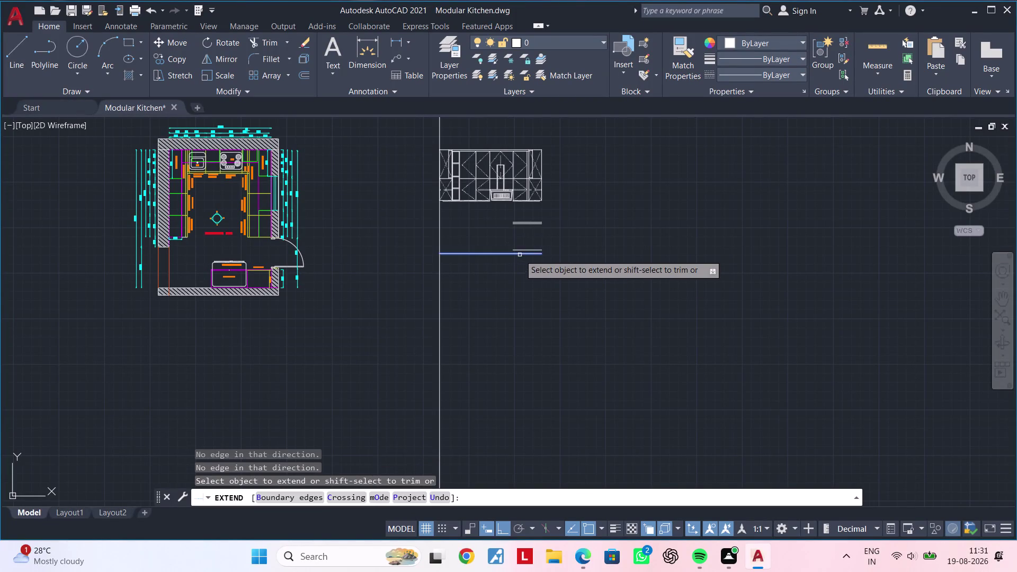
Abandon the fence extend across the cabinet lines.
click(519, 261)
click(516, 241)
click(521, 235)
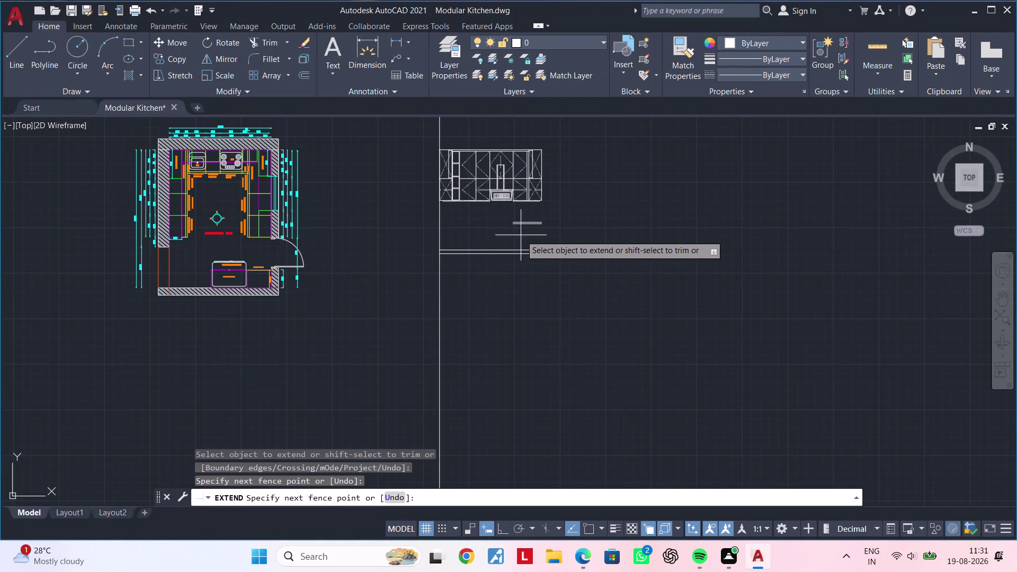
click(519, 216)
key(Escape)
key(Escape)
Pan and zoom toward the kitchen elevation, clearing any pending command.
middle_drag(540, 228, 547, 219)
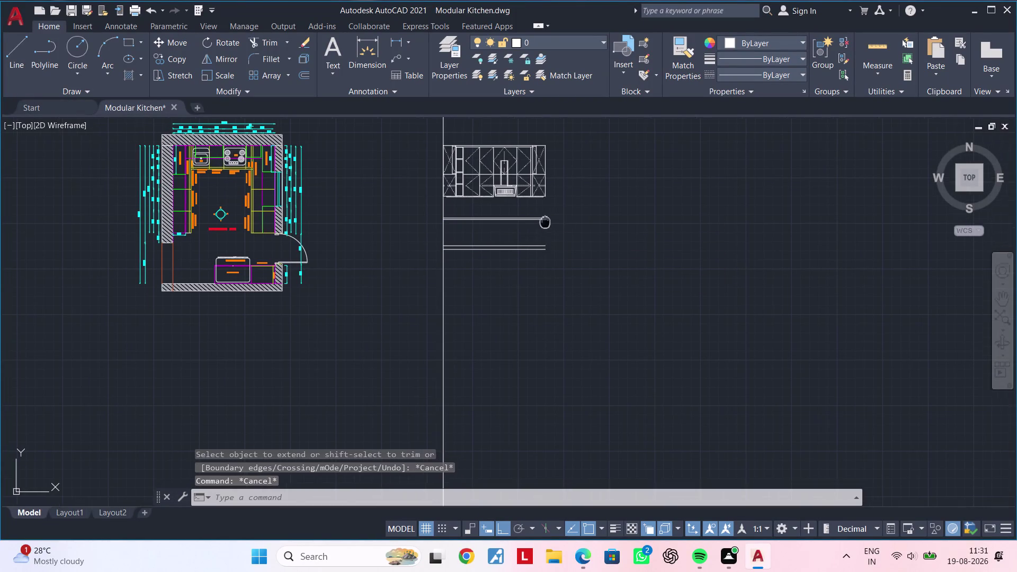
middle_drag(546, 218, 551, 209)
scroll(up, 3)
middle_drag(550, 222, 519, 227)
scroll(up, 3)
scroll(down, 3)
middle_drag(528, 221, 541, 213)
key(Escape)
key(Escape)
key(Escape)
key(Escape)
key(Escape)
key(Escape)
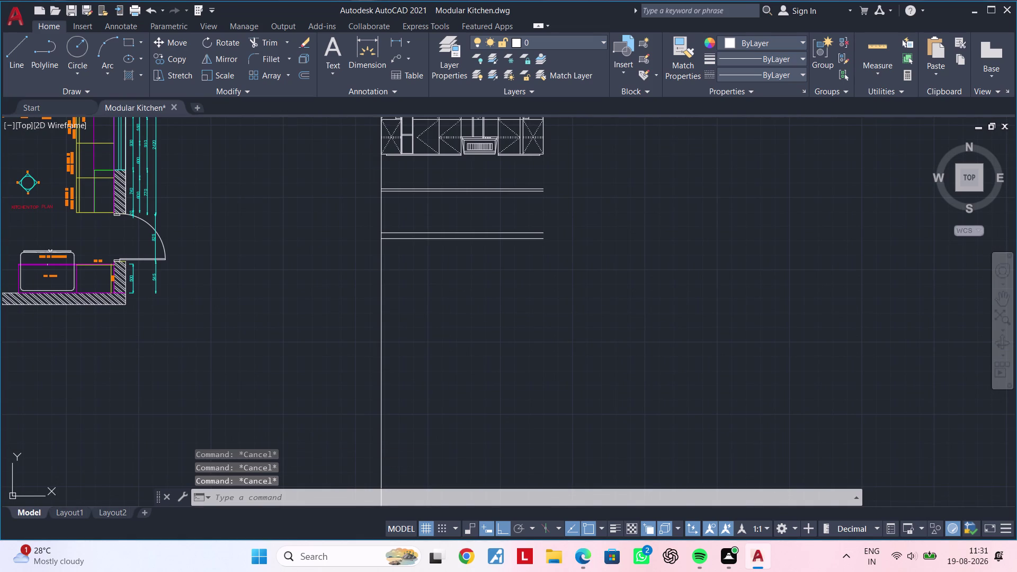
key(Escape)
key(Escape)
key(Escape)
Select the elevation's right edge line and grab its lower grip.
scroll(up, 3)
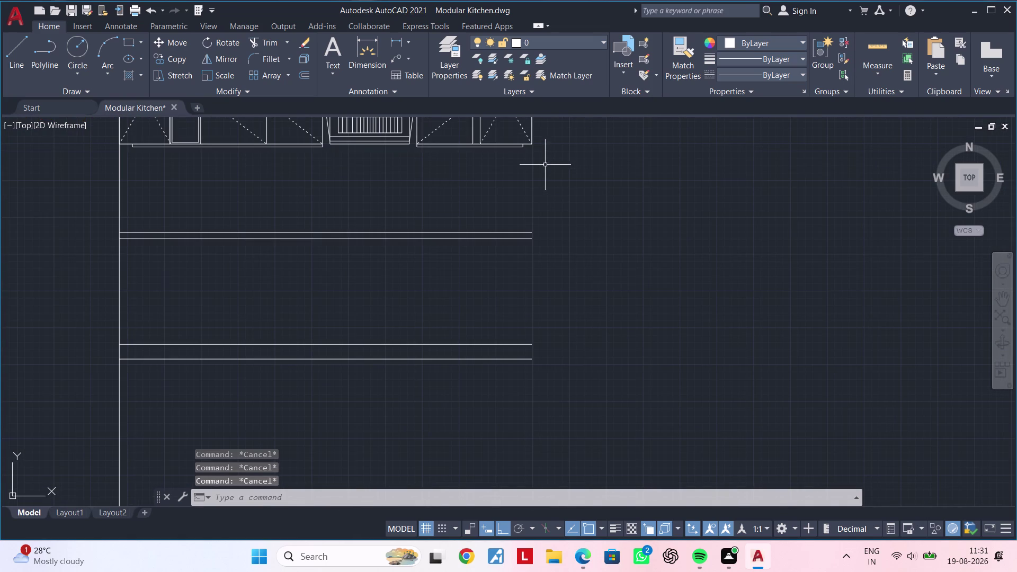
middle_drag(542, 167, 541, 186)
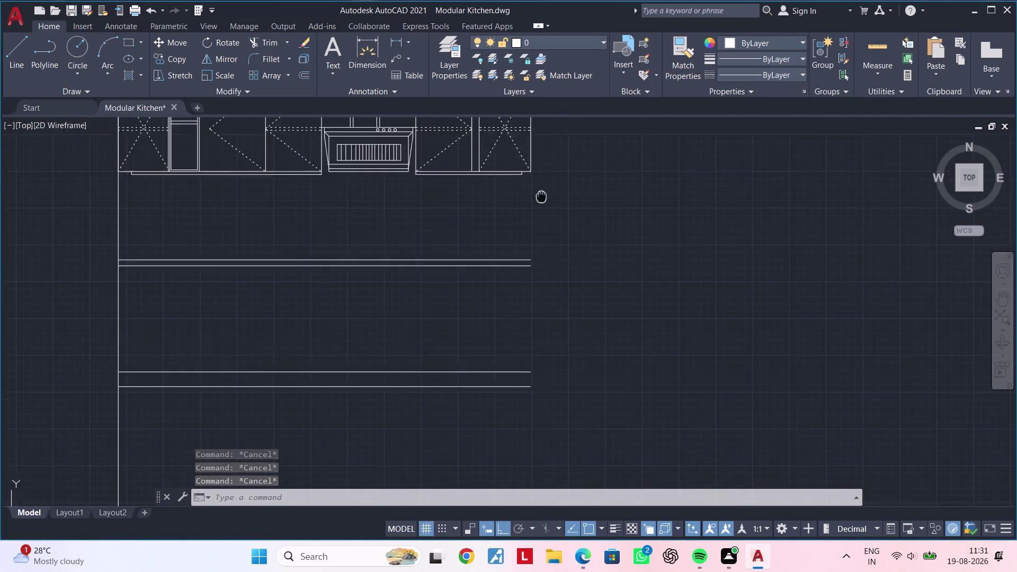
middle_drag(541, 186, 540, 240)
click(530, 208)
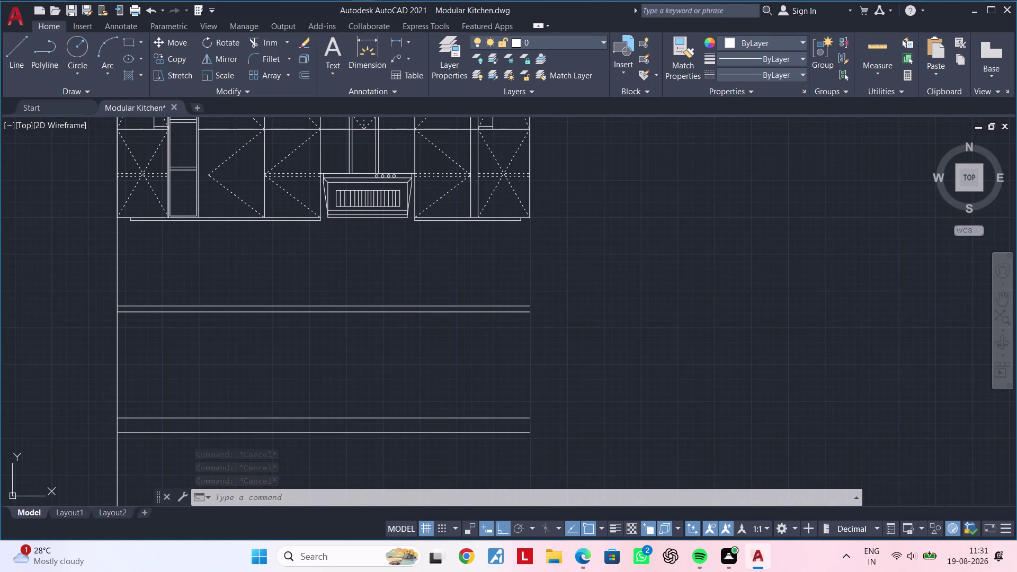
click(529, 219)
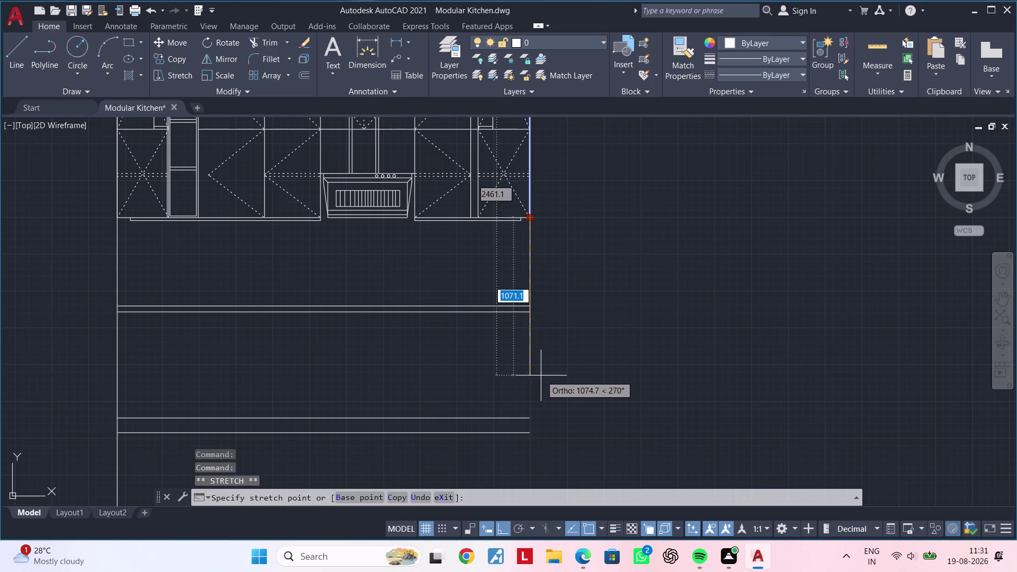
Stretch the right edge line's end down onto the bottom line.
middle_drag(541, 373, 547, 275)
click(536, 338)
key(Escape)
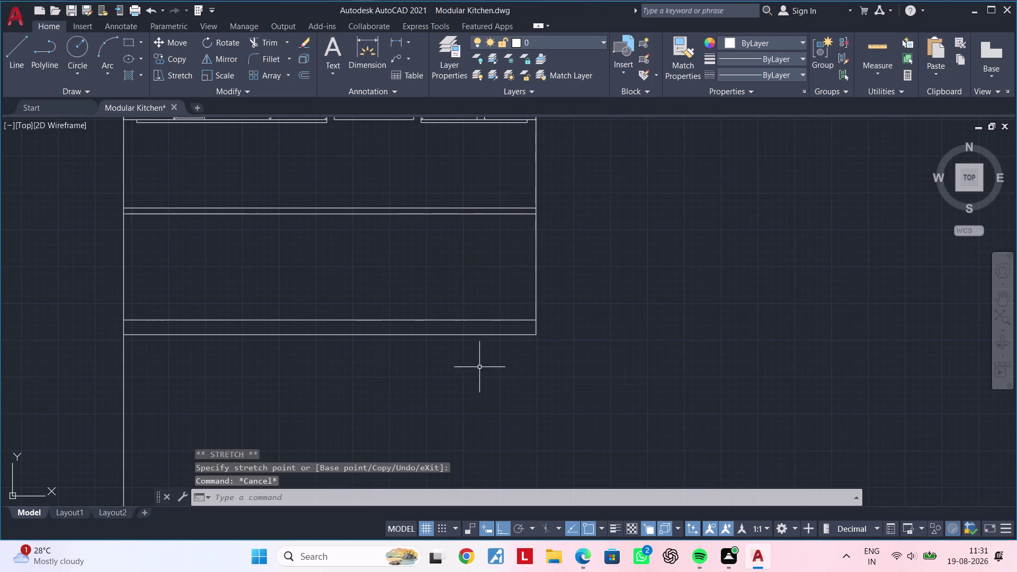
middle_drag(500, 365, 566, 362)
key(Escape)
key(Escape)
key(Escape)
key(Escape)
Trim the line ends hanging below the elevation's bottom with a fence.
key(t)
text(r)
key(space)
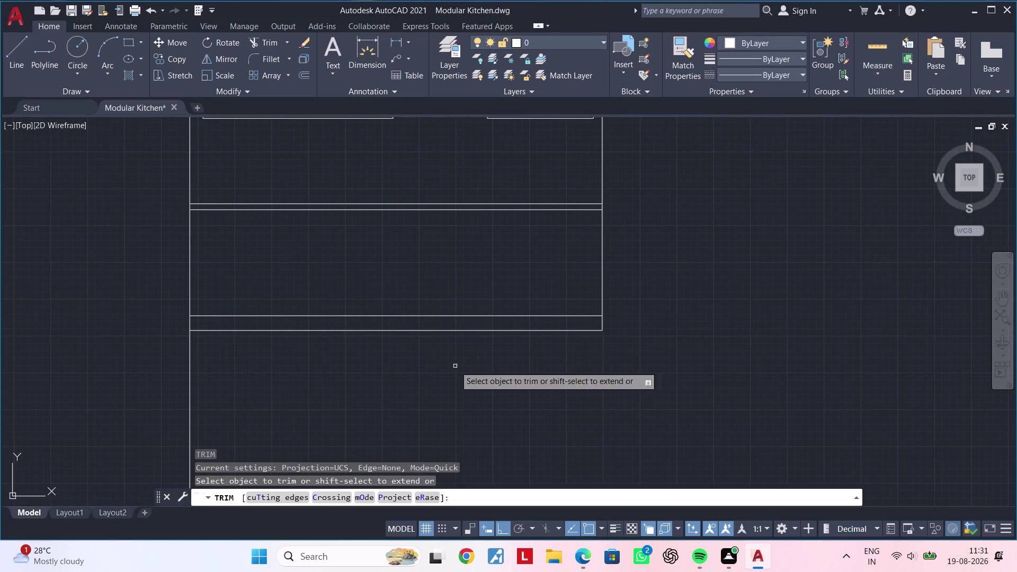
click(346, 375)
drag(308, 377, 153, 376)
drag(151, 374, 217, 376)
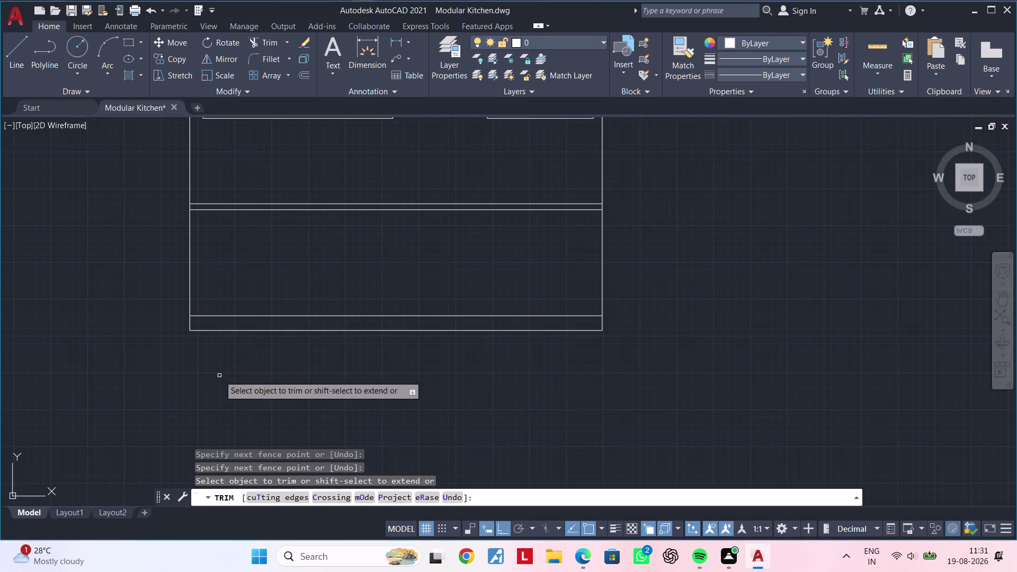
middle_drag(229, 366, 272, 478)
key(Escape)
key(Escape)
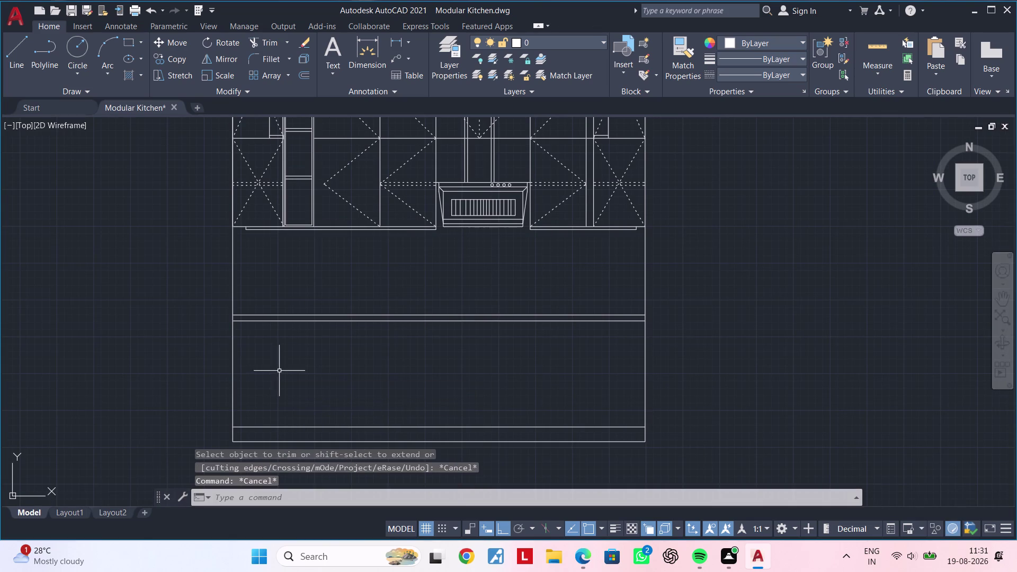
Erase the short stray segment on the elevation's left edge.
middle_drag(280, 370, 429, 366)
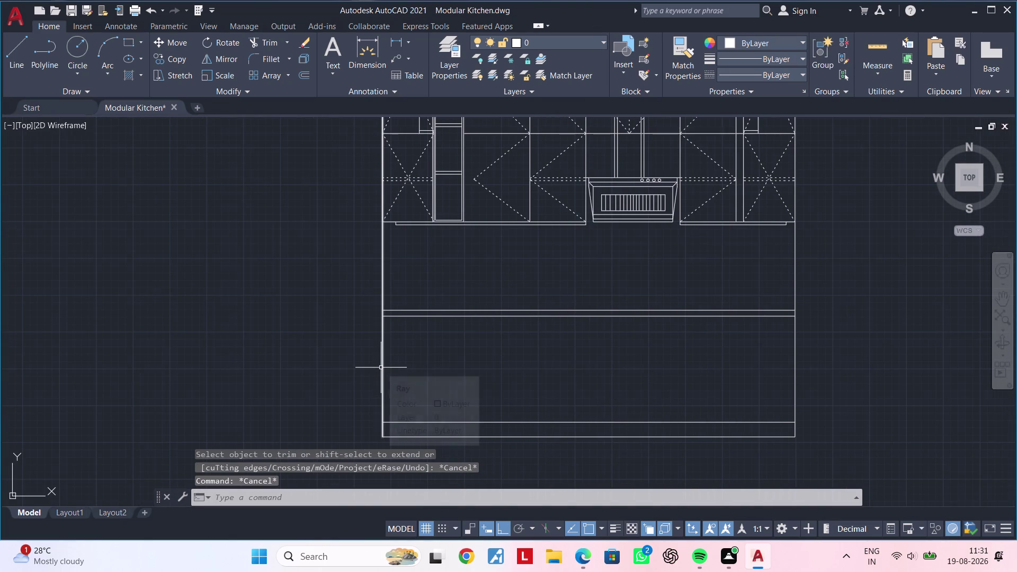
click(381, 368)
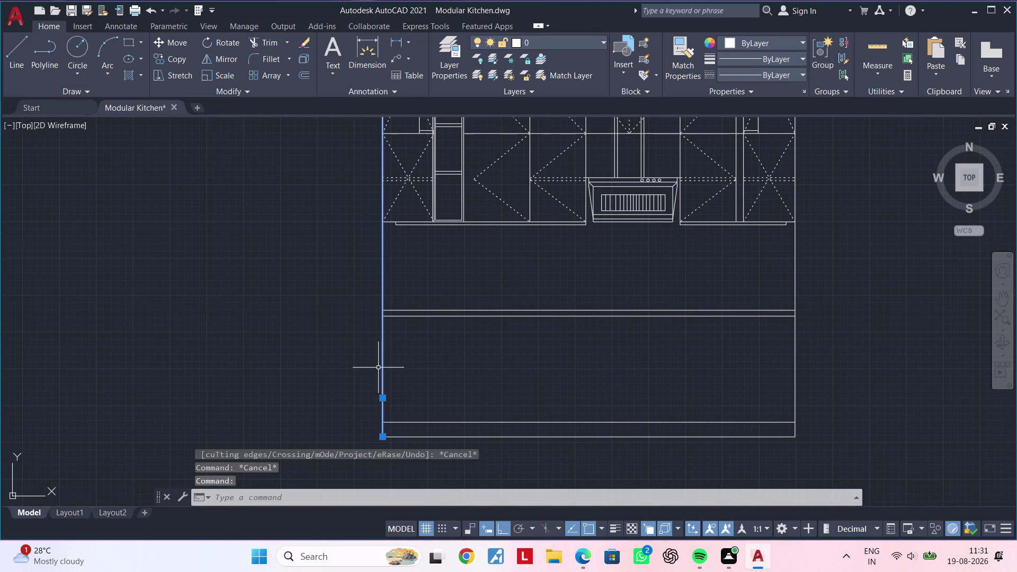
key(Delete)
middle_drag(384, 368, 400, 391)
key(Escape)
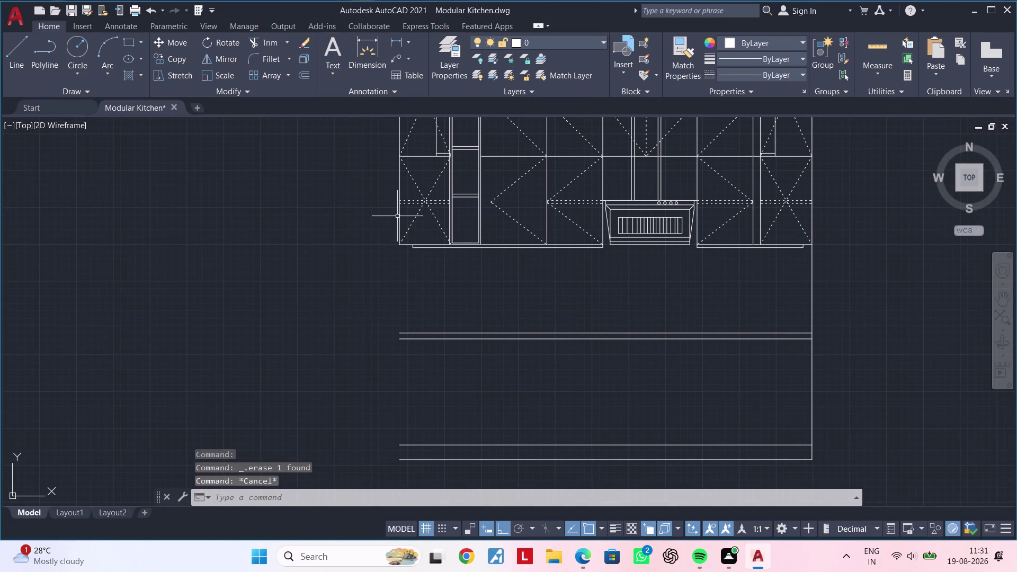
Stretch the left edge line down to the bottom line.
click(400, 216)
click(399, 244)
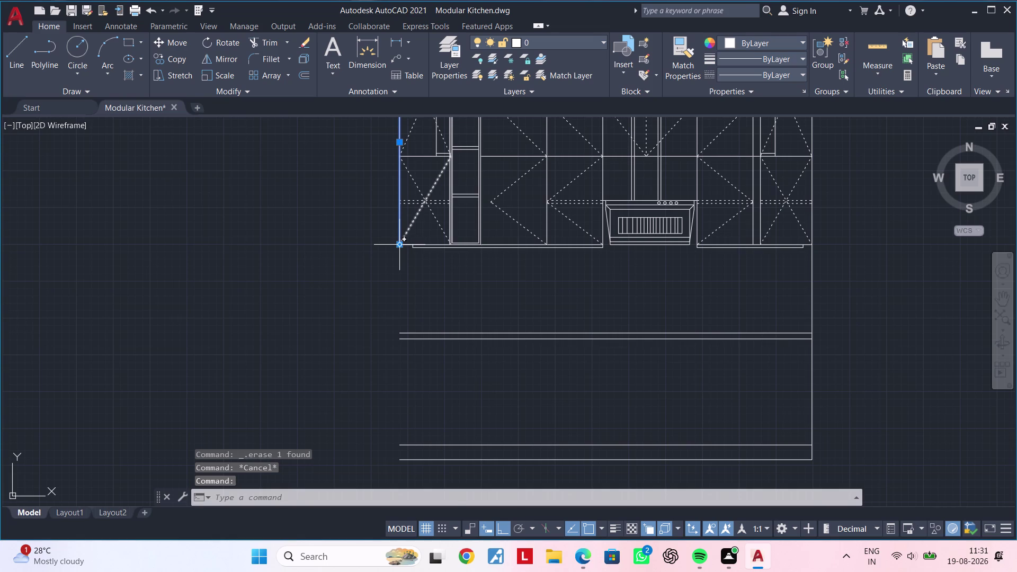
middle_drag(400, 369, 403, 306)
double_click(400, 401)
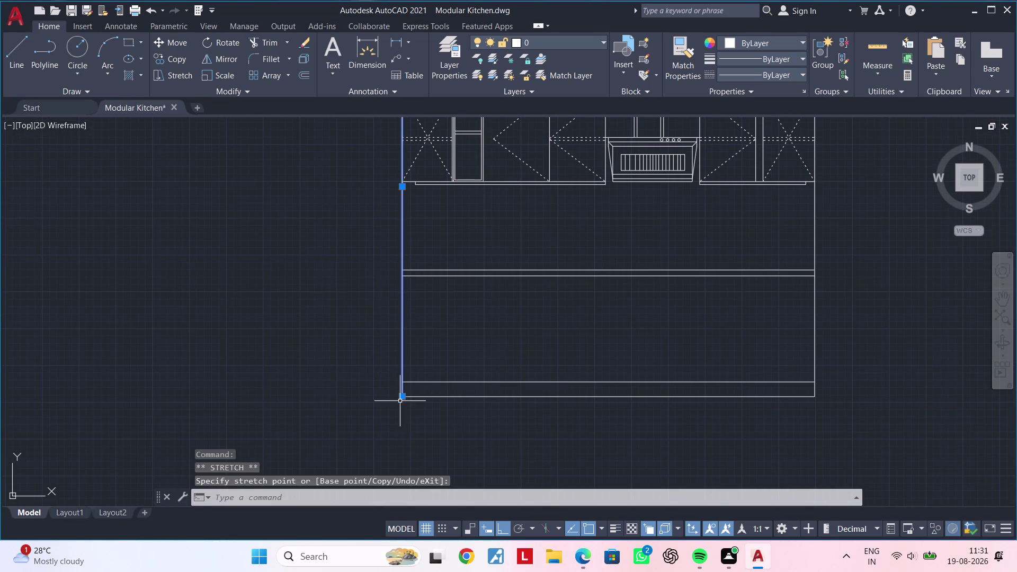
key(Escape)
key(Escape)
middle_drag(657, 364, 439, 367)
key(Escape)
key(Escape)
middle_drag(489, 361, 558, 363)
key(Escape)
key(Escape)
key(Escape)
key(Escape)
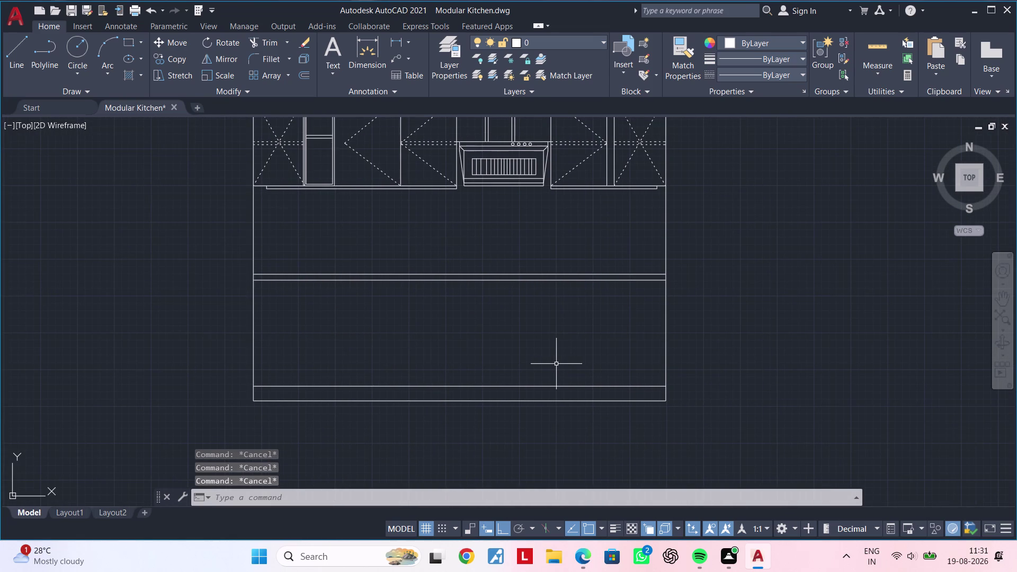
key(Escape)
key(Escape)
key(Escape)
key(Escape)
key(Escape)
key(Escape)
key(Escape)
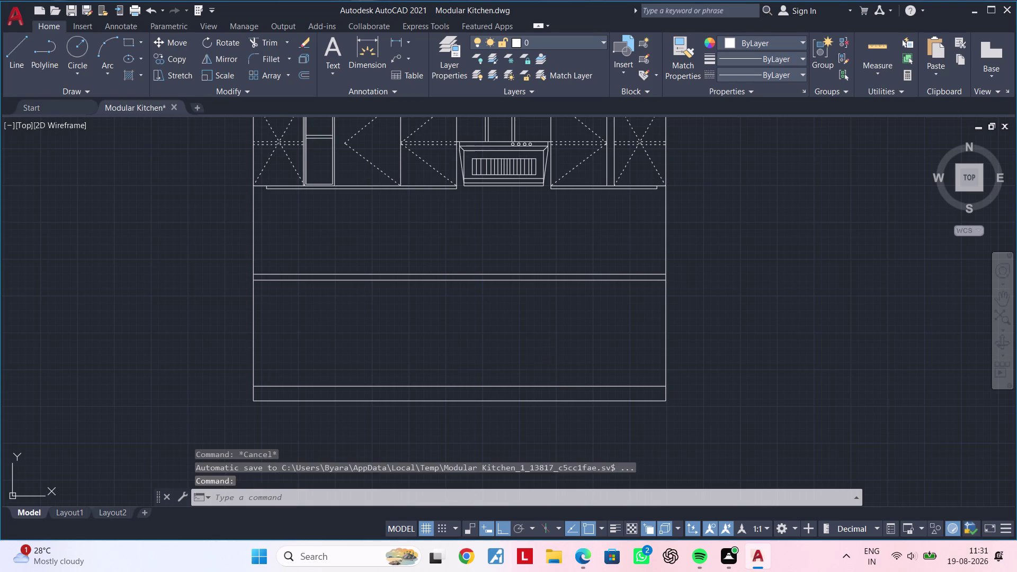
Offset the elevation's right edge line 600 inward.
key(Escape)
key(Escape)
key(Escape)
key(Escape)
key(Escape)
key(Escape)
key(Escape)
key(Escape)
key(Escape)
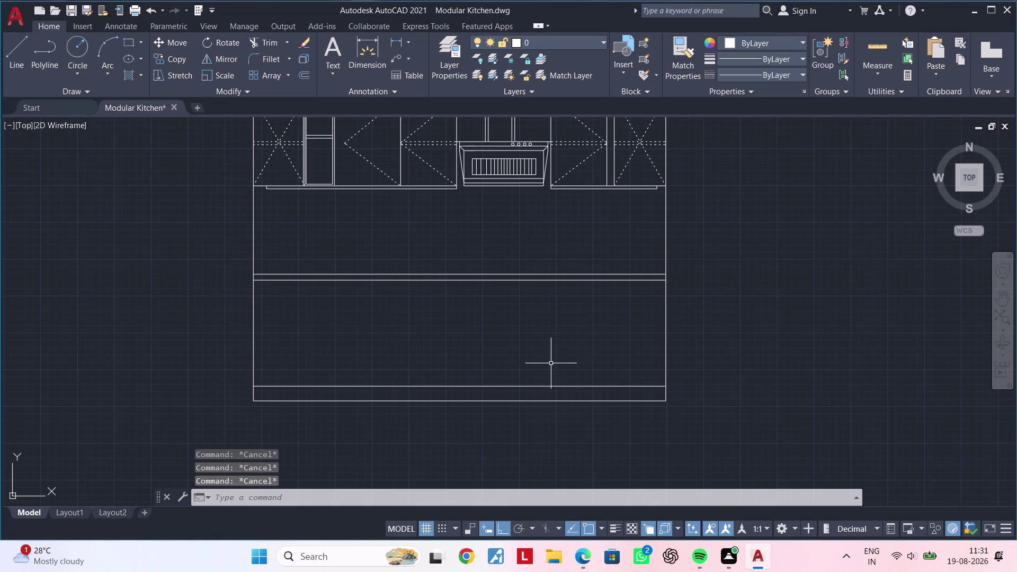
key(Escape)
text(of)
key(space)
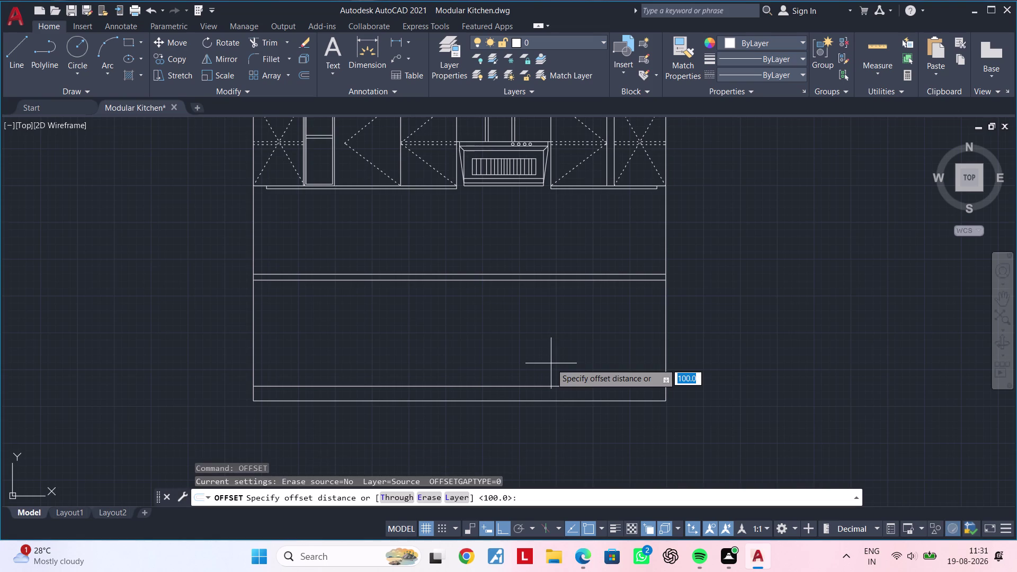
key(6)
text(00)
key(Return)
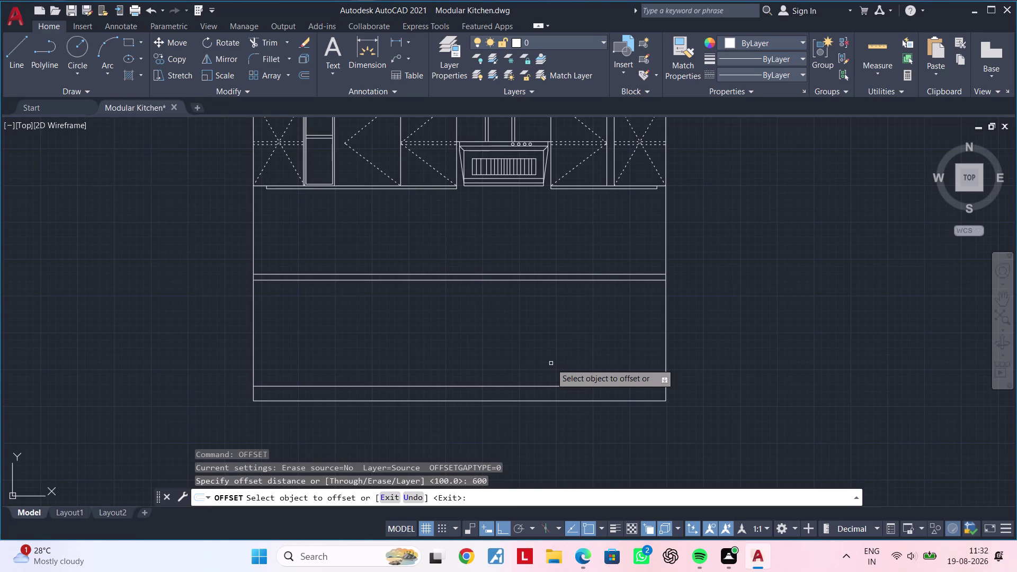
click(666, 346)
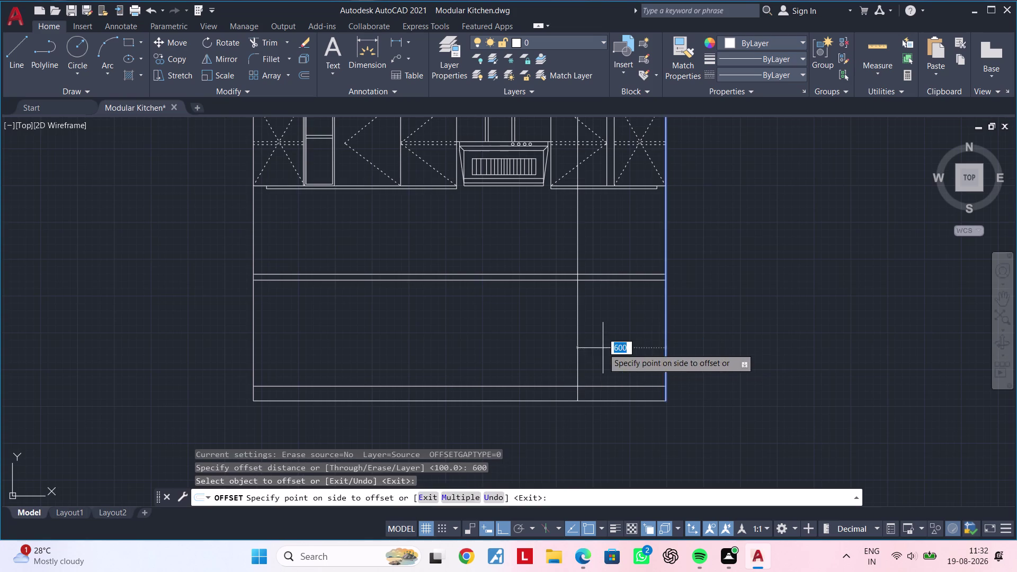
click(602, 348)
key(Escape)
Trim the new line above the countertop and delete the leftover upper piece.
key(Escape)
text(tr)
key(space)
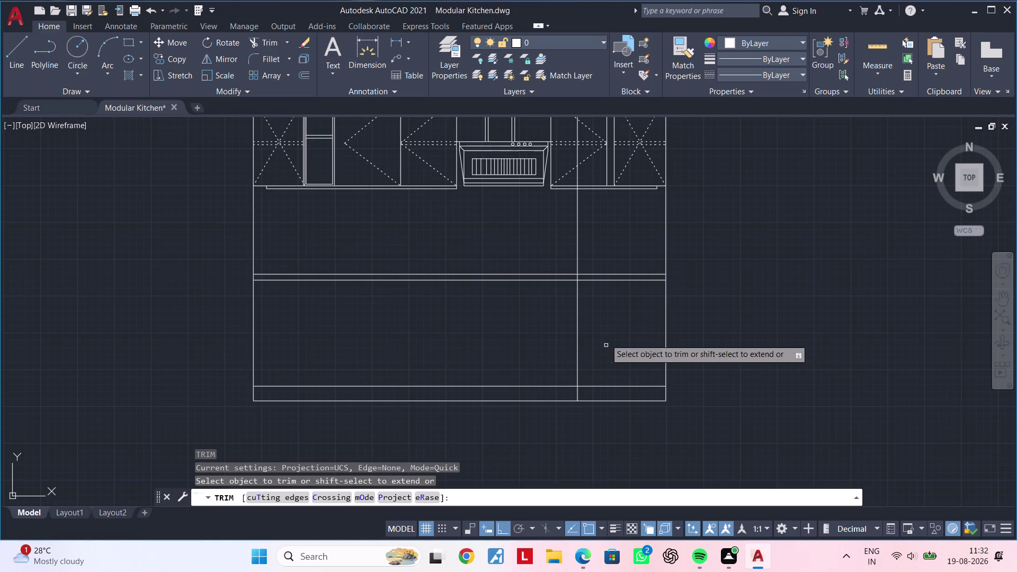
click(578, 249)
key(Escape)
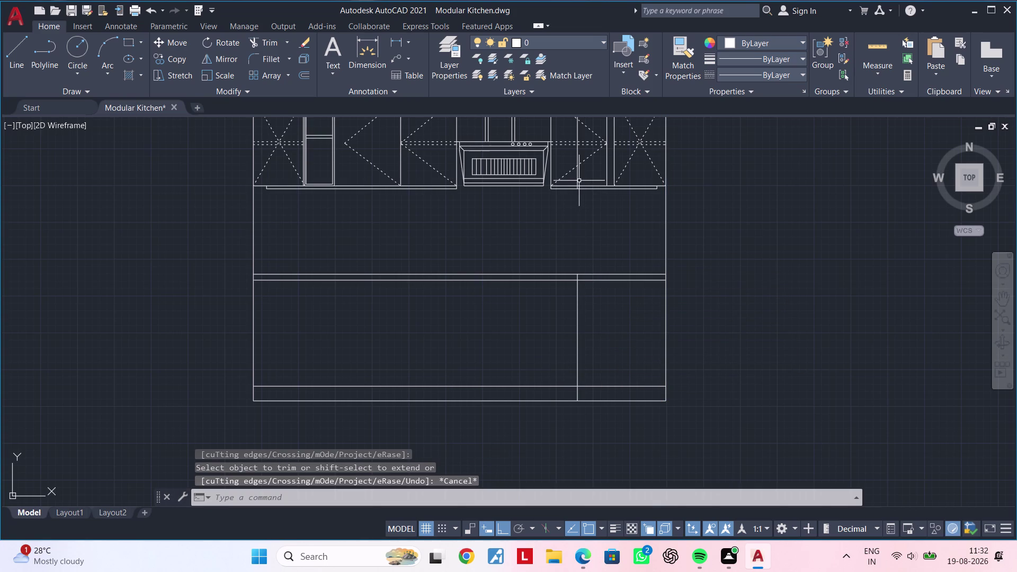
click(577, 180)
key(Delete)
Pan to the base cabinet area and start another offset.
middle_click(640, 307)
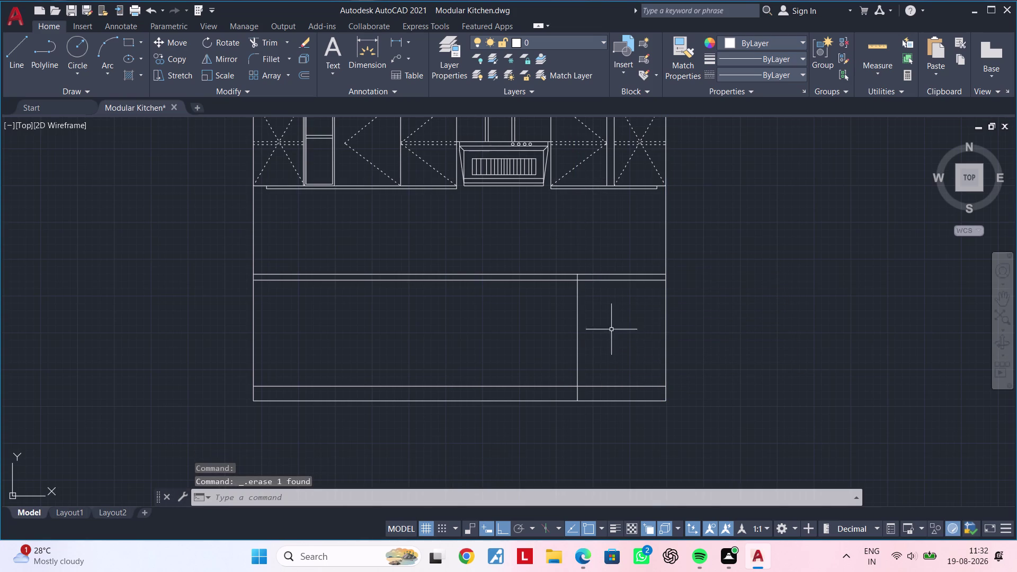
middle_drag(611, 329, 639, 283)
key(Escape)
key(Escape)
middle_drag(624, 318, 636, 311)
key(Escape)
key(Escape)
key(Escape)
key(Escape)
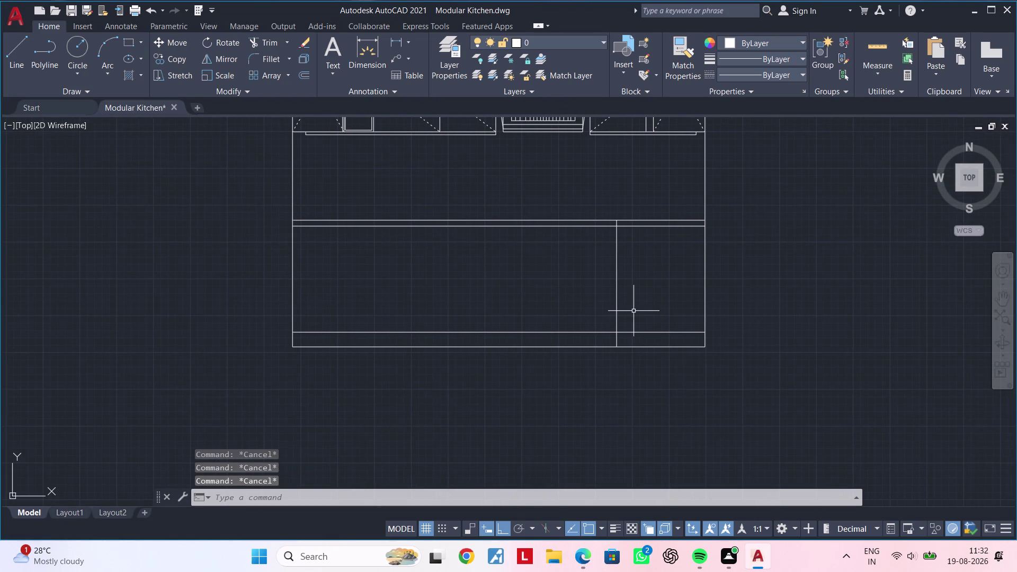
key(Escape)
key(Escape)
key(Escape)
key(Escape)
text(of)
key(space)
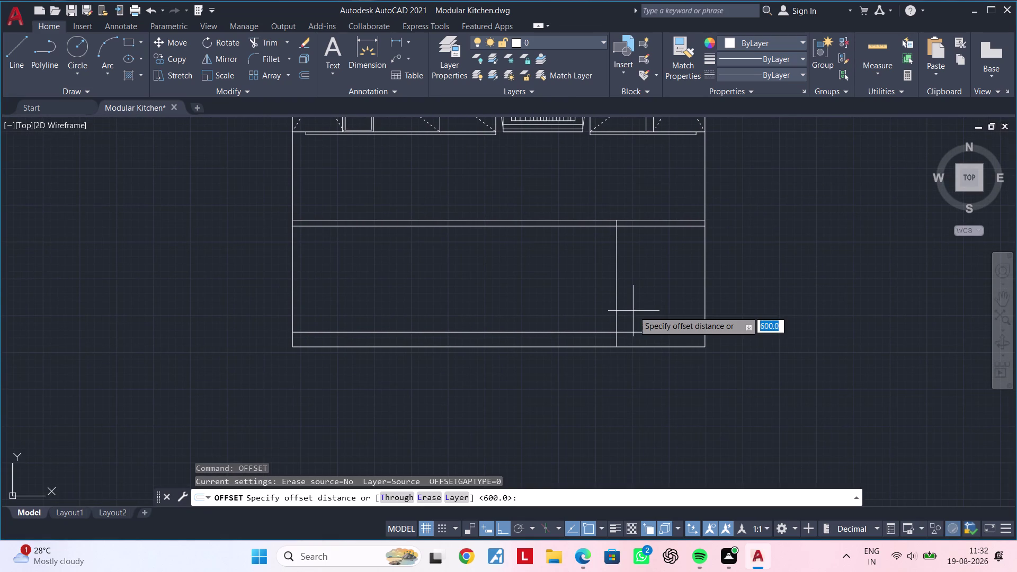
Add vertical dividers offset 50 left of the new divider and 150 from a cabinet line.
text(50)
key(Return)
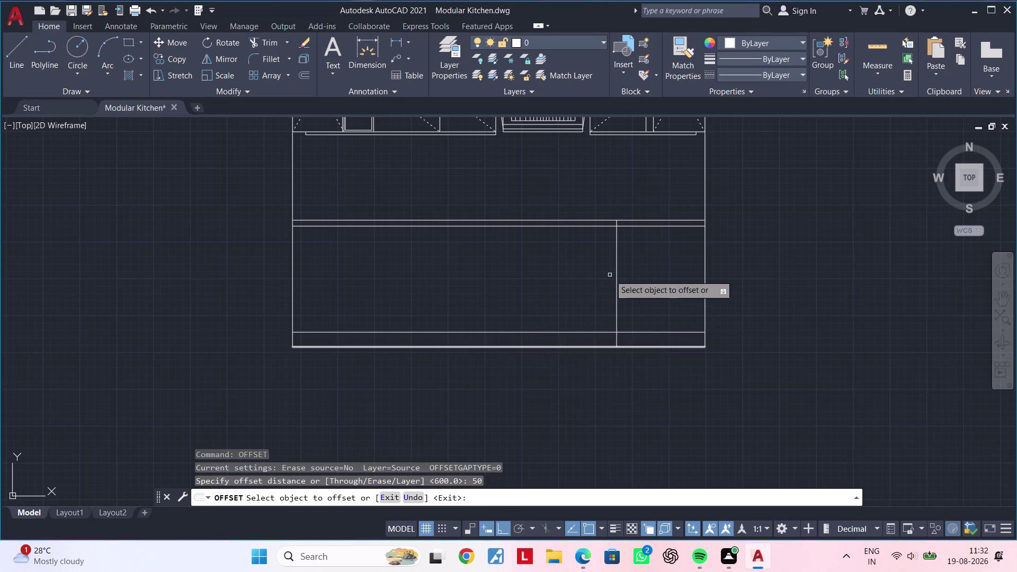
click(615, 271)
click(588, 275)
middle_drag(598, 286, 747, 287)
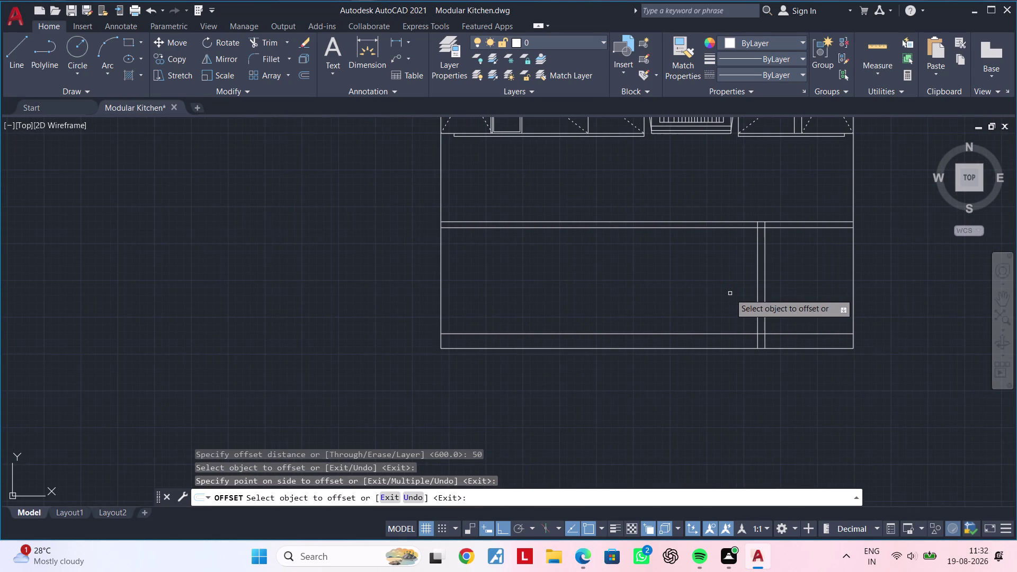
key(space)
key(space)
text(150)
key(Return)
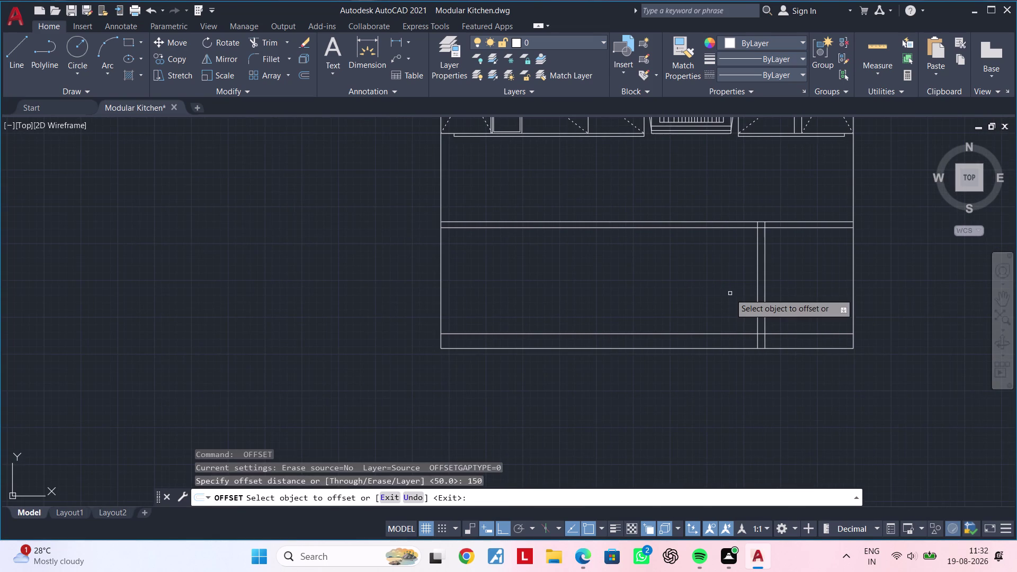
click(759, 265)
click(697, 280)
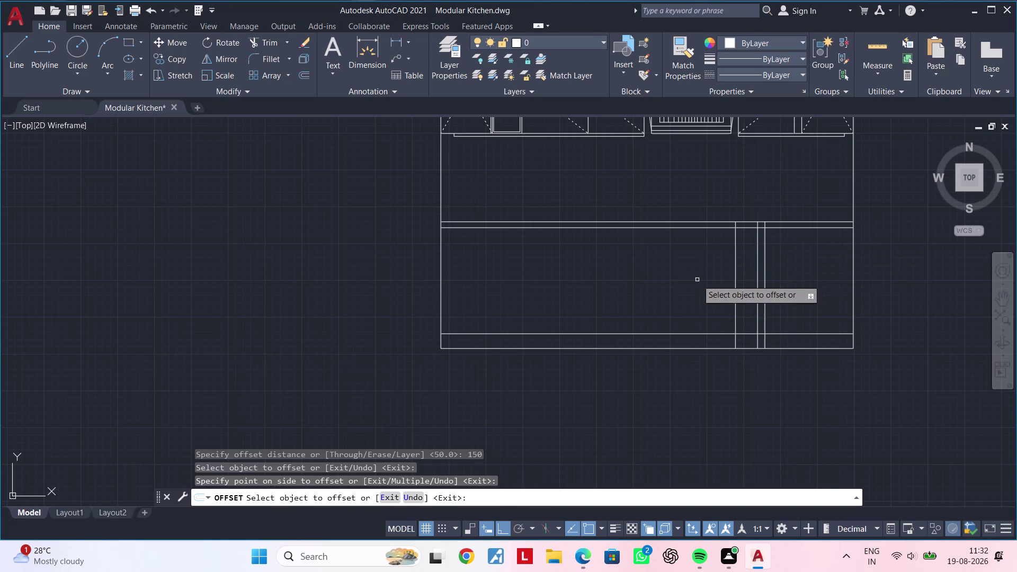
middle_drag(697, 279, 719, 271)
key(space)
key(space)
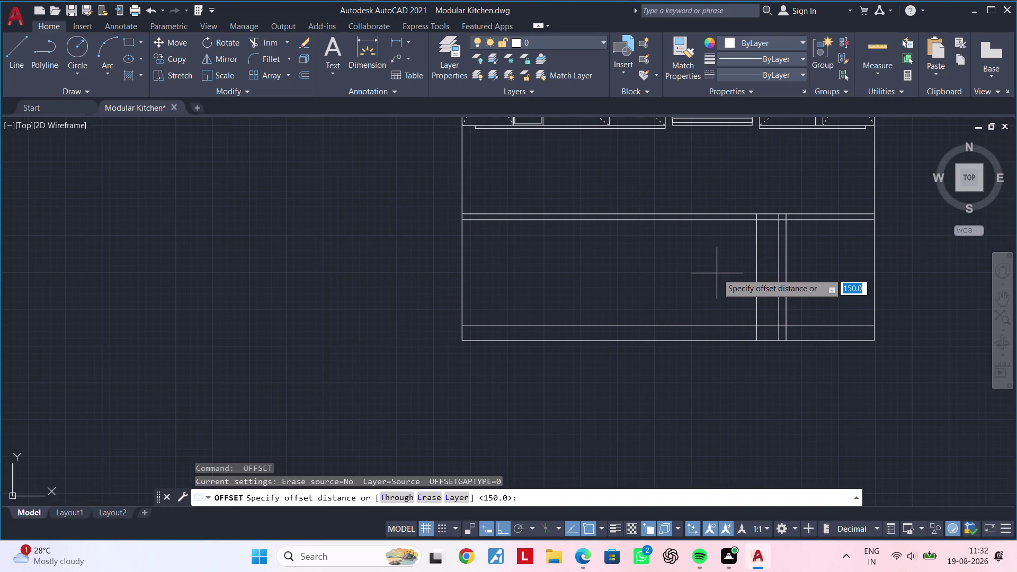
Offset vertical cabinet lines by 600, then by 400 to the left.
text(600)
key(Return)
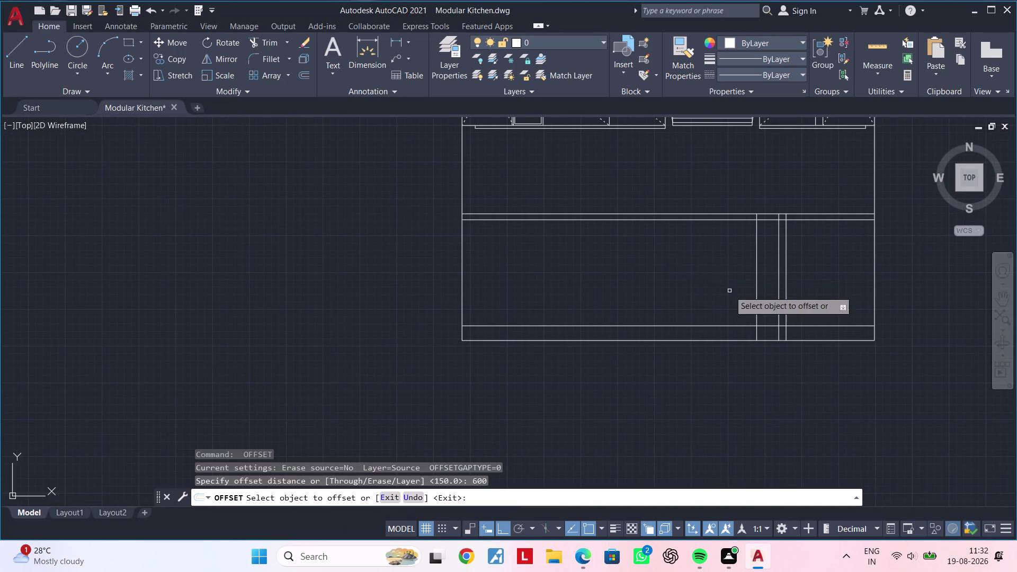
click(755, 275)
click(702, 279)
middle_drag(684, 286, 714, 291)
key(space)
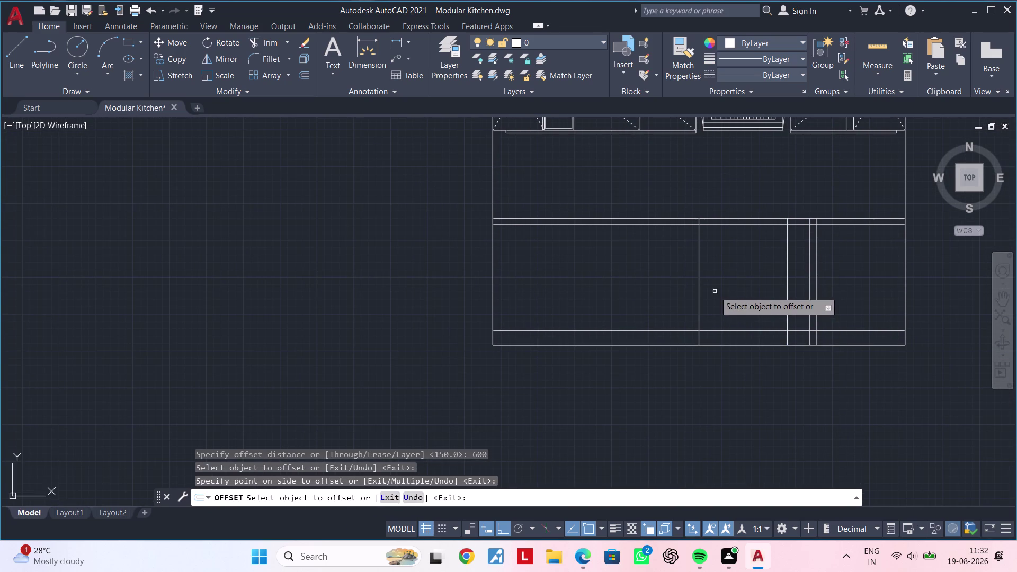
key(space)
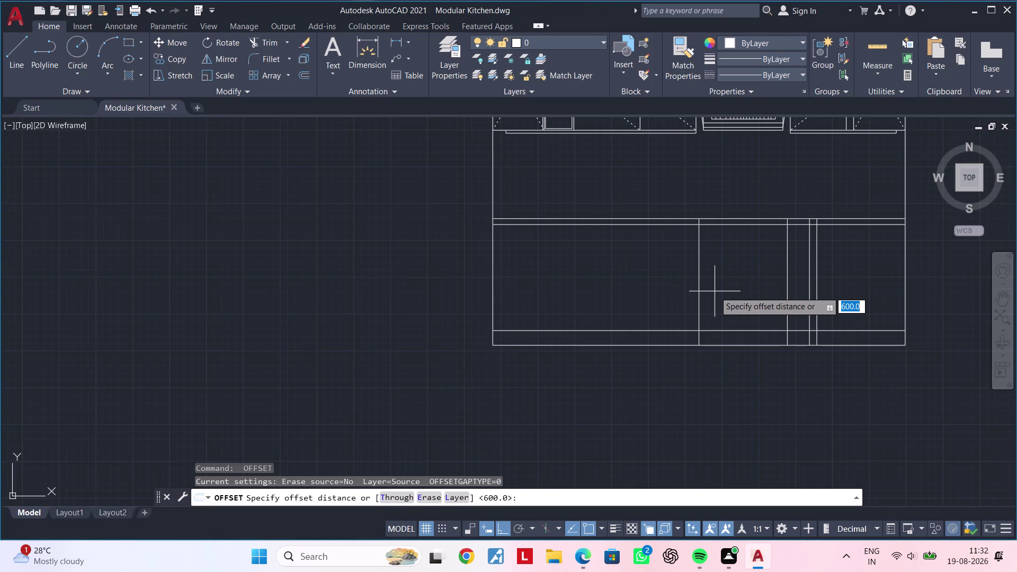
text(400)
key(Return)
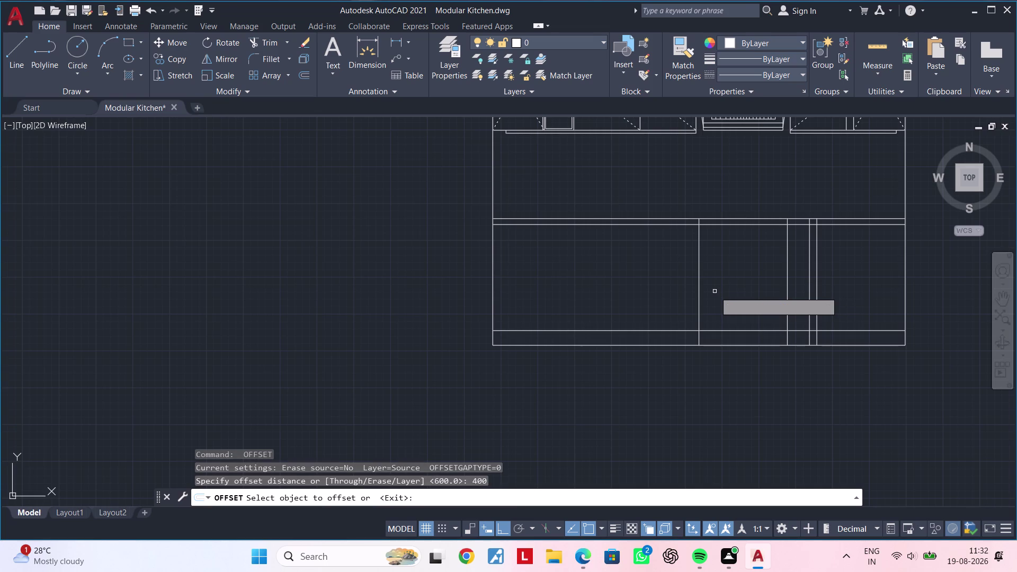
click(700, 282)
click(633, 284)
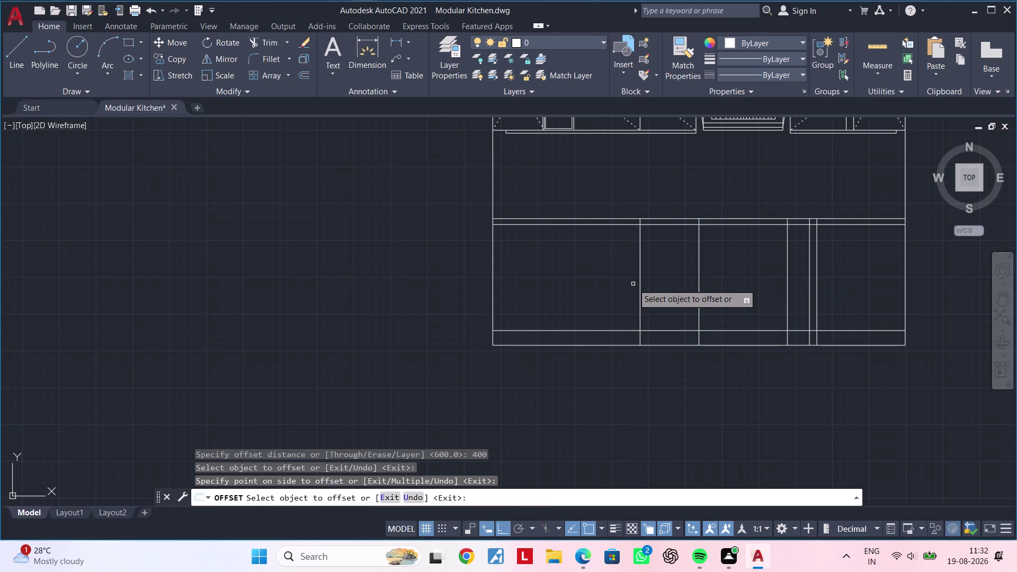
key(space)
key(space)
Offset dividers 500 to the left, then 50 beside it for a narrow pair.
text(5)
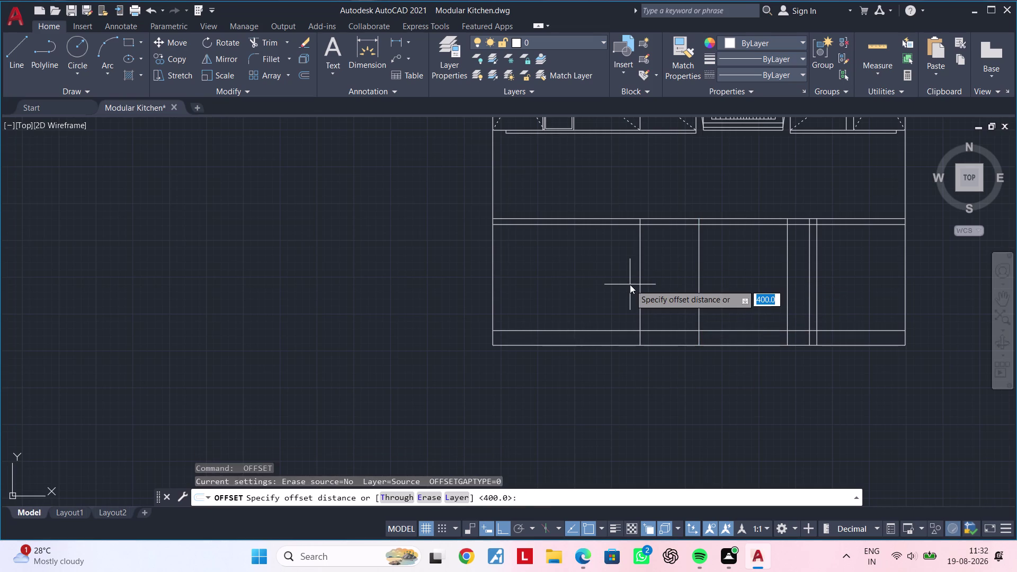
text(00)
key(Return)
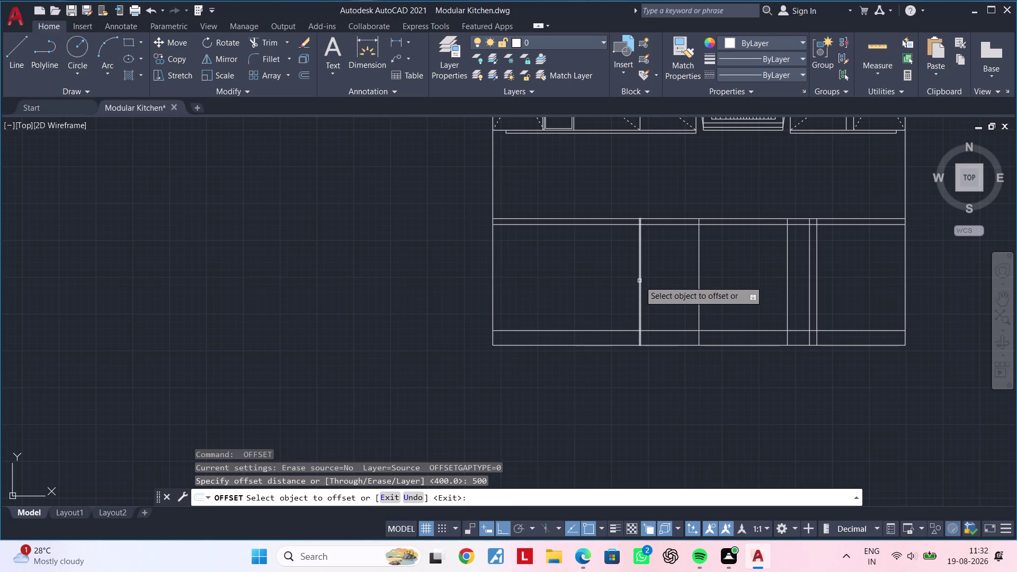
click(639, 281)
click(541, 289)
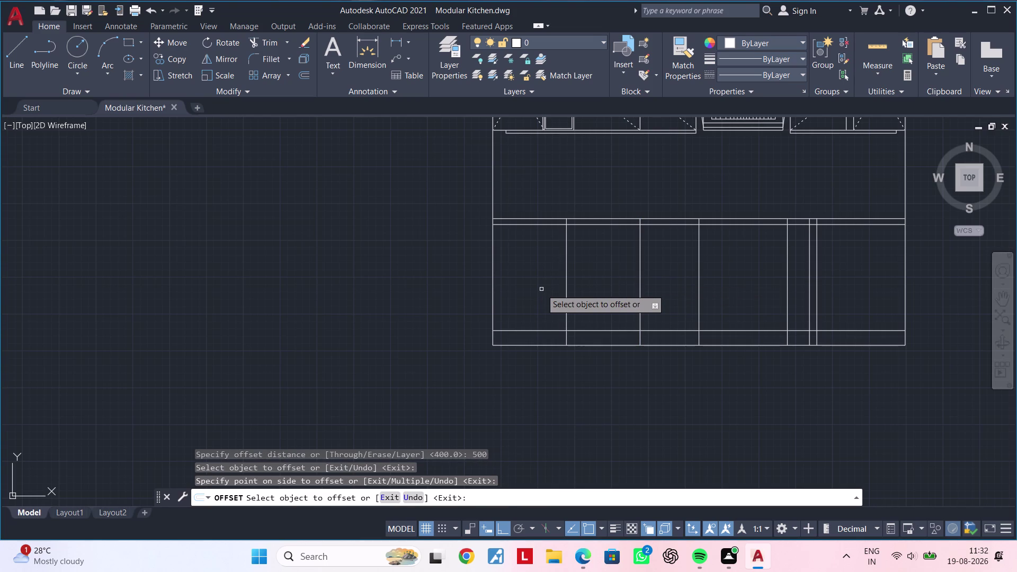
key(space)
key(space)
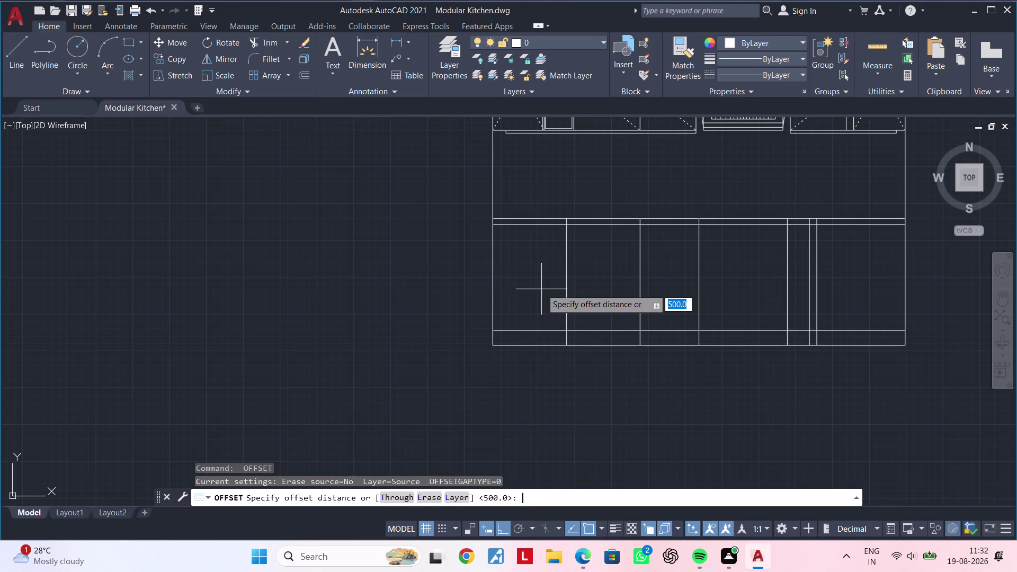
text(50)
key(Return)
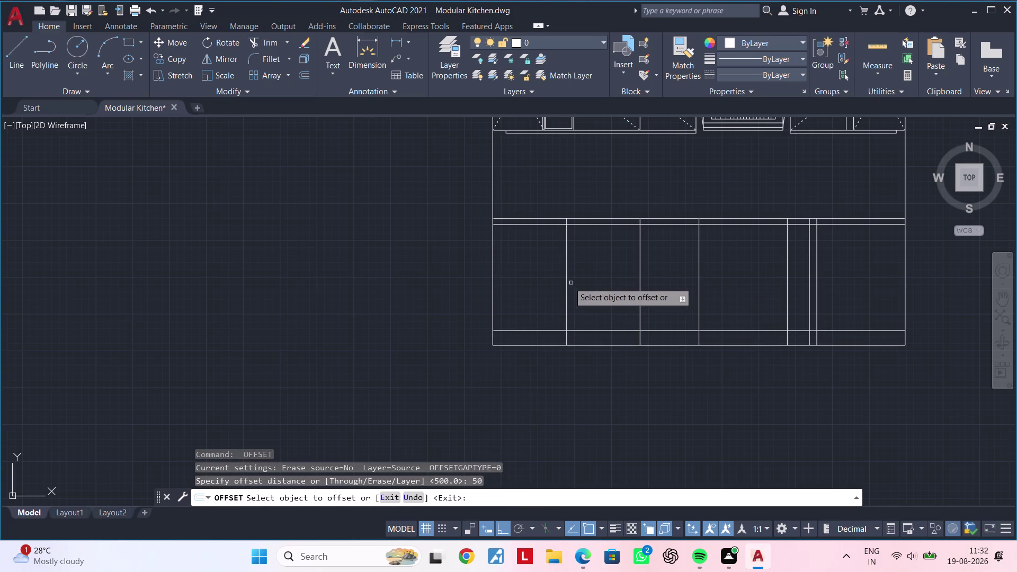
click(567, 281)
click(541, 282)
middle_drag(542, 284, 569, 284)
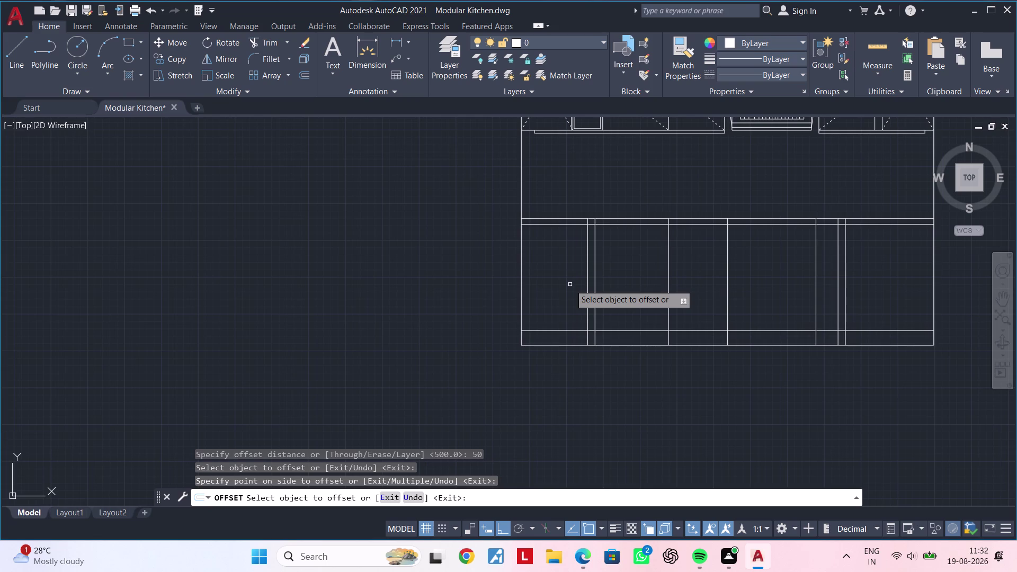
key(space)
key(space)
Set a 450 offset distance and pick a cabinet line, then cancel.
text(450)
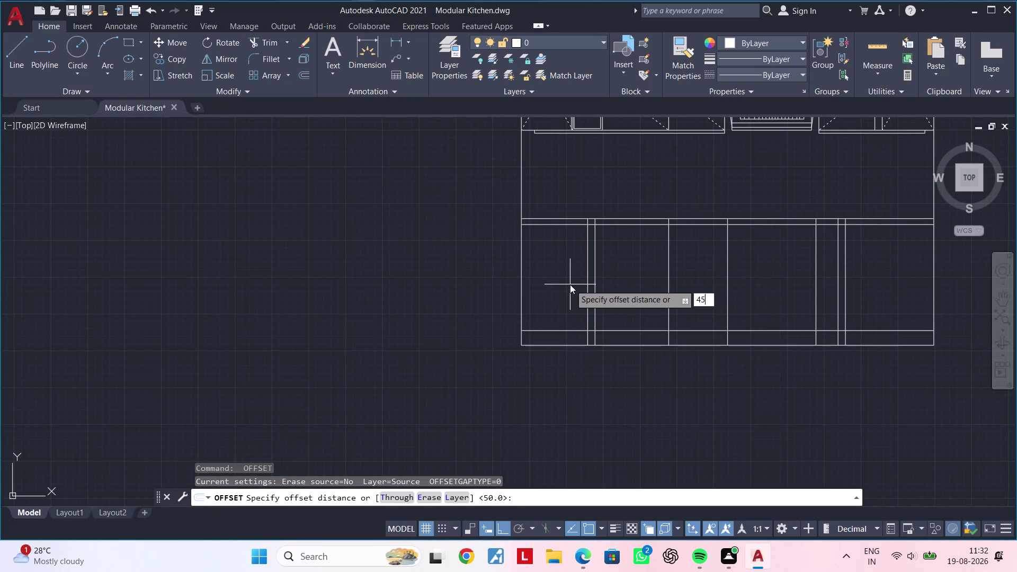
key(Return)
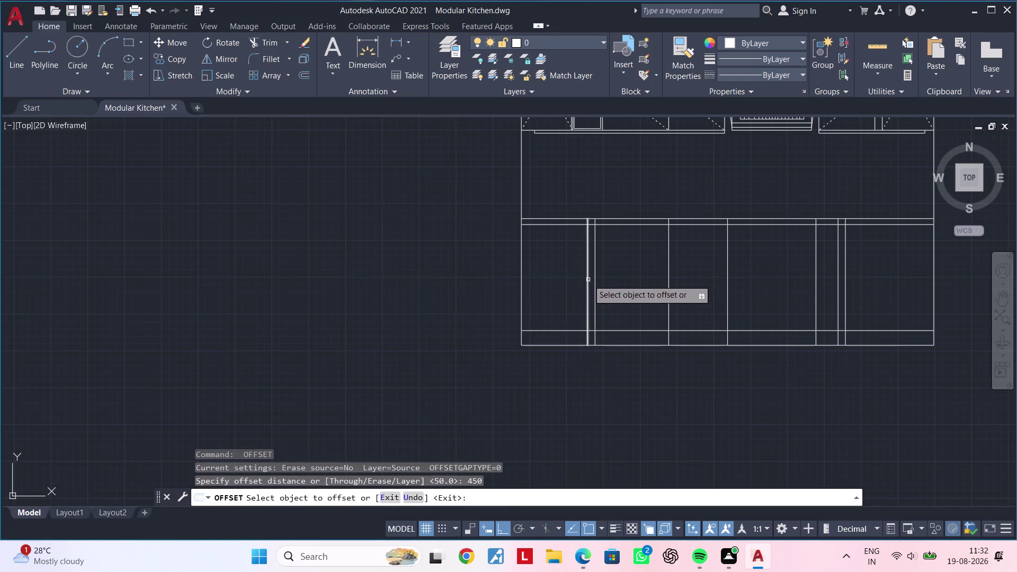
click(588, 279)
key(Escape)
middle_drag(541, 288, 419, 290)
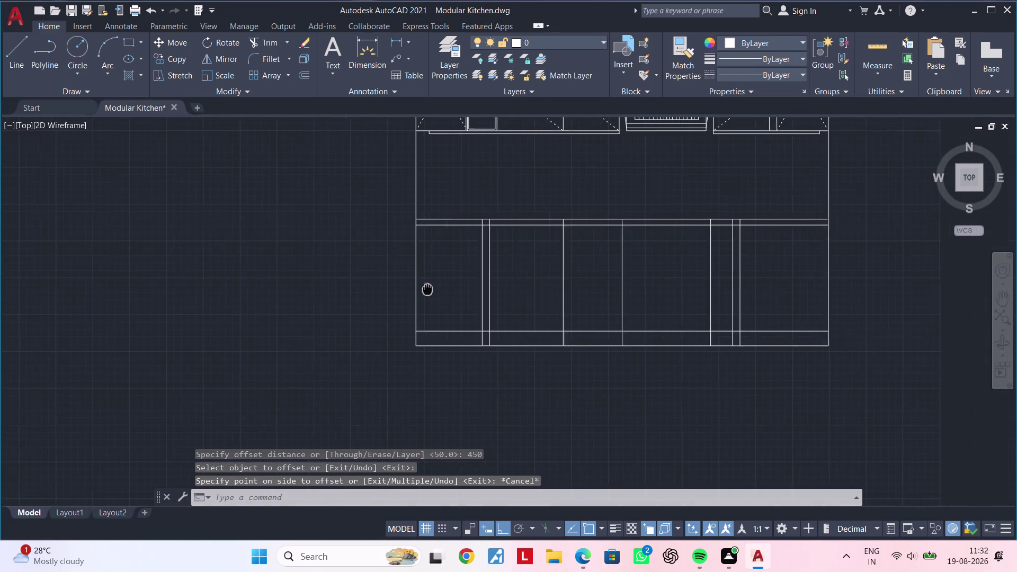
middle_drag(419, 289, 410, 290)
key(Escape)
middle_drag(537, 316, 500, 312)
middle_click(479, 307)
key(Escape)
key(Escape)
key(Escape)
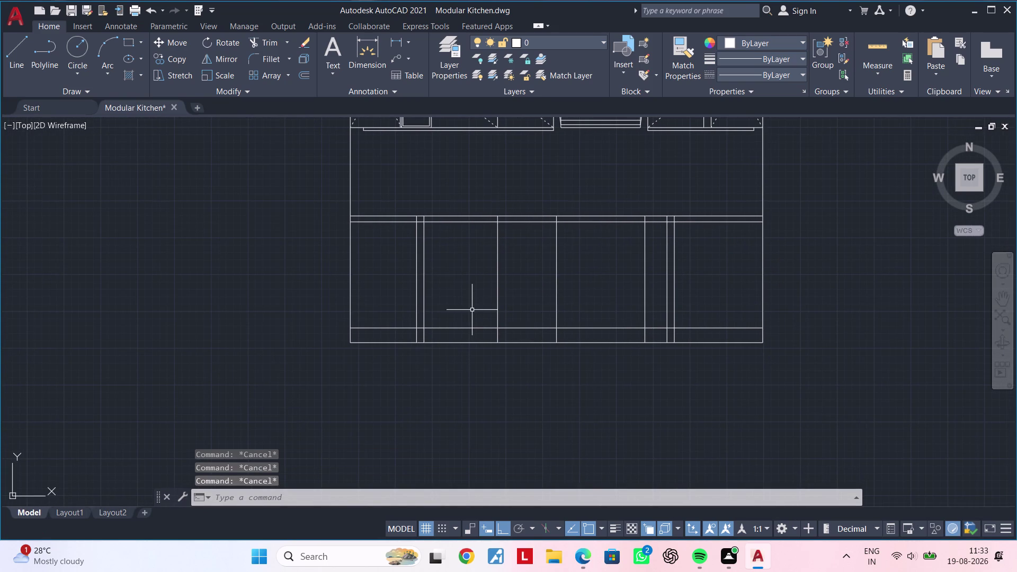
key(Escape)
key(Escape)
scroll(up, 3)
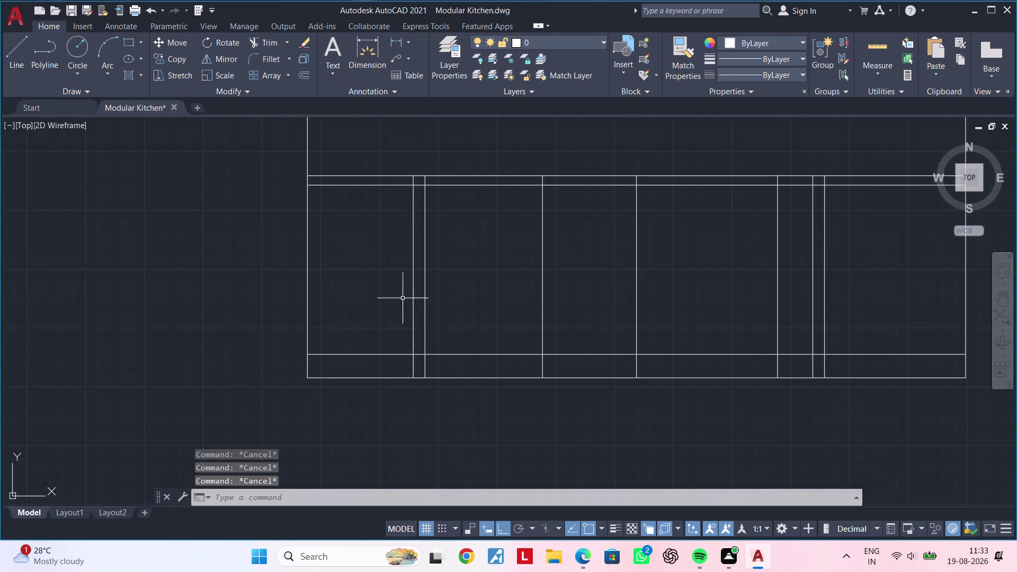
middle_drag(401, 298, 506, 283)
scroll(down, 3)
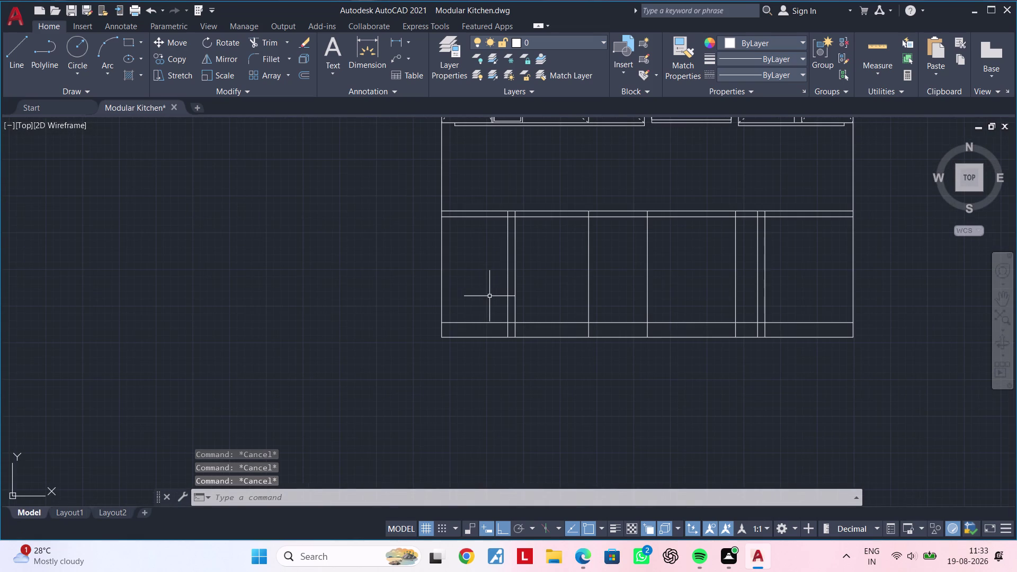
key(Escape)
key(Escape)
key(Escape)
key(Escape)
key(Escape)
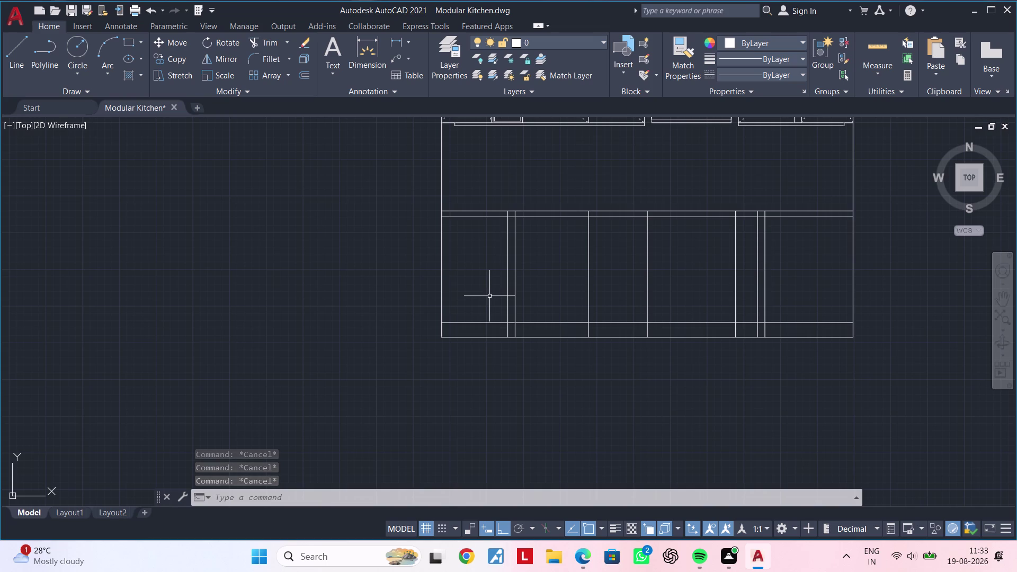
key(Escape)
key(Escape)
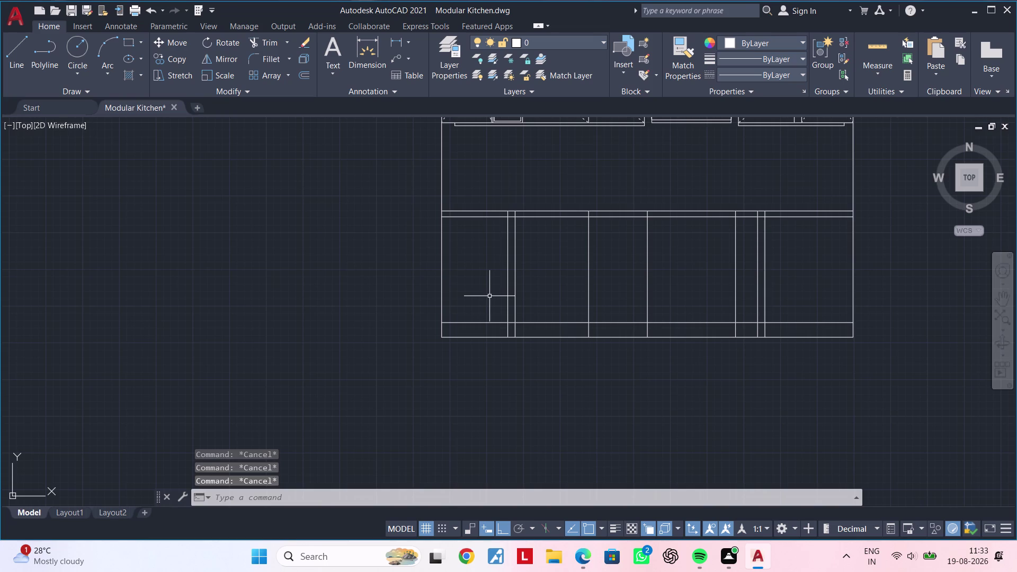
key(Escape)
key(Escape)
key(Escape)
key(Escape)
key(Escape)
key(Escape)
key(Escape)
key(Escape)
key(Escape)
key(Escape)
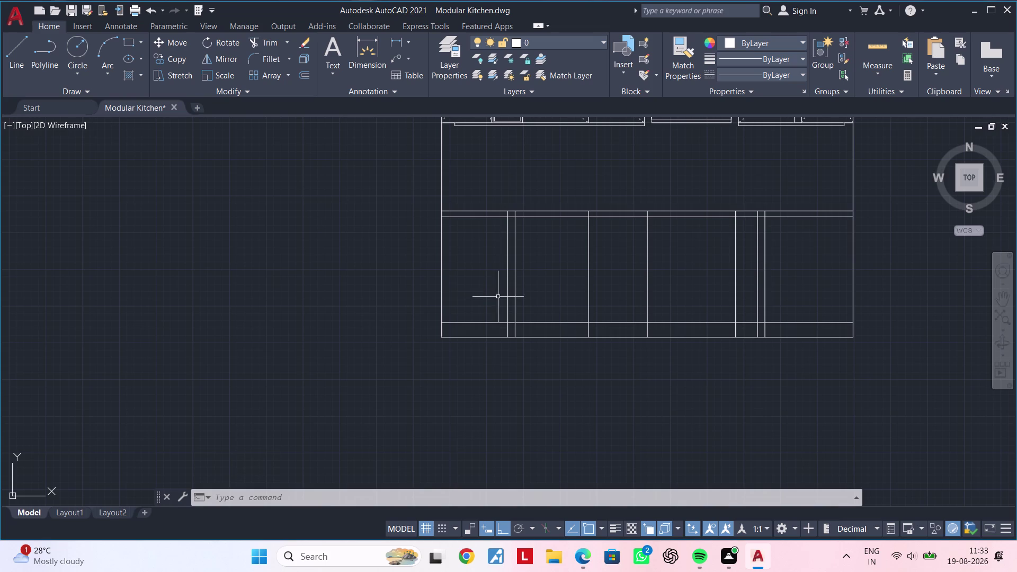
key(Escape)
key(Escape)
key(Escape)
text(l)
key(space)
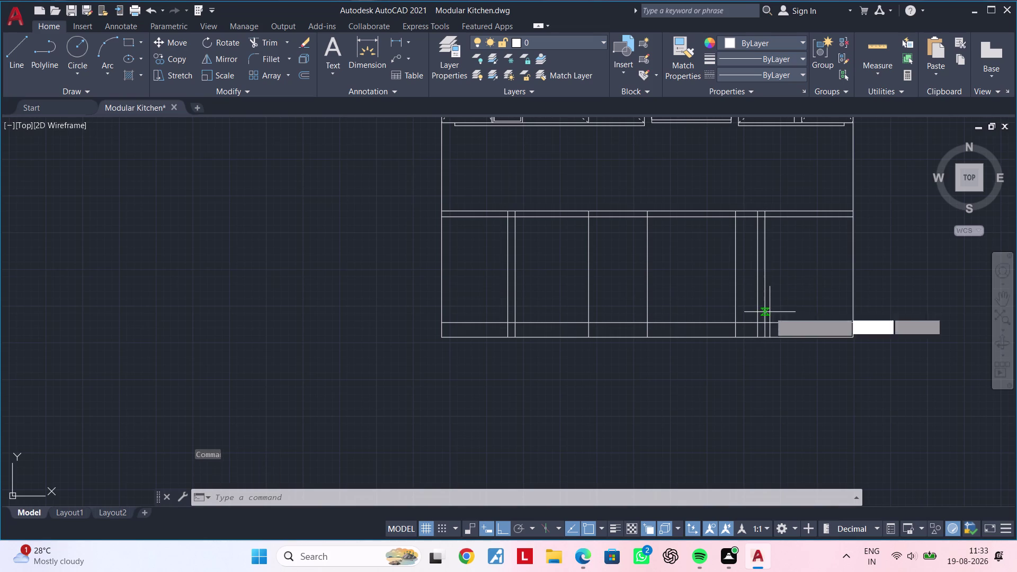
scroll(up, 3)
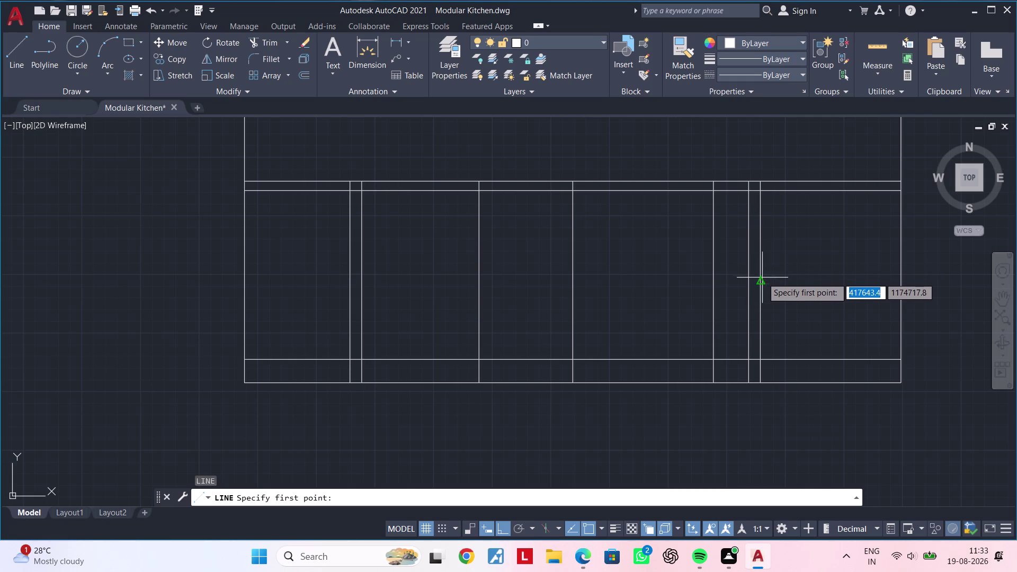
key(Escape)
key(Escape)
key(Escape)
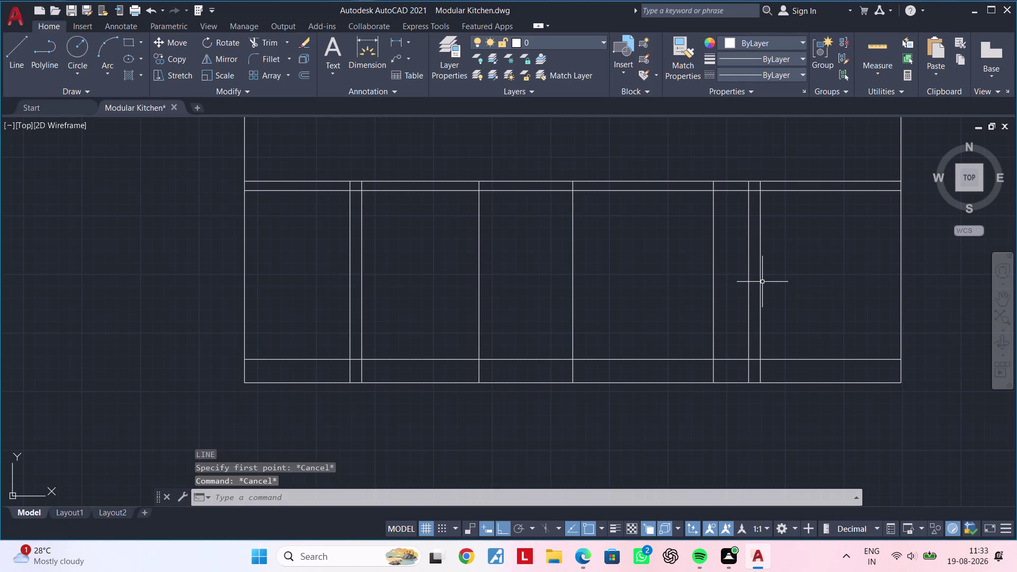
key(Escape)
key(Escape)
key(Escape)
key(Escape)
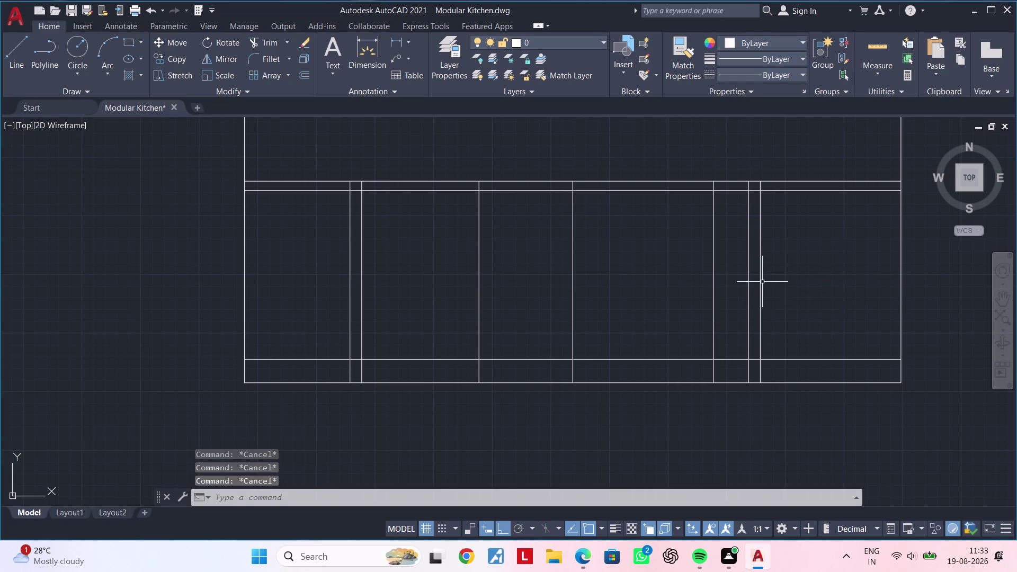
key(Escape)
key(Escape)
key(Escape)
key(Escape)
key(Escape)
key(Escape)
key(Escape)
key(Escape)
key(Escape)
key(Escape)
key(Escape)
key(Escape)
key(x)
text(l)
key(space)
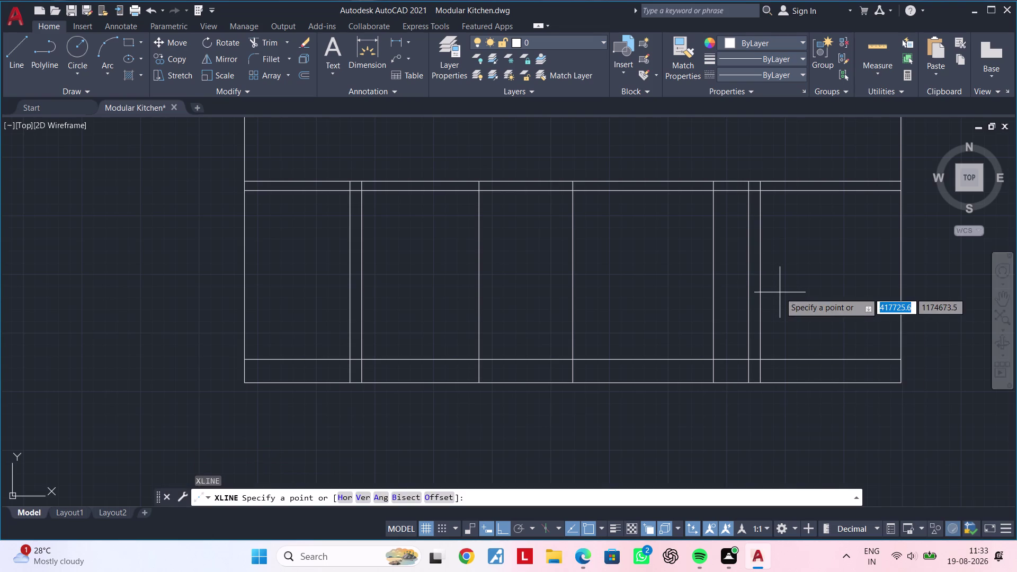
Place a horizontal construction line (XL) across the lower cabinets.
key(Escape)
key(Escape)
text(xl)
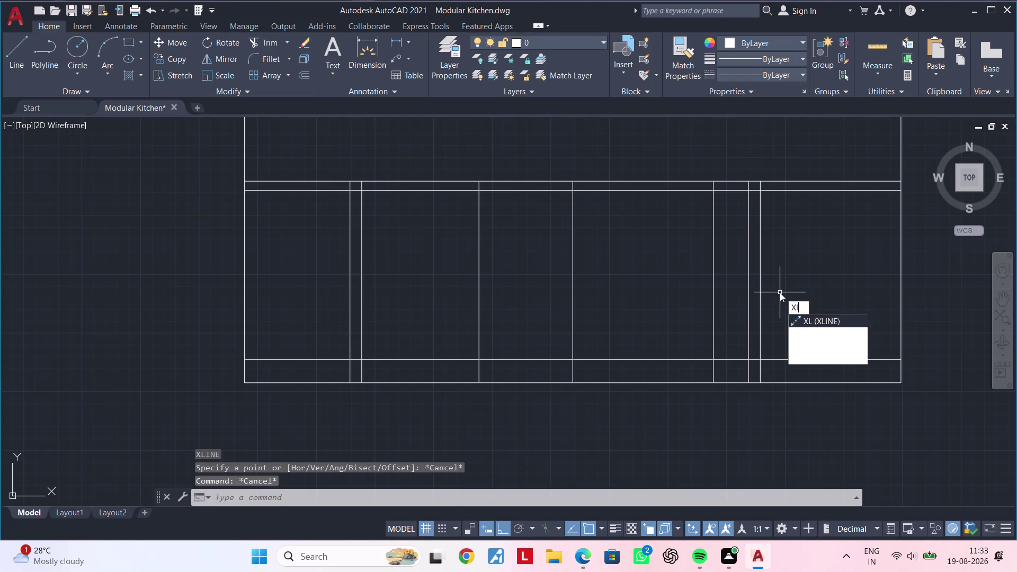
key(space)
text(h)
key(space)
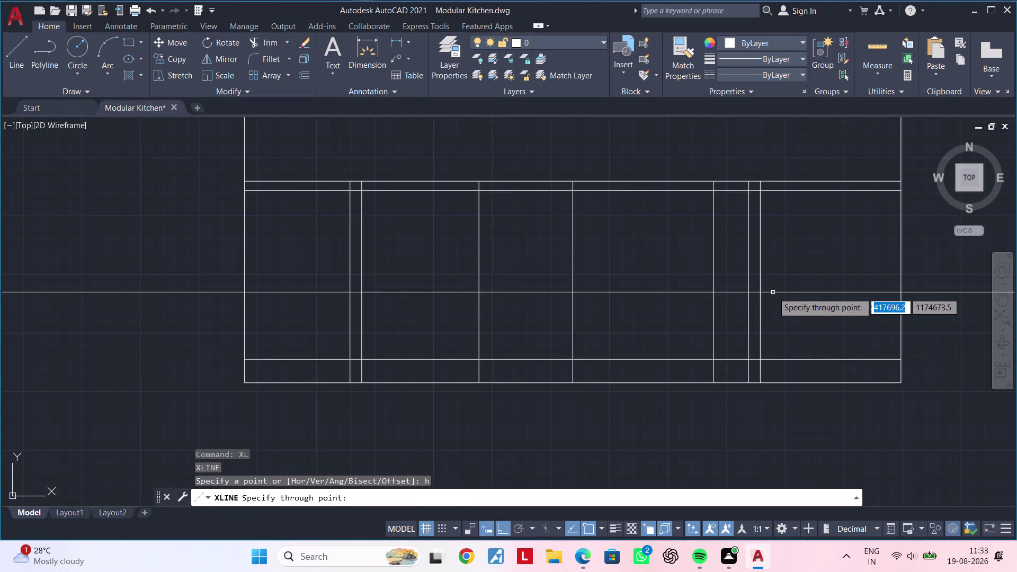
click(759, 283)
key(Escape)
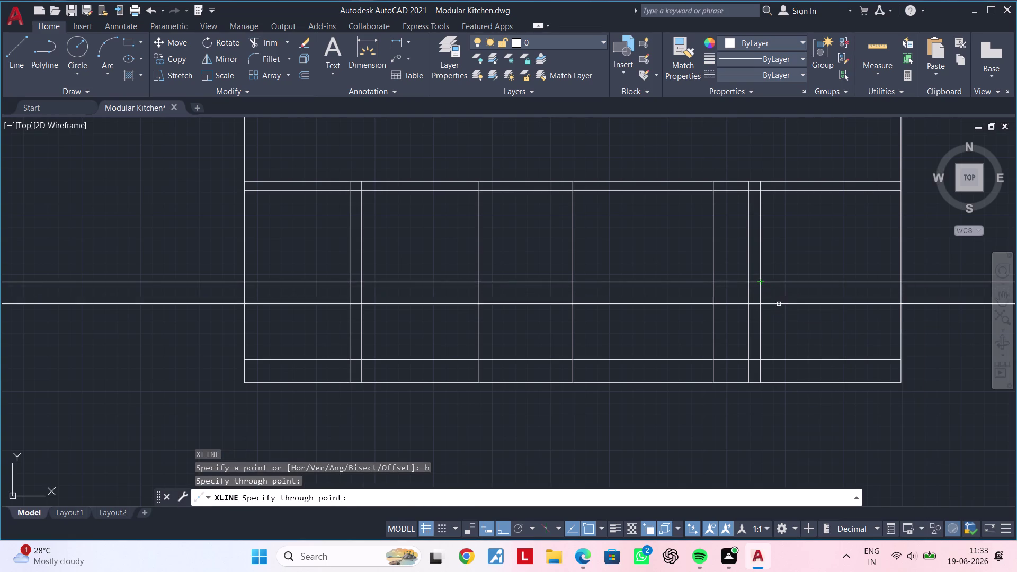
key(Escape)
key(Escape)
key(Escape)
key(Escape)
key(Escape)
Offset the horizontal line by 10 to form a double line.
text(o)
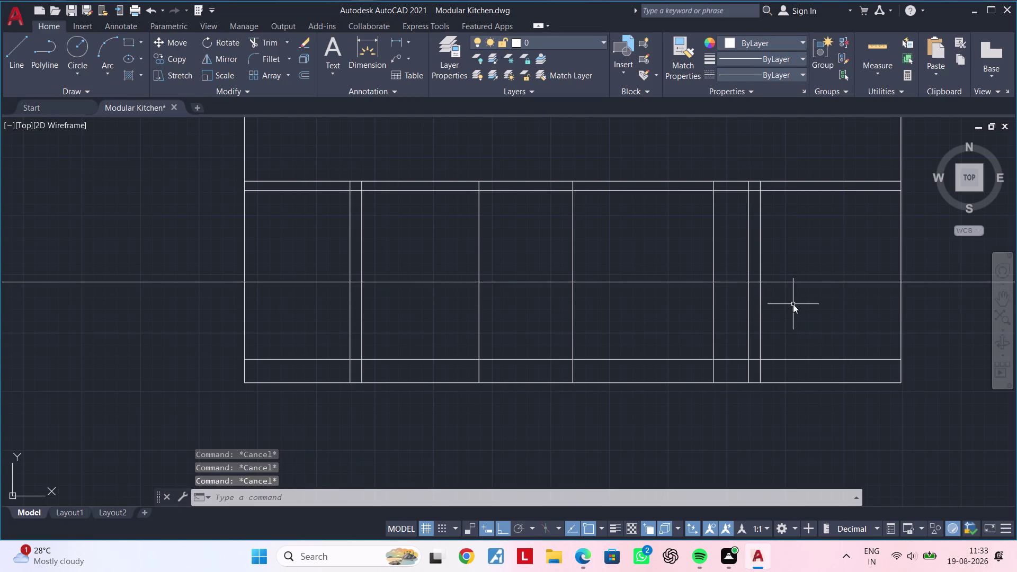
text(f)
key(space)
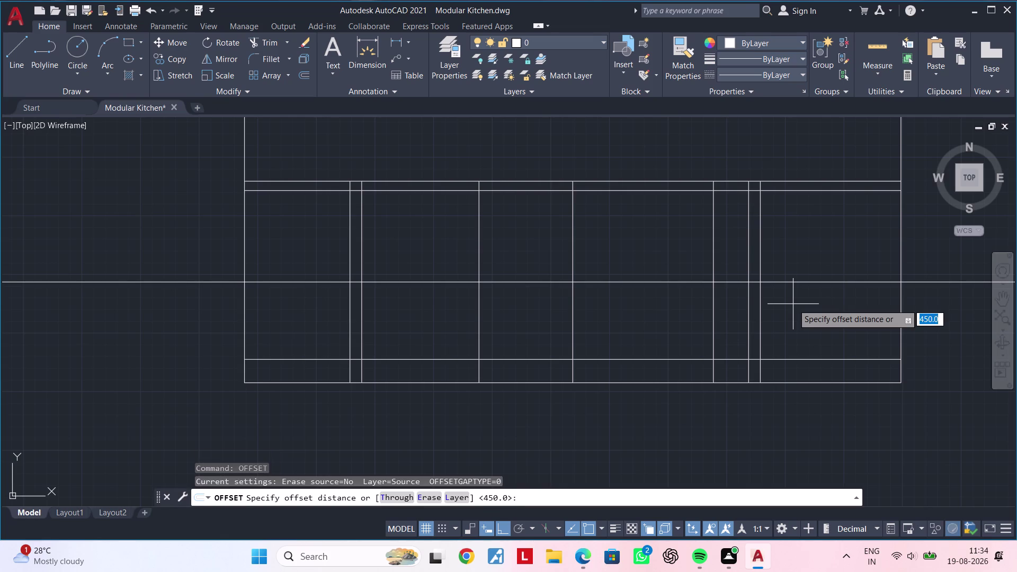
text(10)
key(Return)
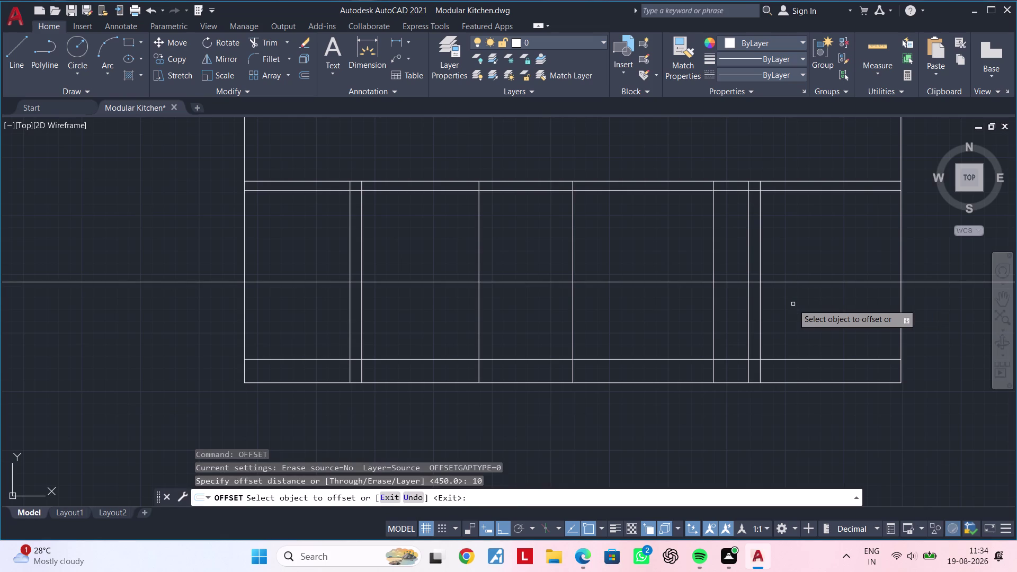
click(787, 281)
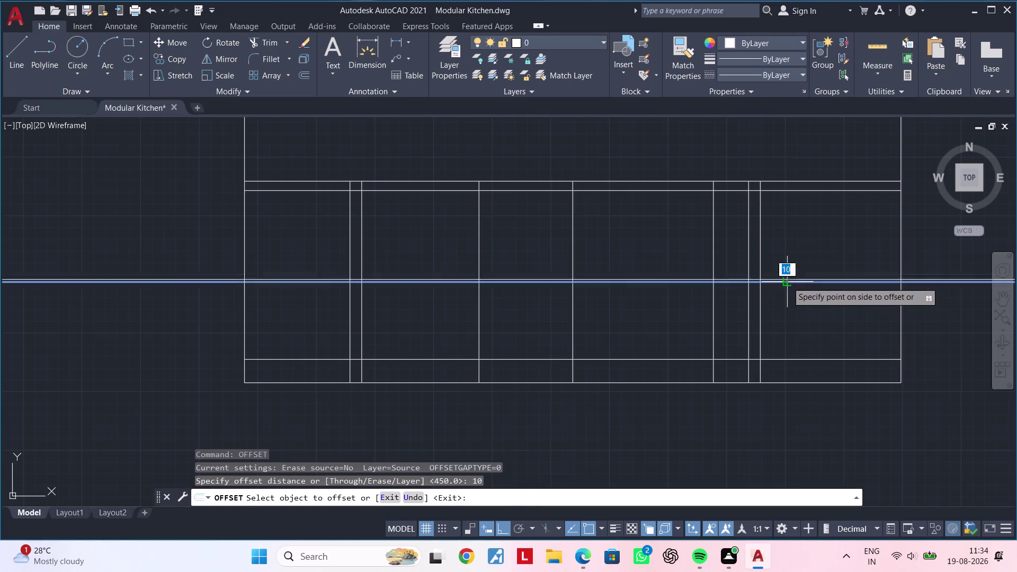
click(789, 265)
click(791, 281)
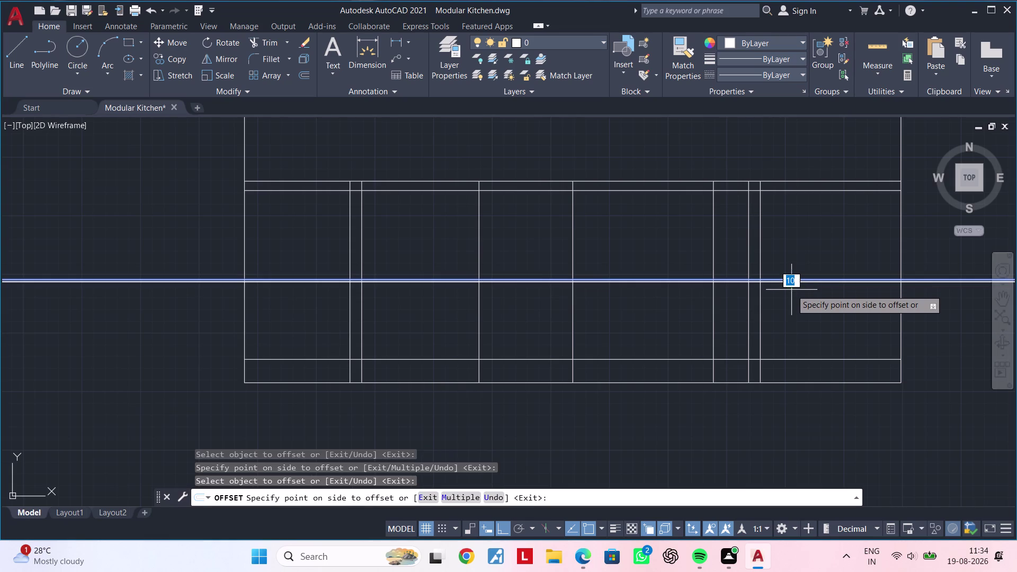
scroll(up, 3)
key(Escape)
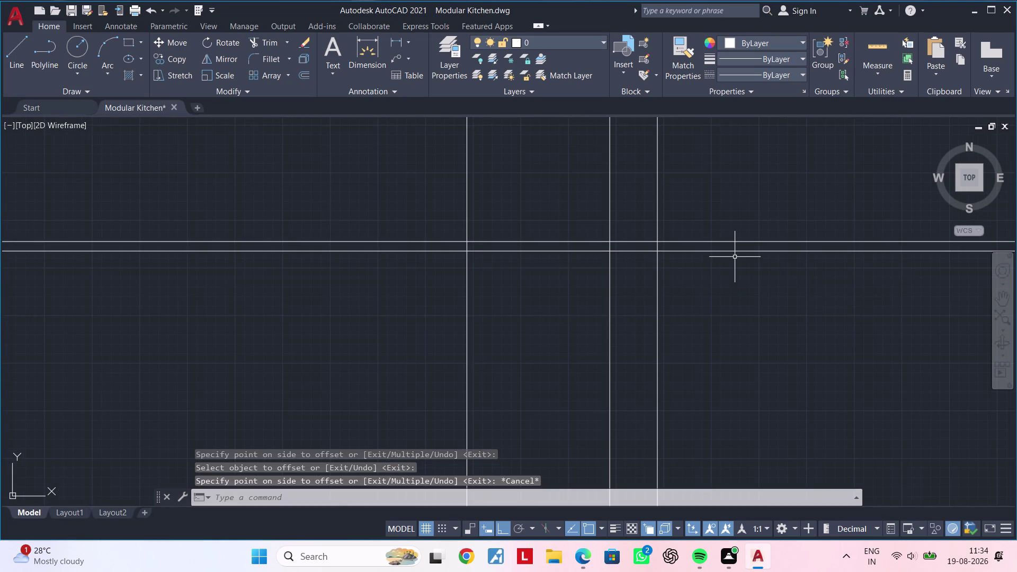
Make another 10-unit offset copy and delete the unwanted extra line.
key(space)
key(space)
click(739, 252)
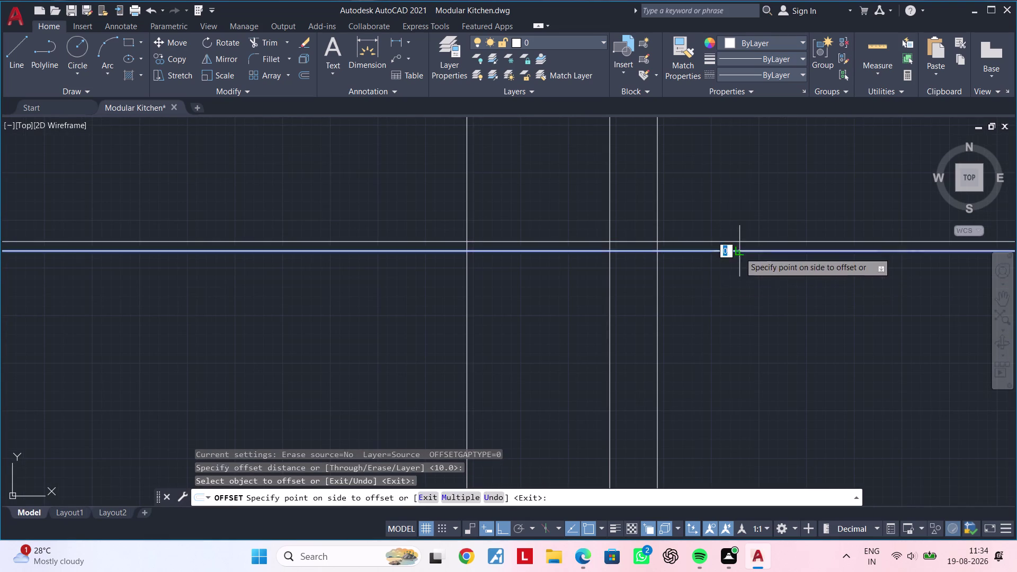
click(743, 272)
key(Escape)
click(742, 249)
key(Delete)
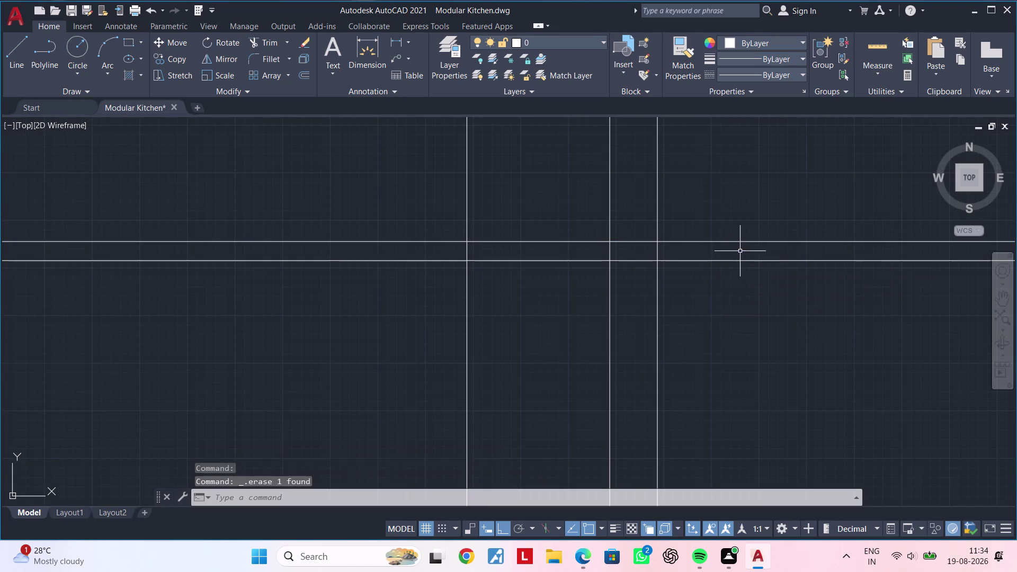
scroll(down, 3)
middle_drag(754, 282, 698, 338)
key(Escape)
key(Escape)
key(t)
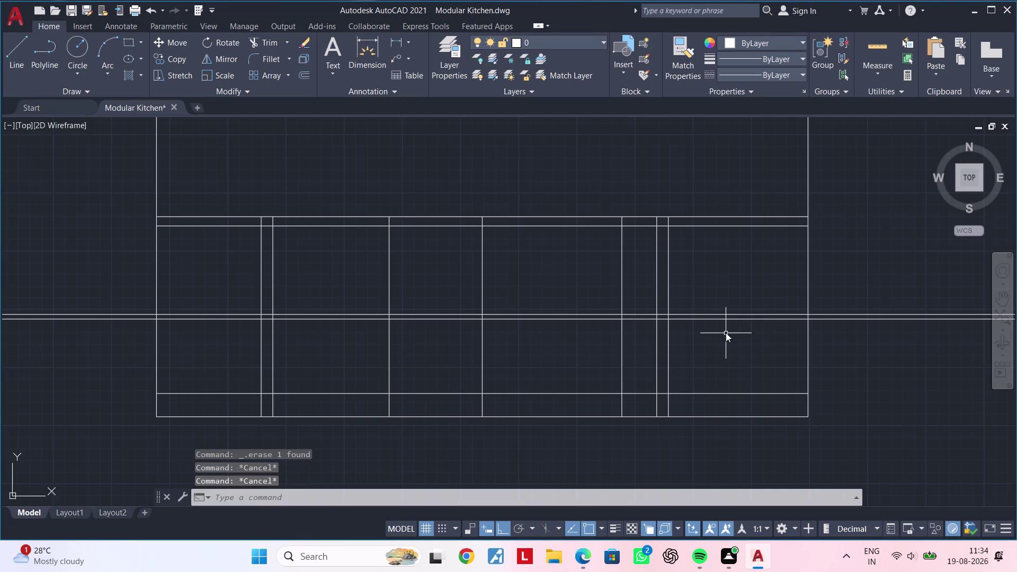
key(r)
key(space)
Fence-trim the double line out of the first narrow upright panel.
drag(849, 335, 854, 289)
middle_drag(852, 316, 854, 314)
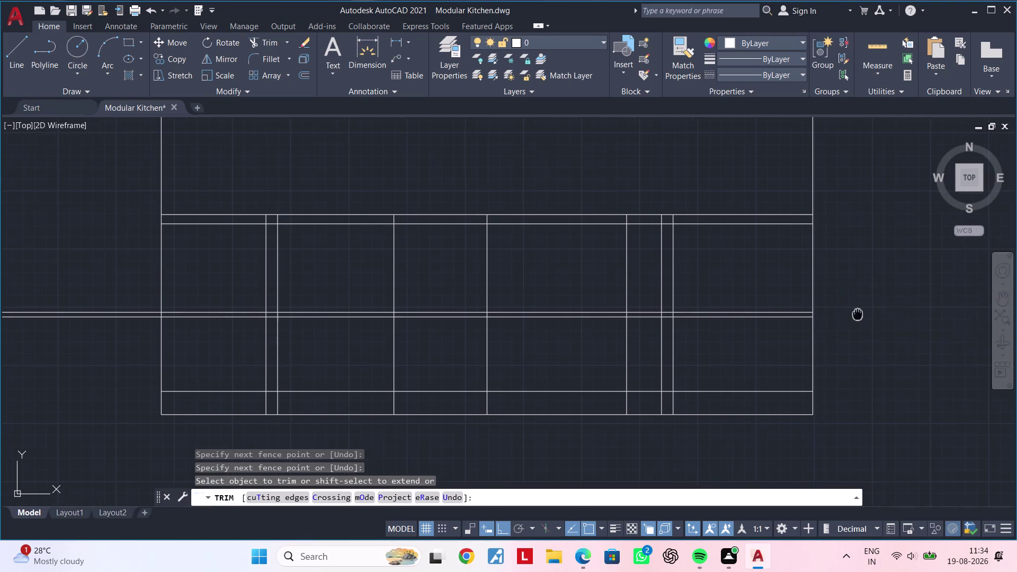
middle_drag(855, 314, 871, 309)
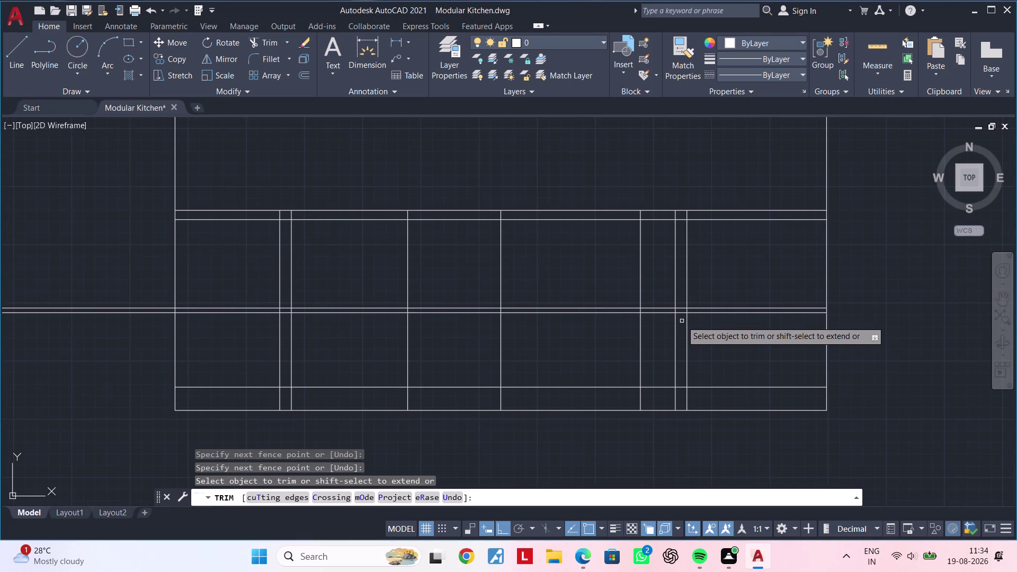
scroll(up, 3)
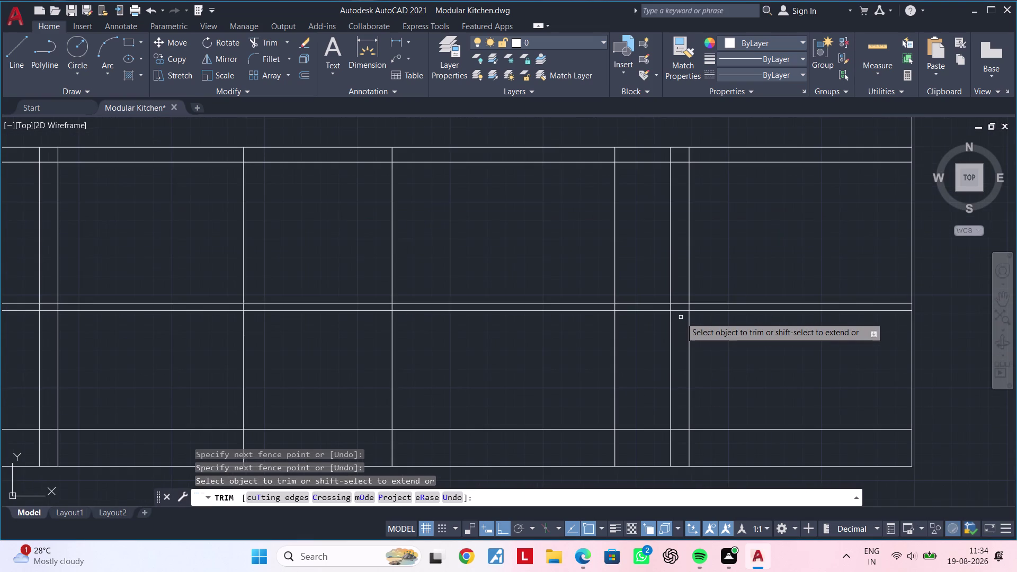
scroll(up, 3)
click(680, 317)
drag(681, 318, 683, 257)
click(683, 269)
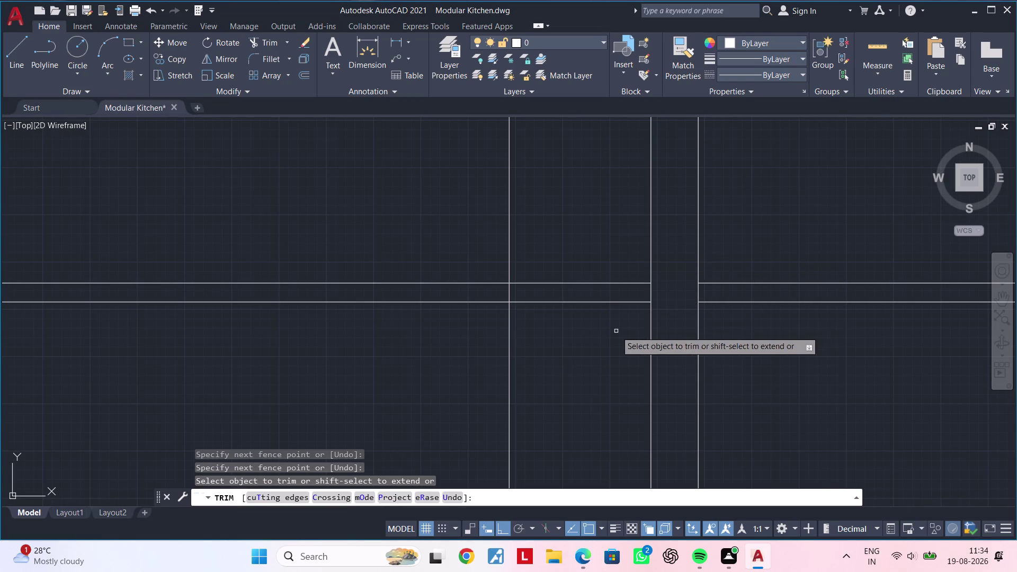
Trim the double line from the next narrow panels toward the right-hand cabinets.
drag(617, 323, 613, 277)
scroll(down, 3)
middle_drag(600, 263, 694, 248)
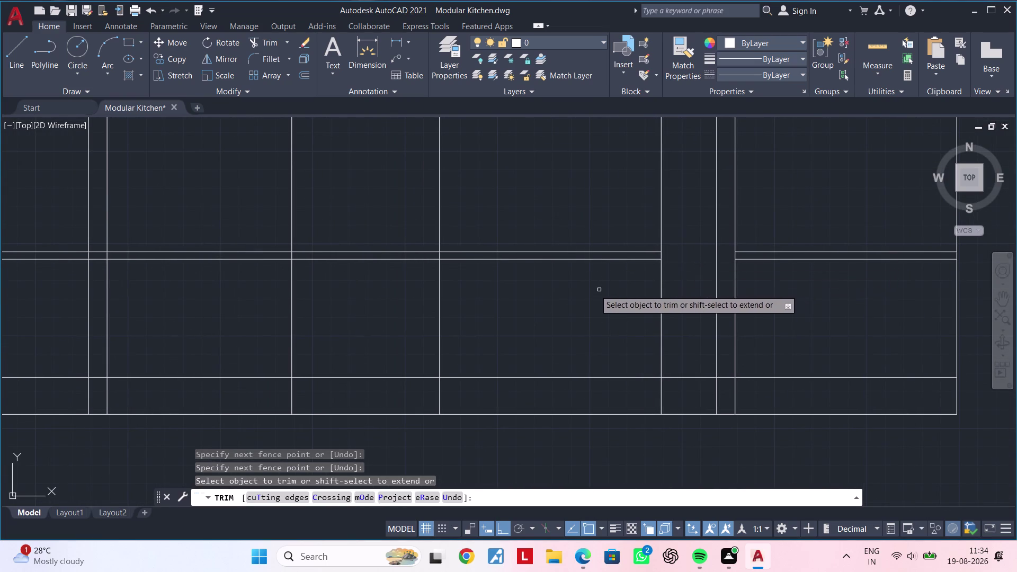
middle_drag(563, 291, 796, 270)
scroll(down, 3)
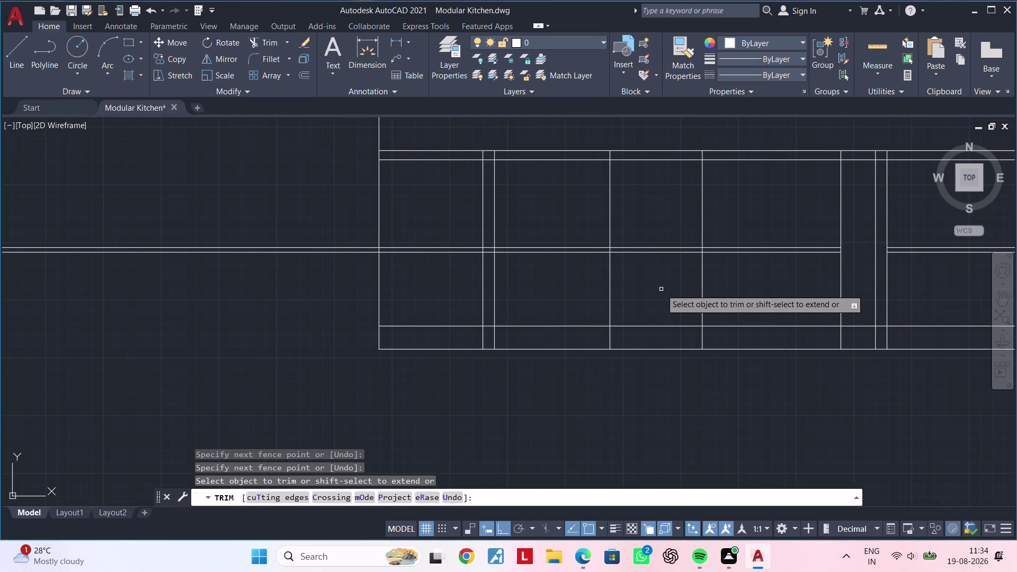
middle_drag(653, 289, 762, 290)
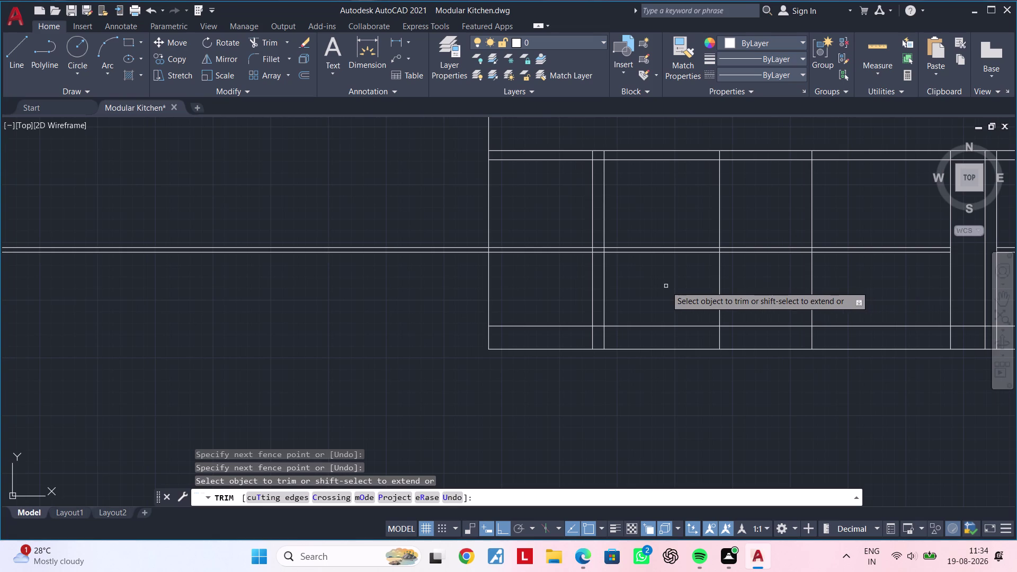
click(666, 286)
click(650, 224)
scroll(up, 3)
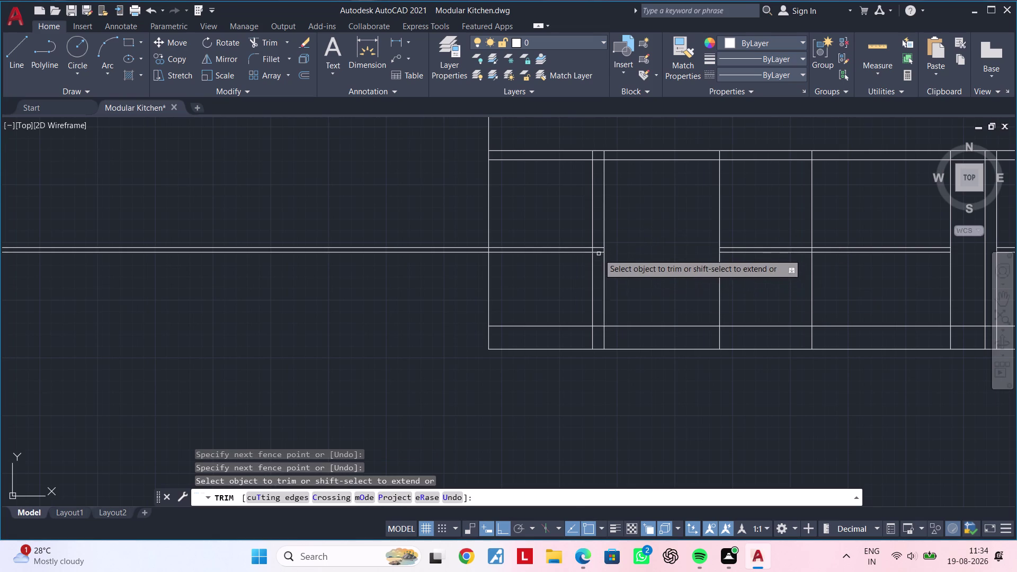
scroll(up, 3)
drag(595, 250, 595, 205)
key(Escape)
Fence-trim the double line across the narrow panels on the left side.
scroll(down, 3)
middle_drag(371, 294, 578, 267)
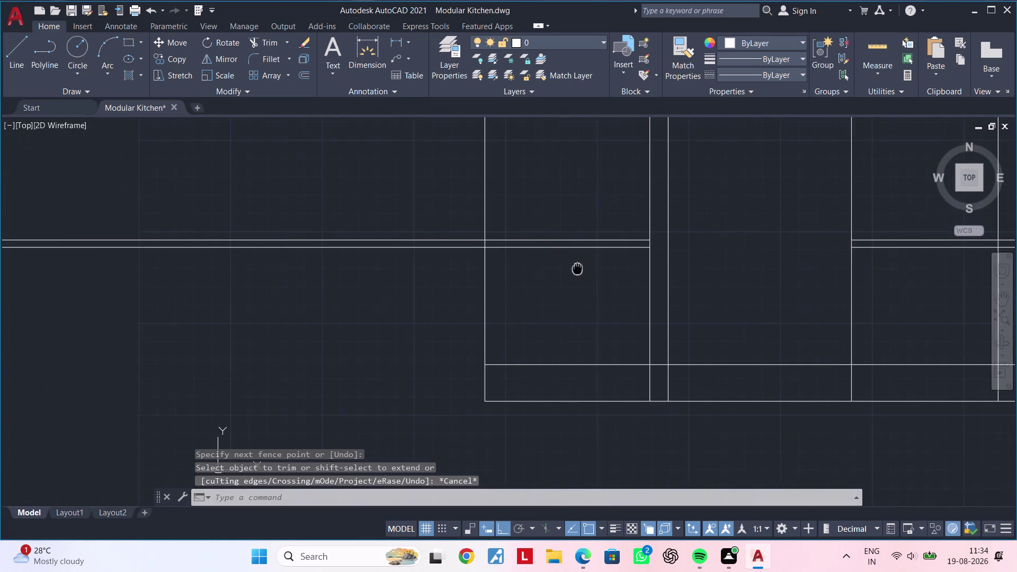
key(space)
drag(365, 295, 384, 274)
drag(400, 246, 415, 218)
click(418, 213)
click(422, 208)
click(422, 216)
drag(422, 221, 414, 285)
click(415, 285)
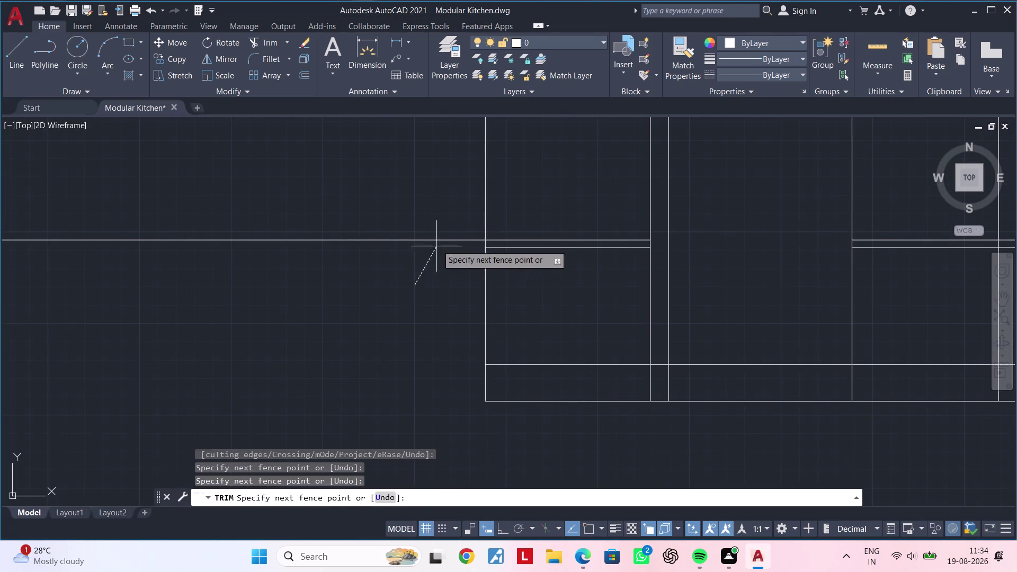
click(443, 224)
key(Escape)
Finish trimming and bring the upper cabinets into view.
scroll(down, 3)
middle_drag(436, 255, 421, 301)
key(Escape)
key(Escape)
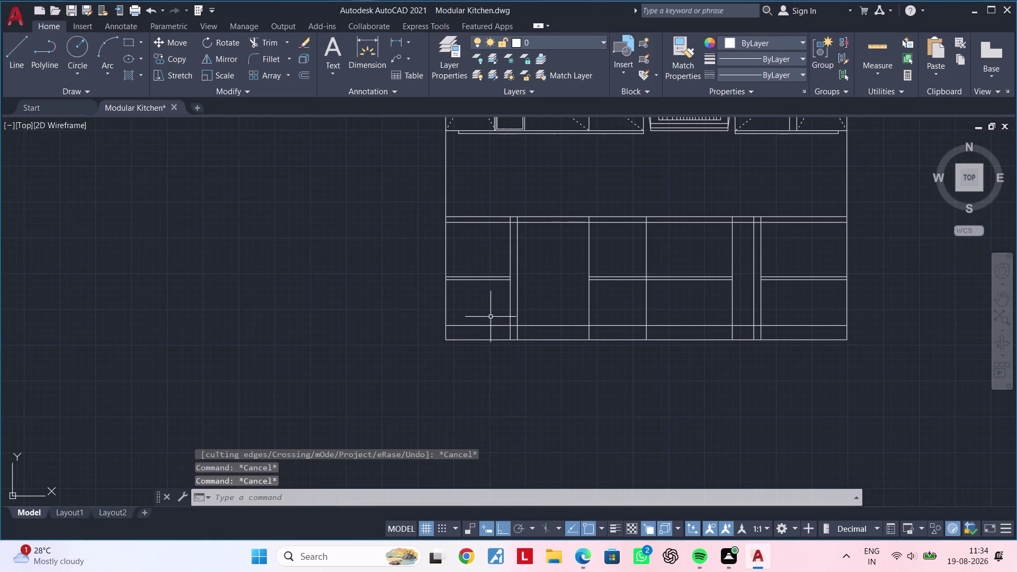
key(k)
key(Escape)
key(Escape)
text(ma)
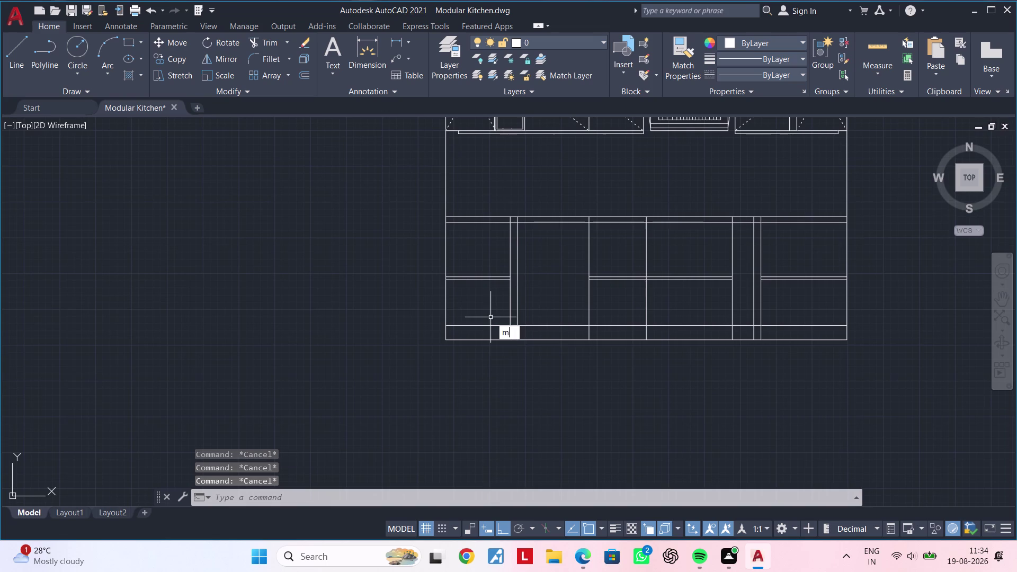
key(space)
middle_drag(497, 190, 487, 261)
Match a dashed line's linetype onto the left double horizontal cabinet line.
click(551, 177)
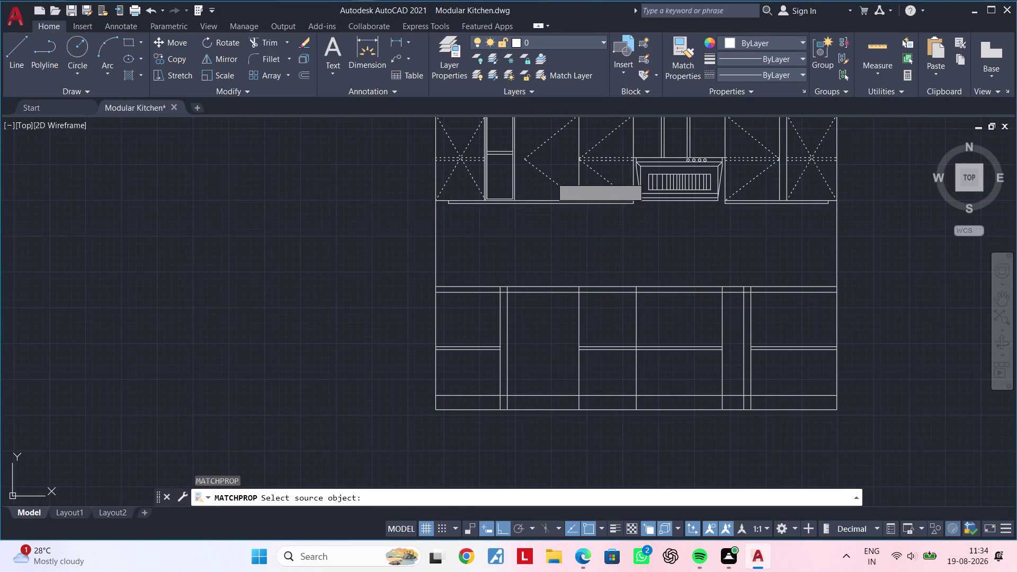
middle_drag(527, 343, 527, 295)
scroll(up, 3)
drag(480, 320, 487, 229)
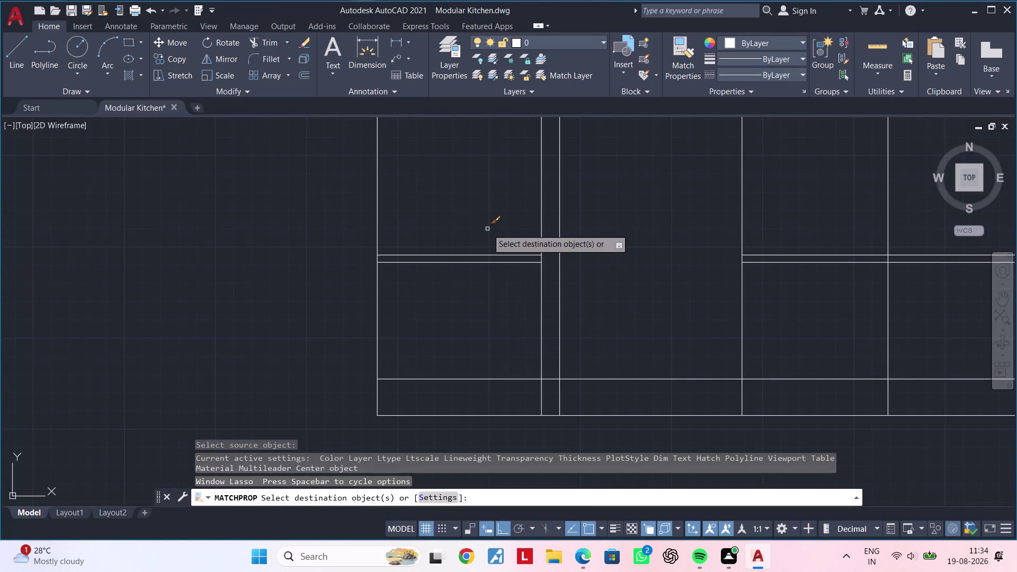
drag(486, 284, 480, 280)
click(438, 235)
Make the middle and right double horizontal lines dashed as well.
middle_drag(599, 280, 434, 300)
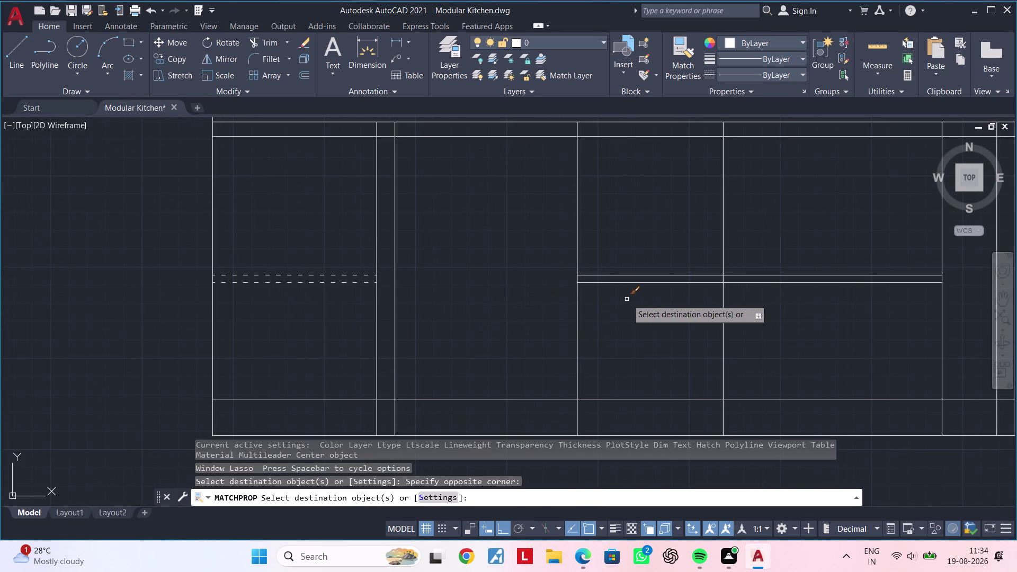
click(627, 299)
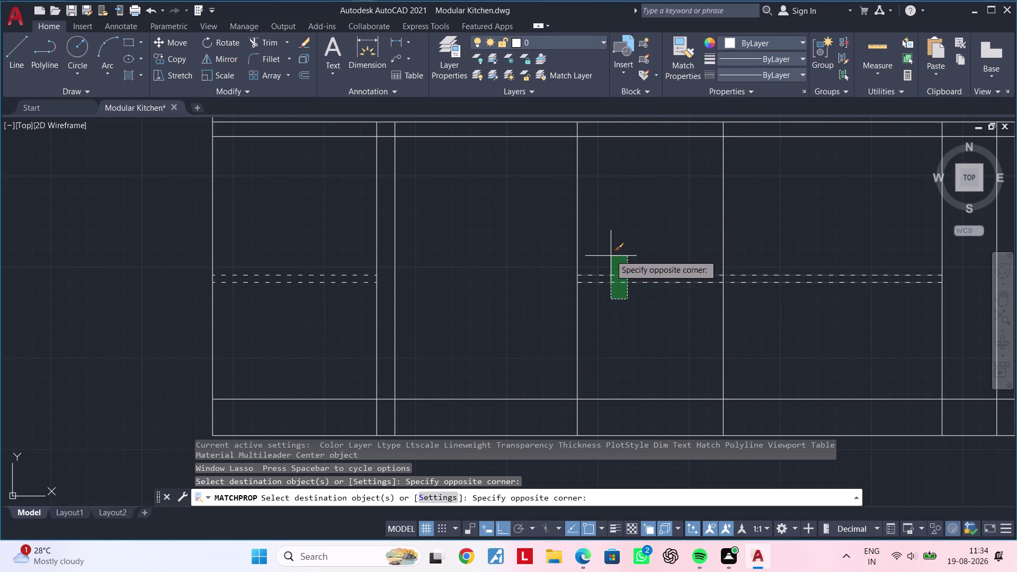
click(609, 253)
scroll(down, 3)
middle_drag(772, 312, 536, 311)
scroll(up, 3)
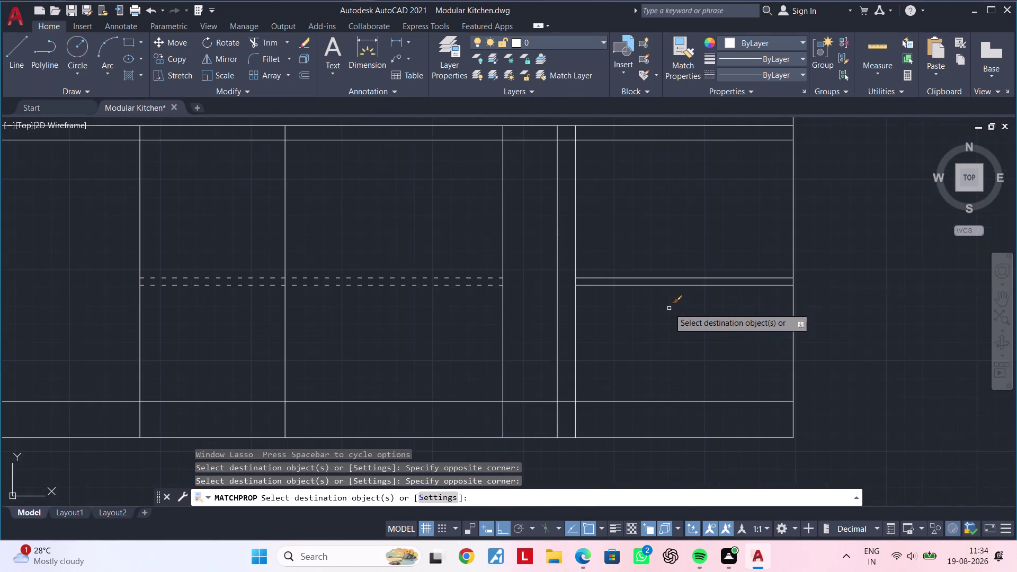
click(672, 316)
click(633, 259)
key(Escape)
key(Escape)
middle_drag(451, 338, 629, 334)
key(Escape)
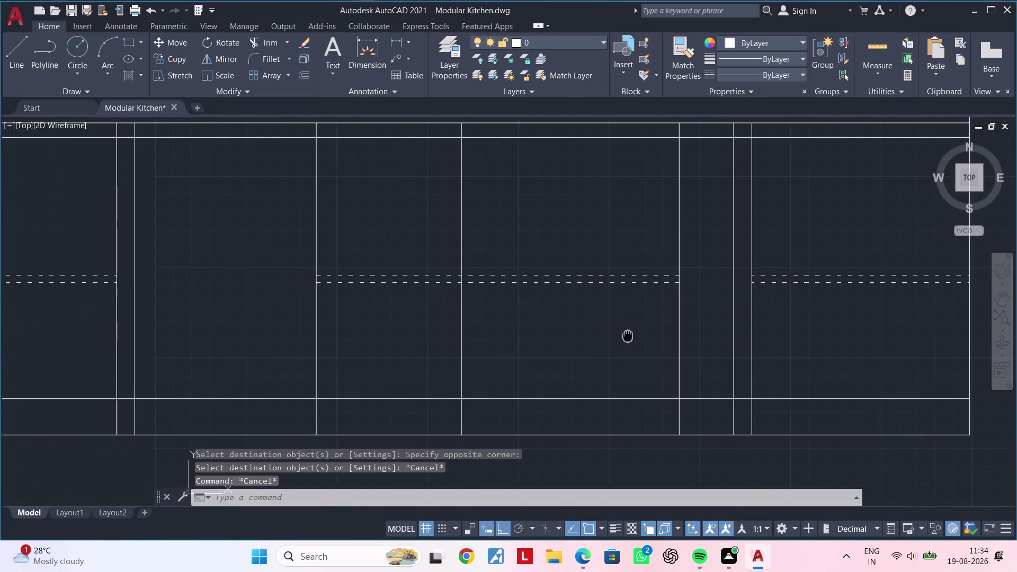
key(Escape)
key(Escape)
key(Escape)
key(Escape)
key(Escape)
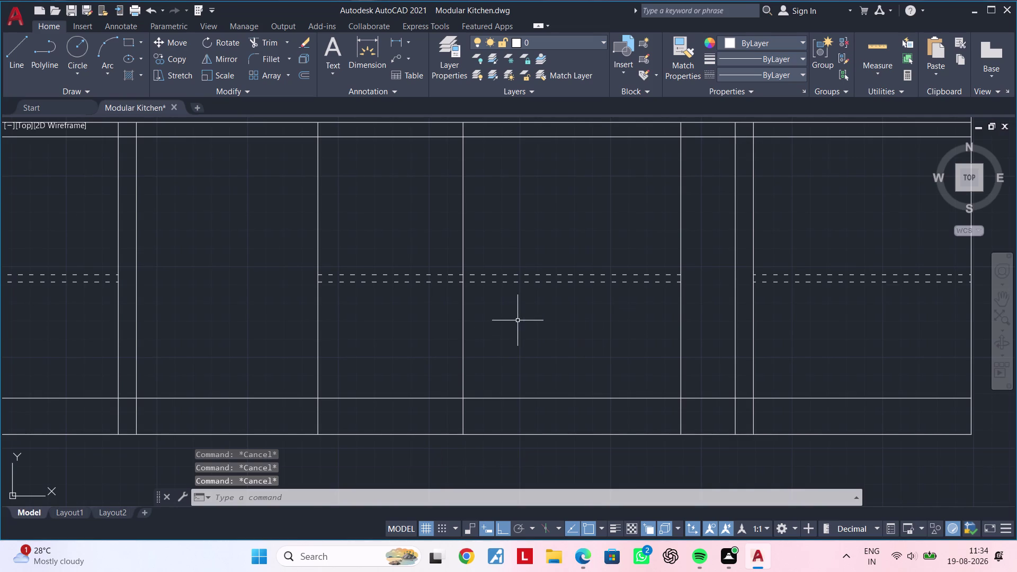
Trim the dashed double line out of the middle cabinet bay.
text(tr)
key(space)
drag(527, 308, 527, 265)
key(Escape)
key(Escape)
middle_drag(531, 280, 542, 281)
key(Escape)
key(Escape)
key(Escape)
key(Escape)
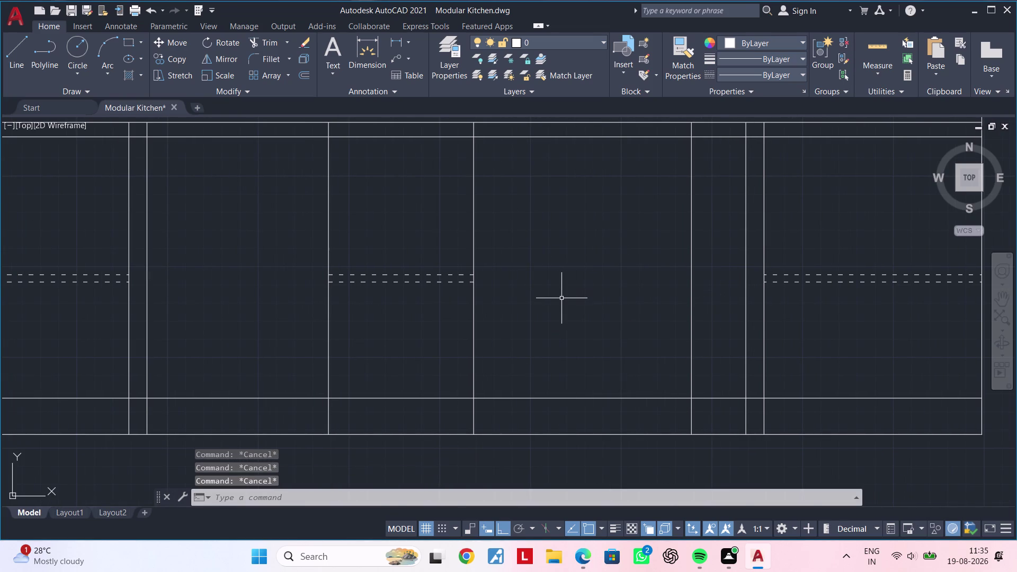
Draw the first horizontal handle line across the middle base cabinet bay.
key(l)
key(space)
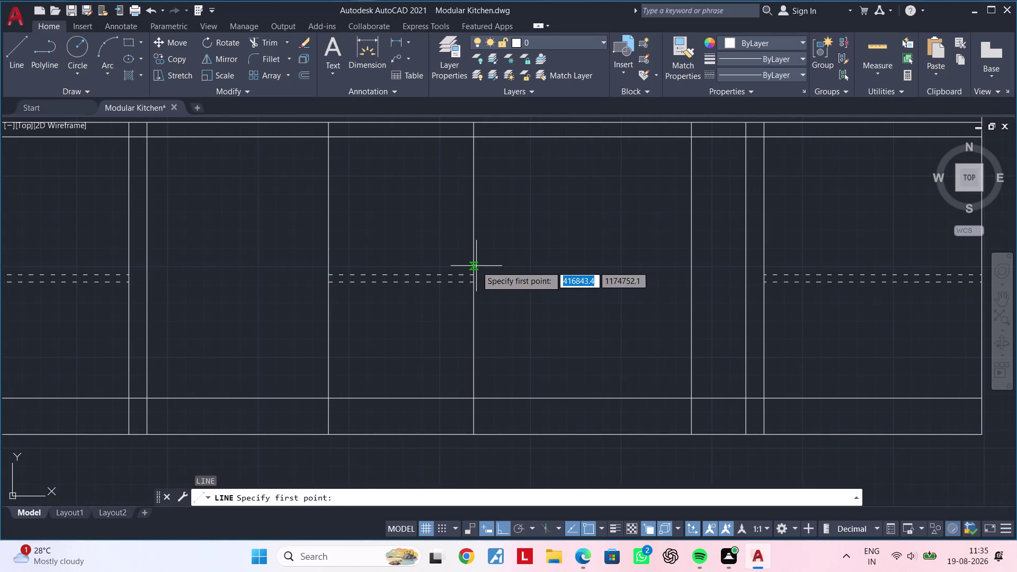
scroll(up, 3)
click(464, 277)
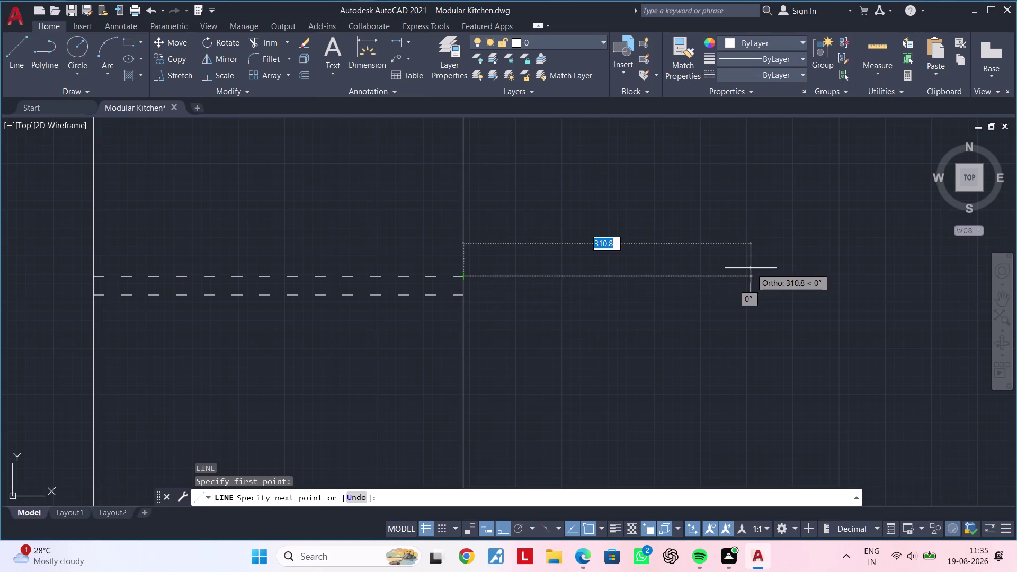
middle_drag(746, 268, 456, 276)
scroll(down, 3)
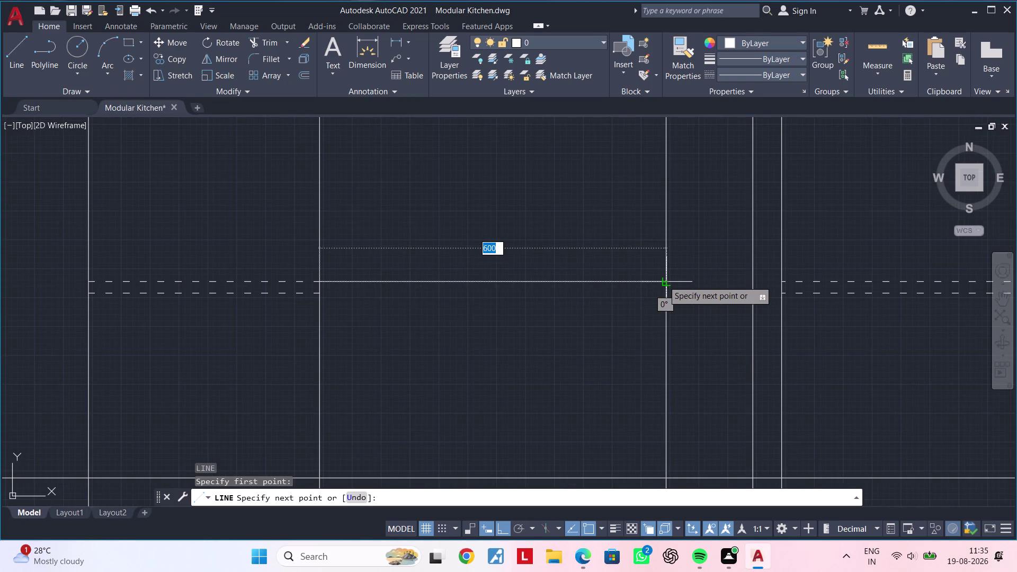
scroll(down, 3)
scroll(up, 3)
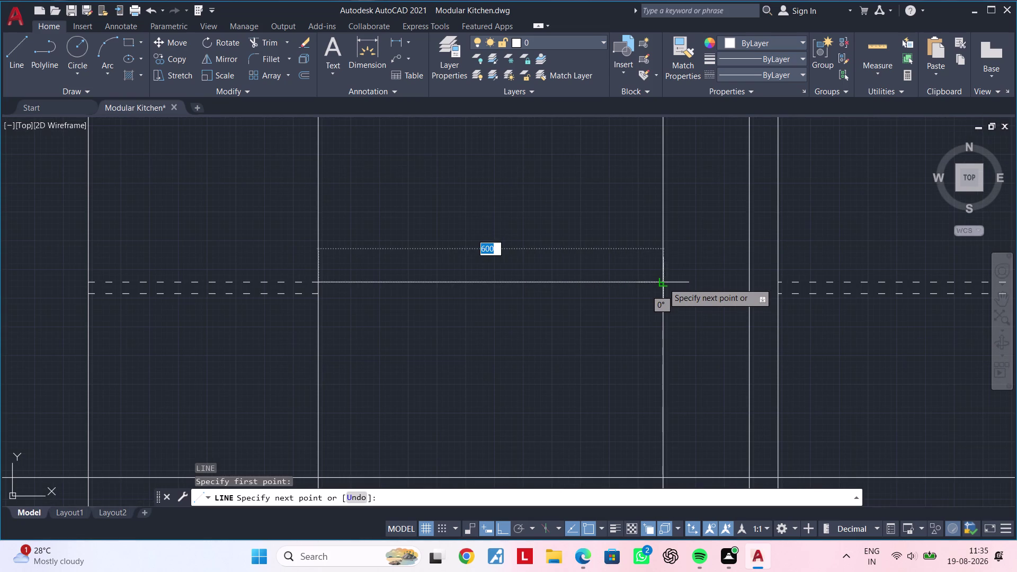
click(662, 276)
key(Escape)
Draw the second parallel handle line between the cabinet edges, completing the double strip.
middle_drag(544, 315, 568, 309)
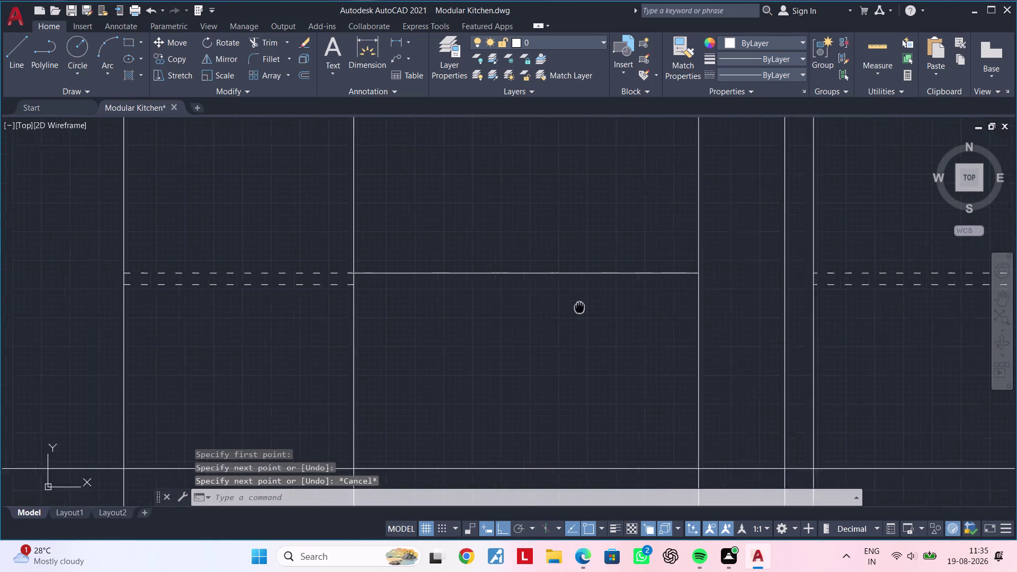
middle_drag(567, 309, 661, 293)
key(space)
click(434, 270)
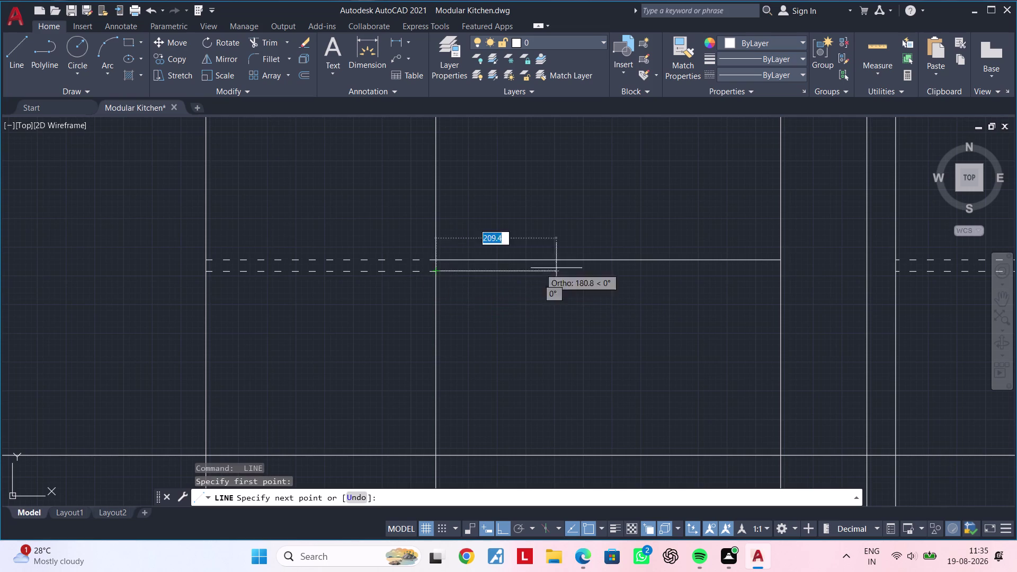
click(776, 272)
key(Escape)
scroll(down, 3)
middle_drag(655, 315, 669, 311)
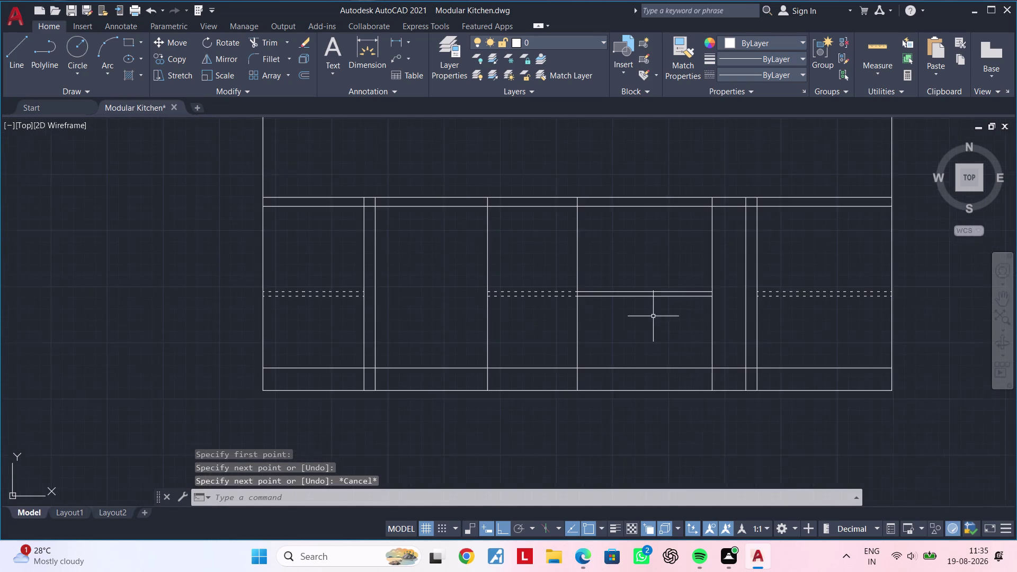
middle_drag(668, 311, 753, 289)
key(Escape)
key(Escape)
key(Escape)
key(Escape)
middle_drag(752, 300, 846, 290)
scroll(down, 3)
scroll(up, 3)
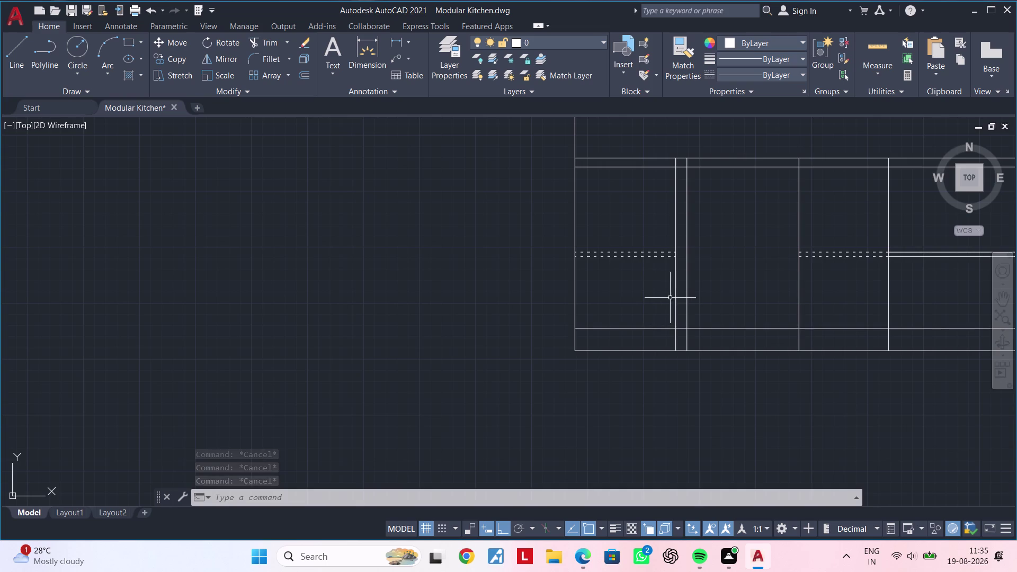
Trim the excess line segment at the base of the left lower cabinet.
middle_drag(668, 297, 597, 296)
key(Escape)
key(Escape)
text(tr)
key(space)
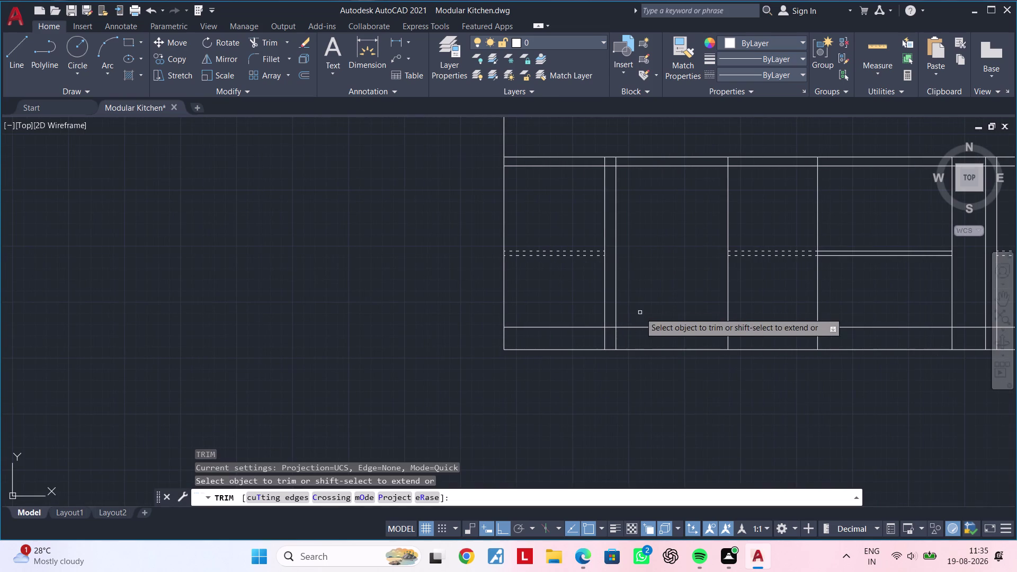
click(616, 341)
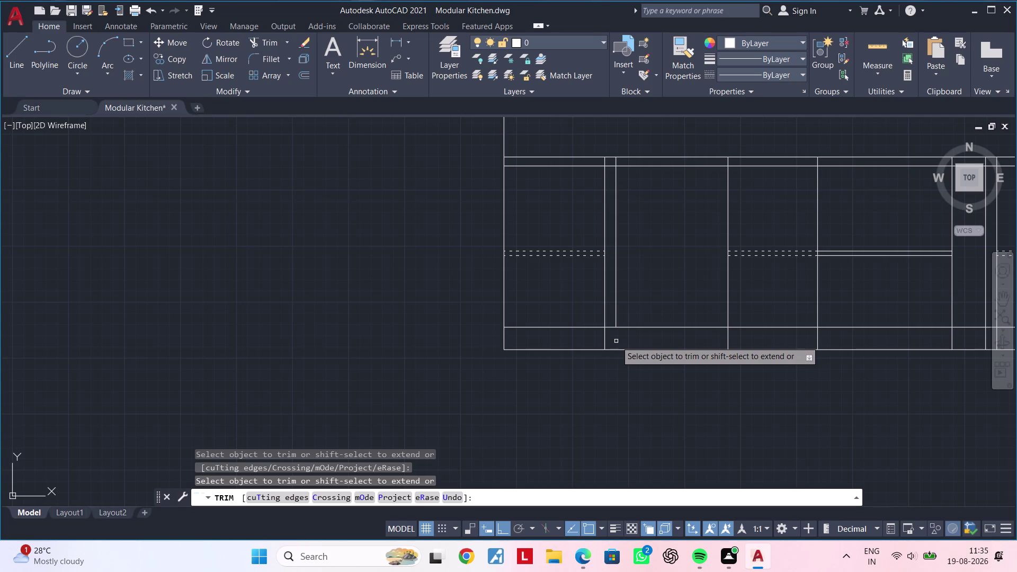
key(Escape)
key(Escape)
Start an offset with a distance of 10.
middle_drag(591, 306, 586, 333)
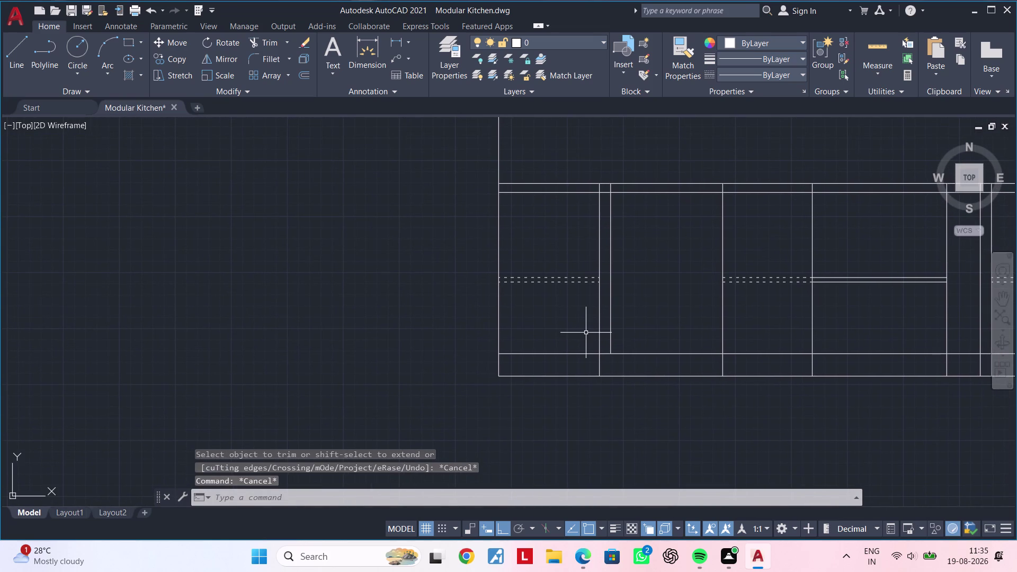
key(Escape)
key(Escape)
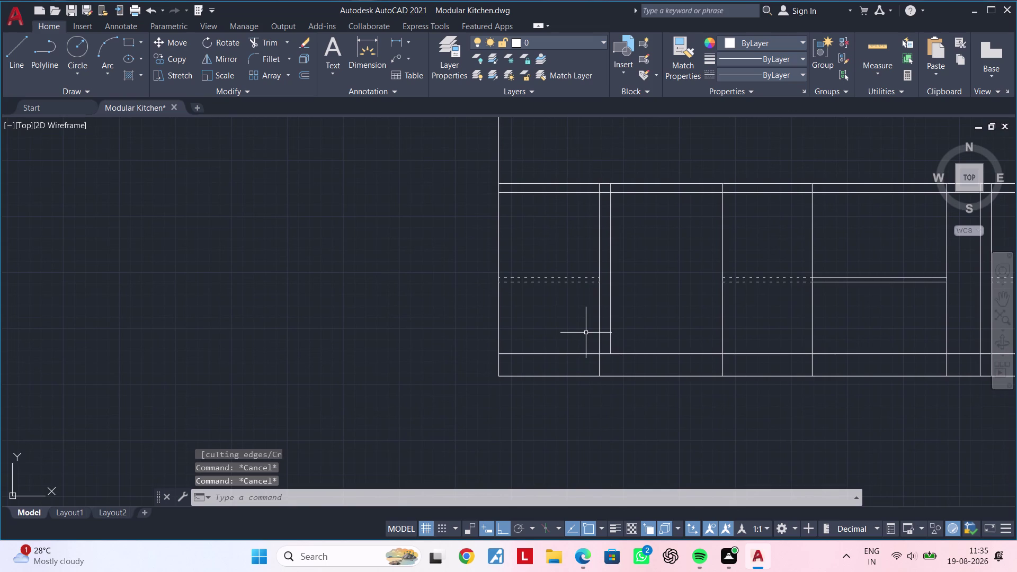
text(of 10)
key(Return)
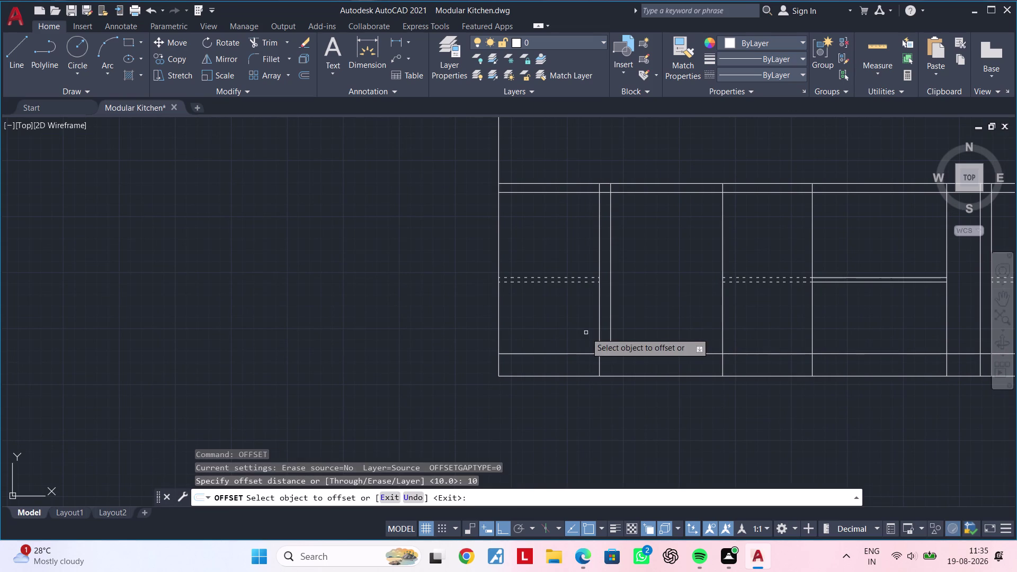
Offset a copy of the cabinet divider, then delete the misplaced copy.
click(598, 317)
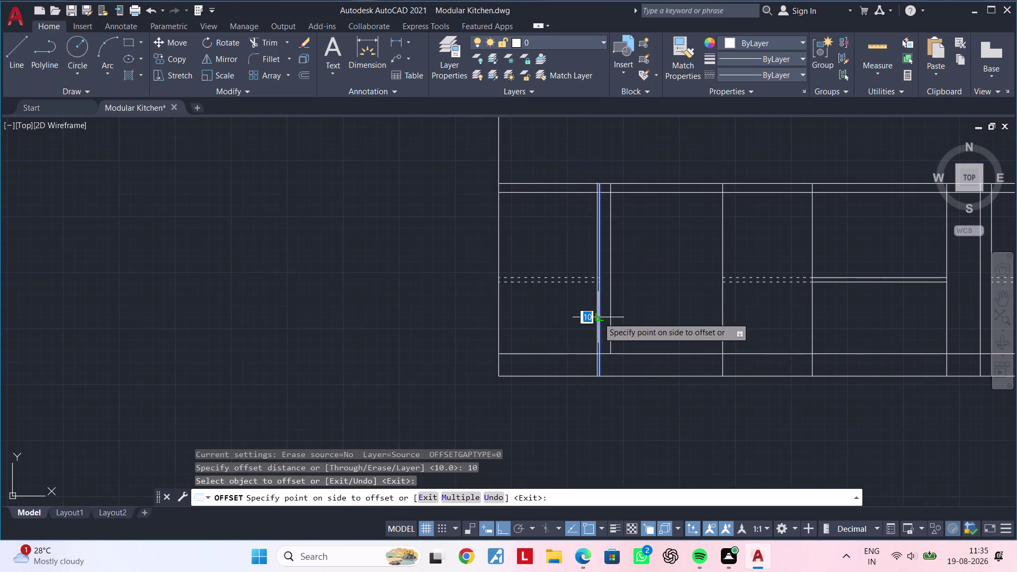
click(572, 320)
key(Escape)
key(Escape)
scroll(up, 3)
text(t)
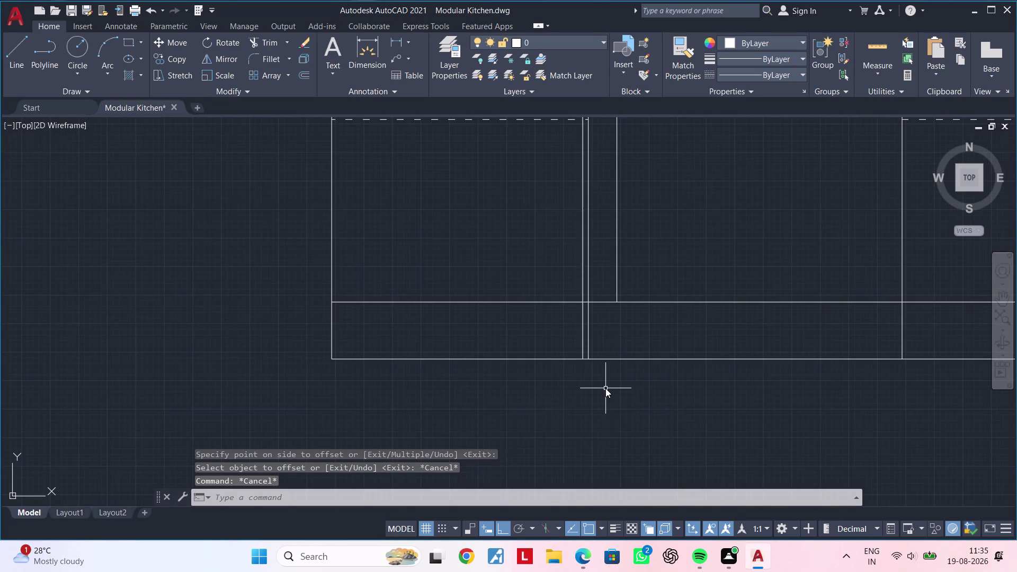
text(r)
key(Escape)
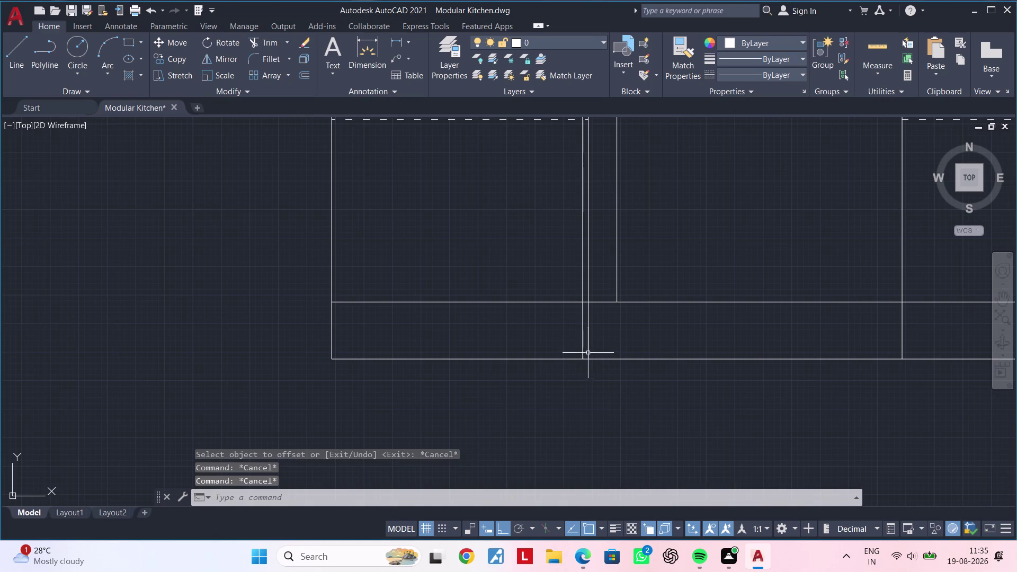
click(581, 338)
key(Delete)
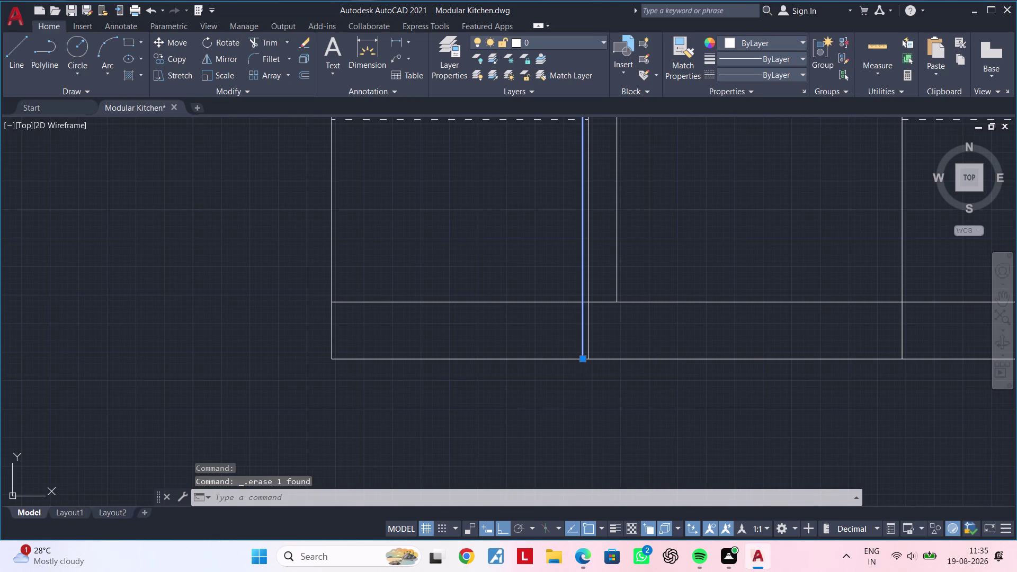
key(Escape)
key(Escape)
key(Escape)
Offset the cabinet divider 15 units to the left.
text(of)
key(space)
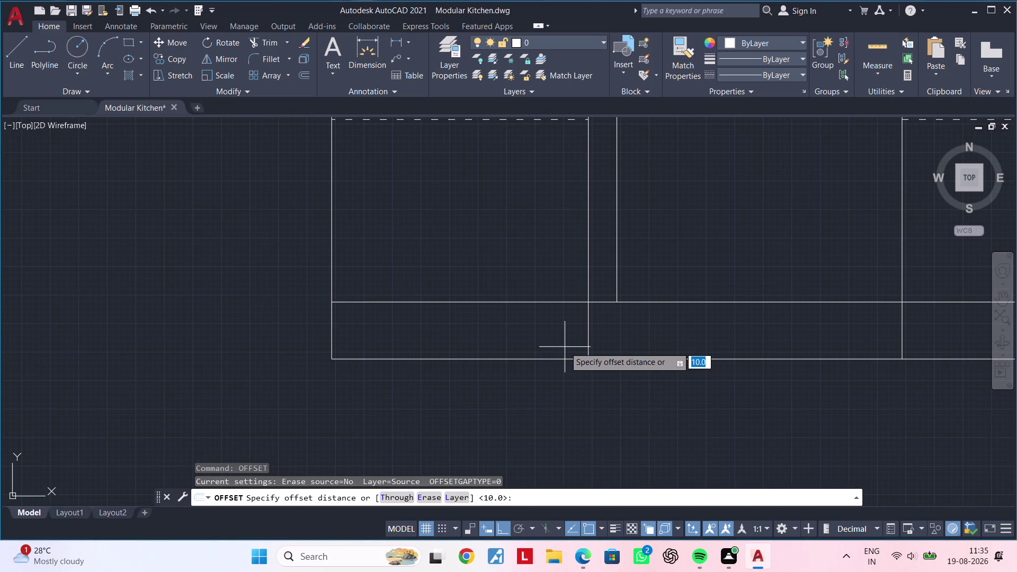
text(15)
key(Return)
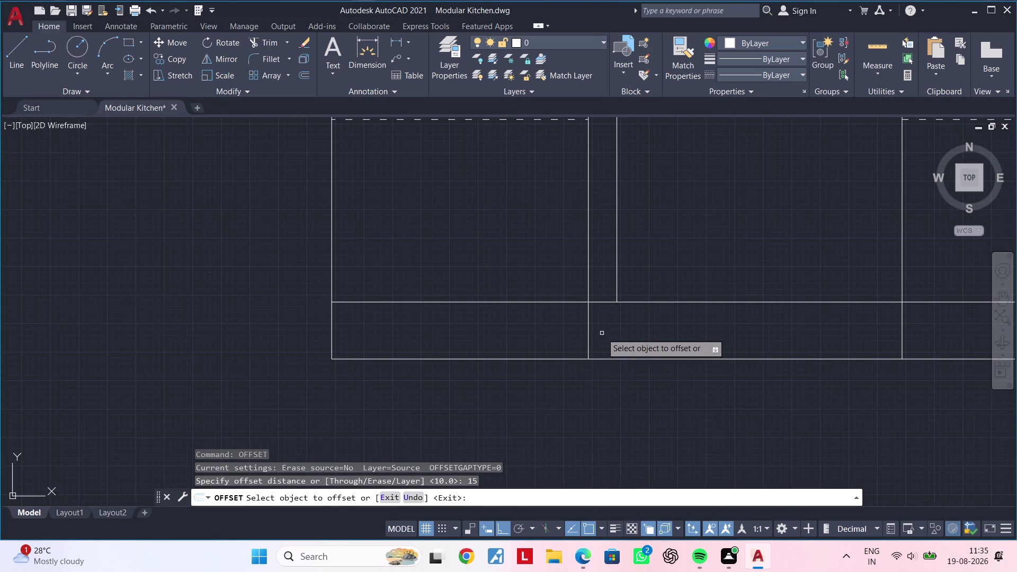
click(590, 331)
click(519, 331)
key(Escape)
key(Escape)
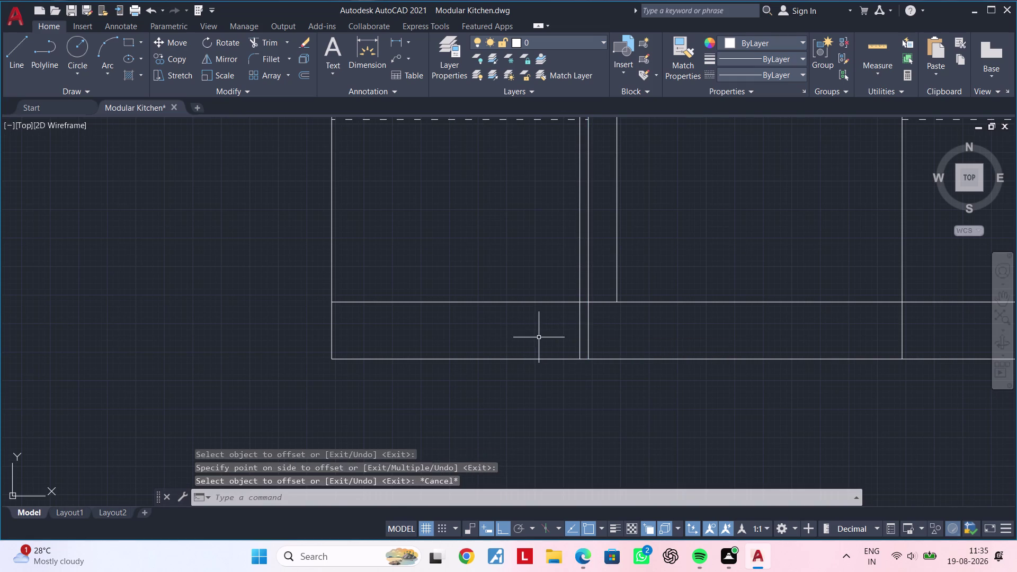
Trim the new line's bottom end and overhanging segments past the dashed handle lines.
text(tr)
key(space)
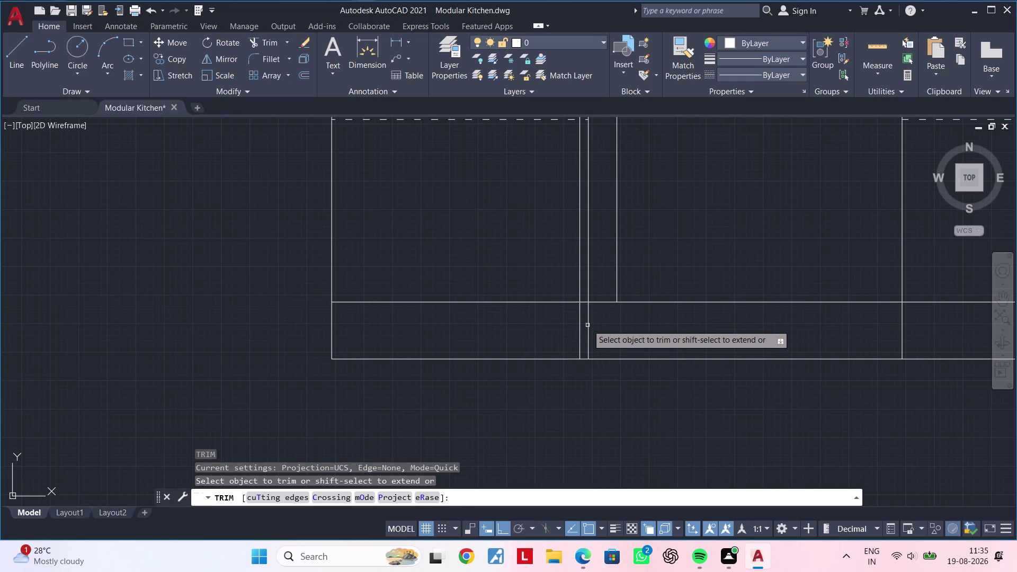
click(588, 324)
scroll(down, 3)
middle_drag(550, 293, 553, 339)
scroll(up, 3)
scroll(up, 3)
click(572, 278)
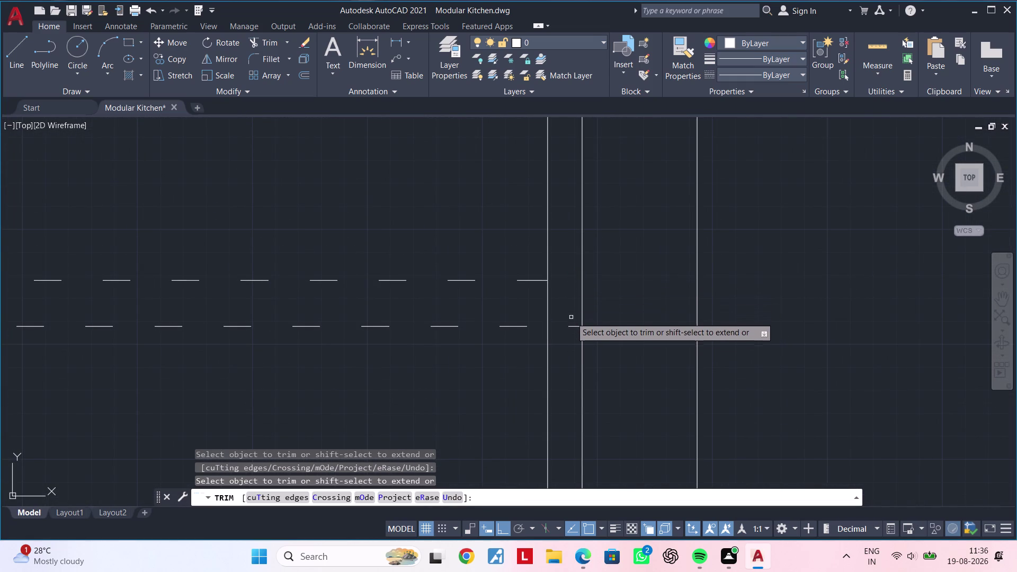
click(571, 329)
click(571, 316)
scroll(down, 3)
middle_drag(530, 360, 651, 357)
scroll(down, 3)
middle_drag(635, 359, 686, 359)
key(Escape)
key(Escape)
key(Escape)
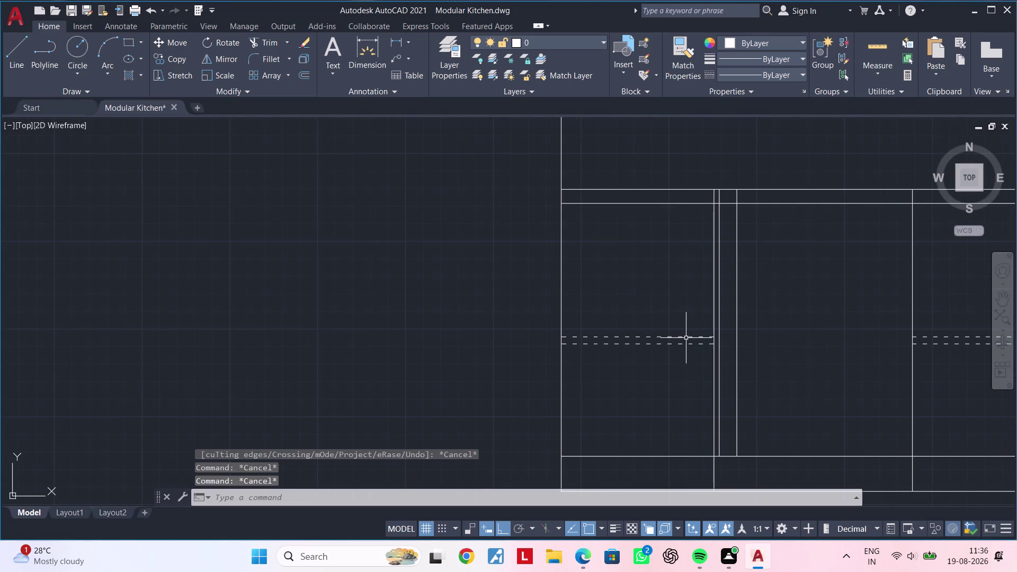
key(Escape)
Trim the new line's top end at the cabinet top edge.
middle_drag(689, 258, 604, 294)
scroll(up, 3)
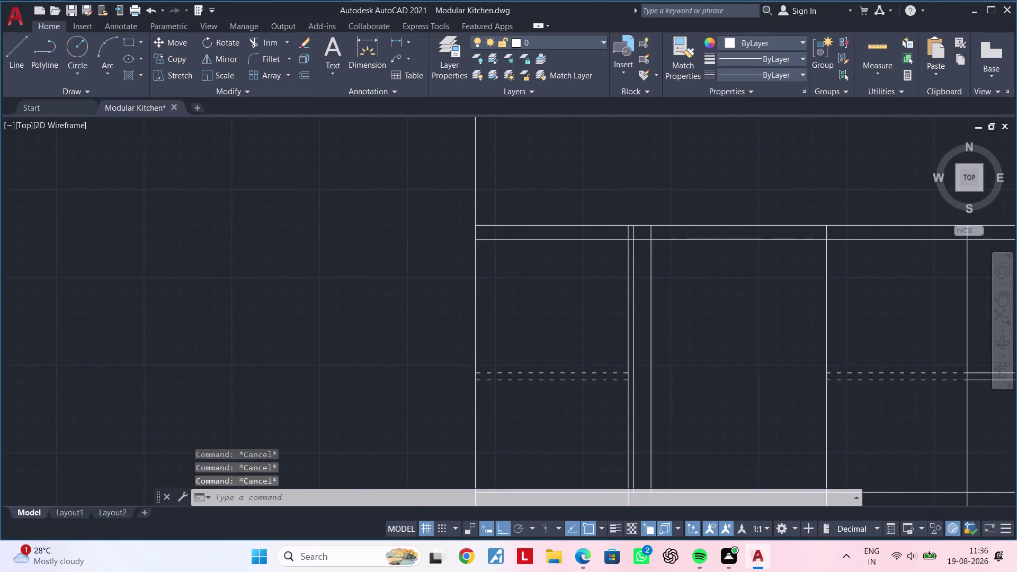
middle_drag(620, 289, 568, 340)
key(Escape)
key(Escape)
key(t)
key(r)
key(space)
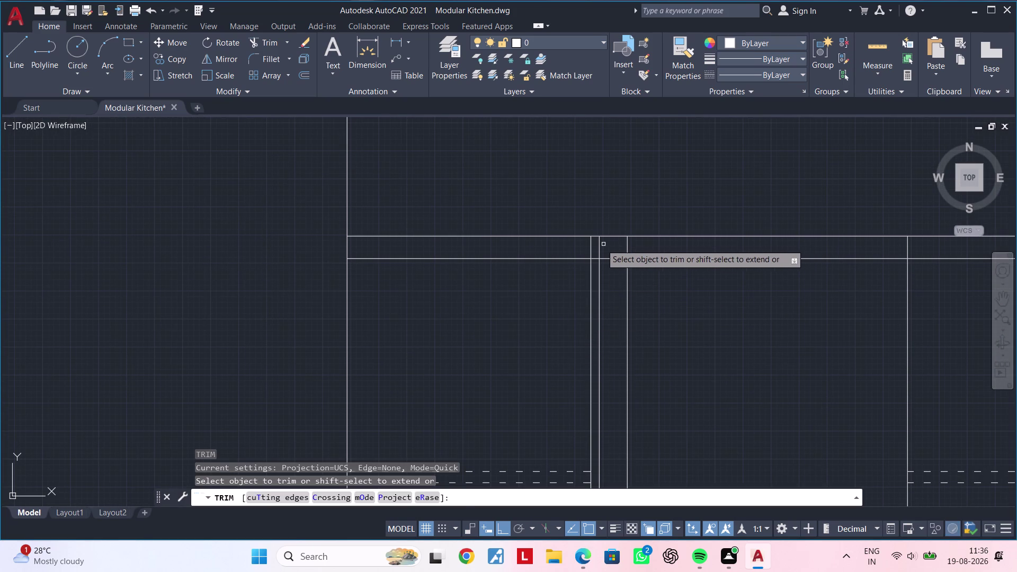
click(590, 246)
click(597, 246)
scroll(down, 3)
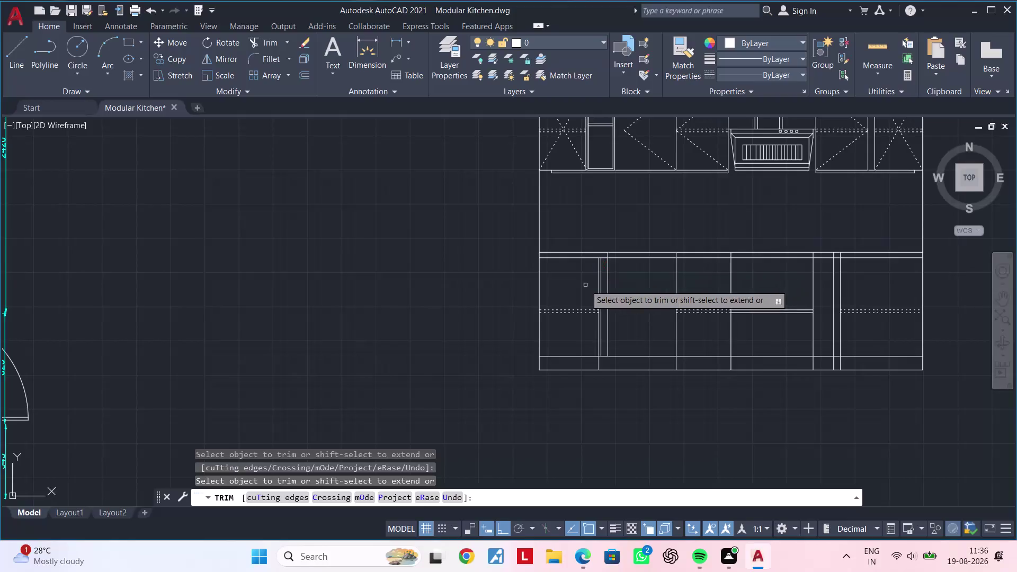
middle_drag(585, 285, 602, 263)
key(Escape)
key(Escape)
middle_drag(596, 253, 551, 273)
key(Escape)
key(Escape)
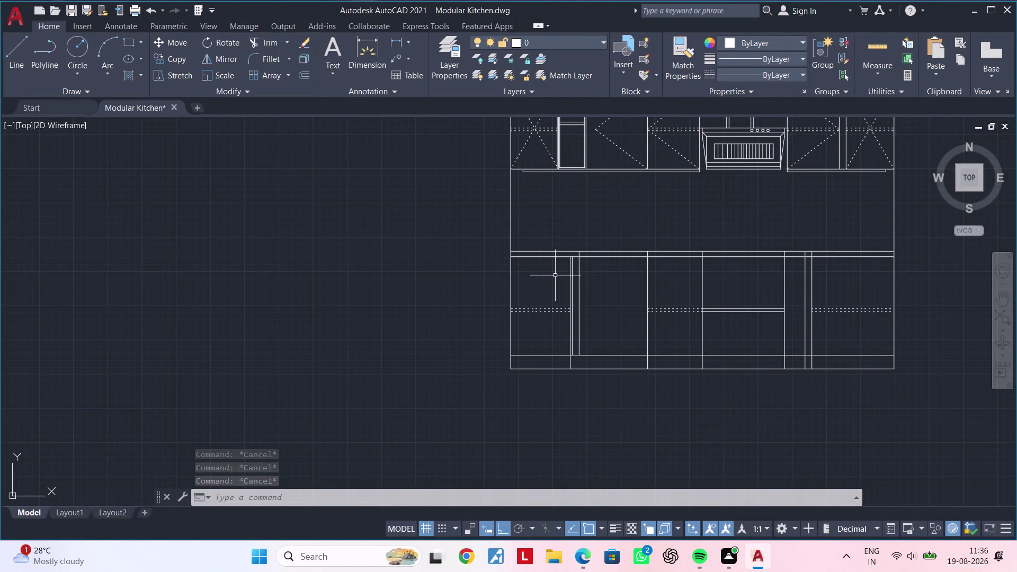
Zoom in on the left lower cabinet and start a new line.
middle_drag(555, 276, 555, 288)
scroll(up, 3)
middle_drag(554, 289, 624, 273)
key(Escape)
key(Escape)
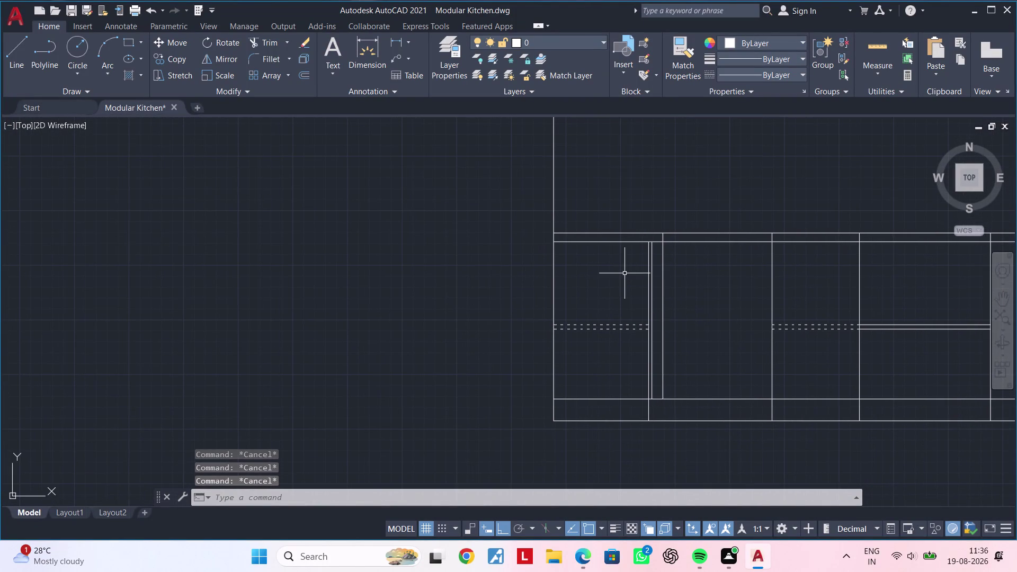
key(Escape)
key(Escape)
key(Escape)
key(Escape)
key(Escape)
key(space)
key(Escape)
key(Escape)
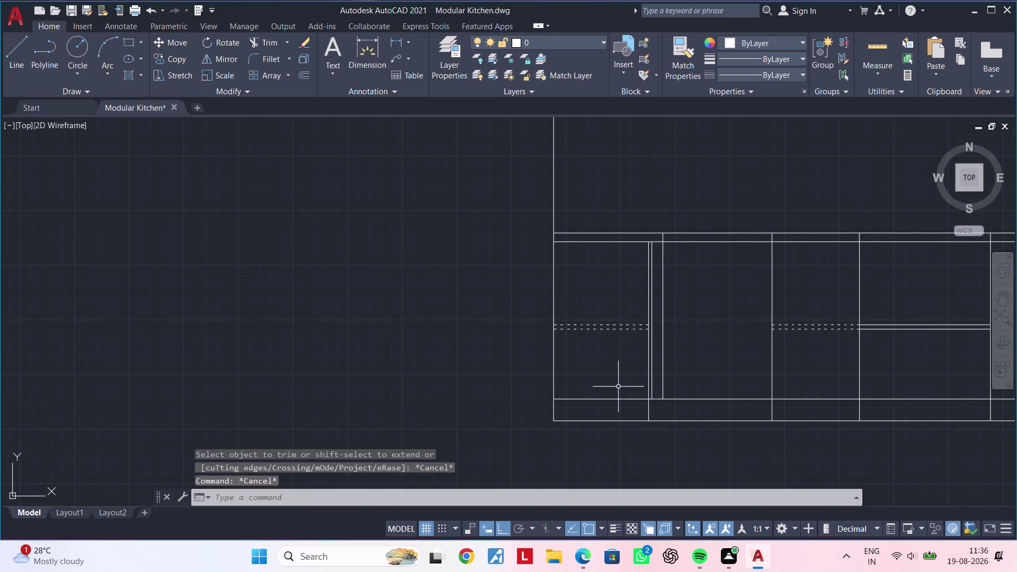
key(l)
key(space)
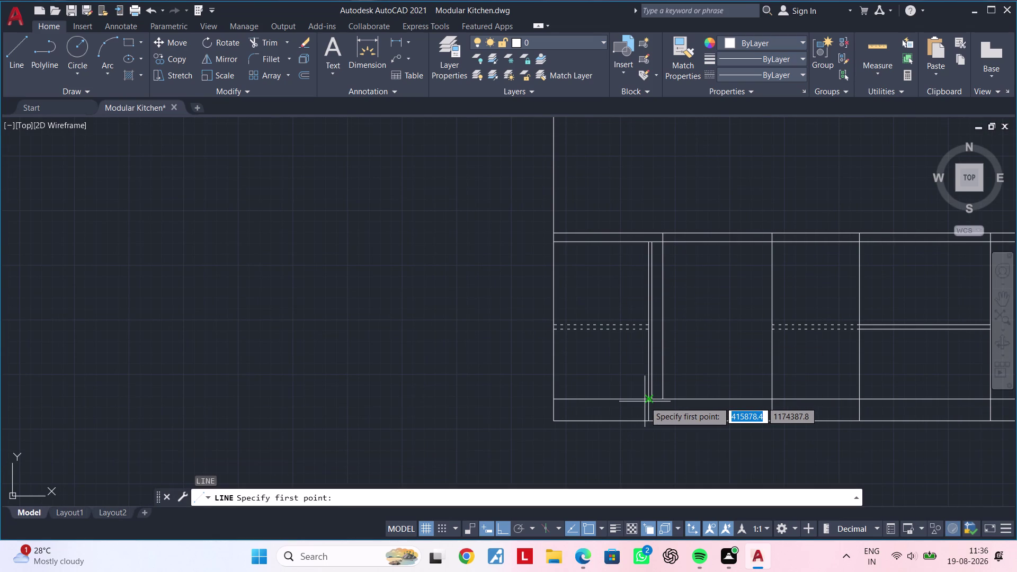
Draw a diagonal from the cabinet's bottom corner up to its opposite top corner.
scroll(up, 3)
click(651, 396)
scroll(down, 3)
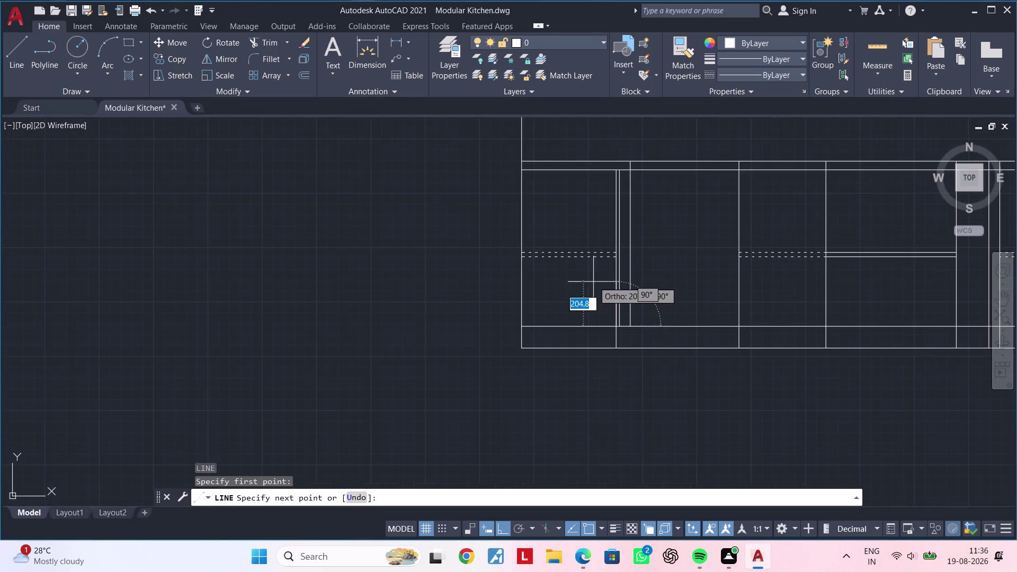
middle_drag(589, 286, 599, 342)
scroll(up, 3)
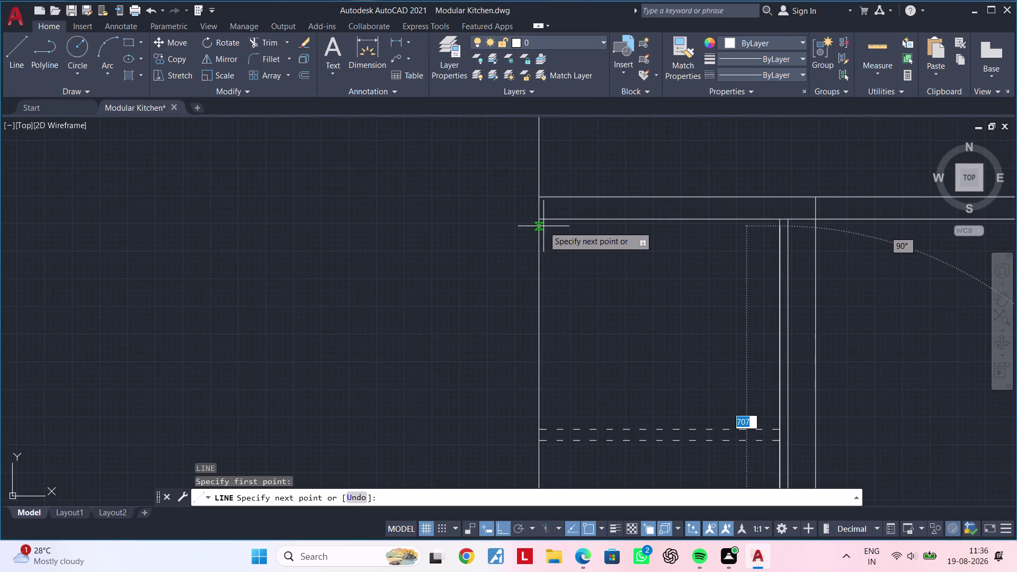
scroll(up, 3)
click(538, 218)
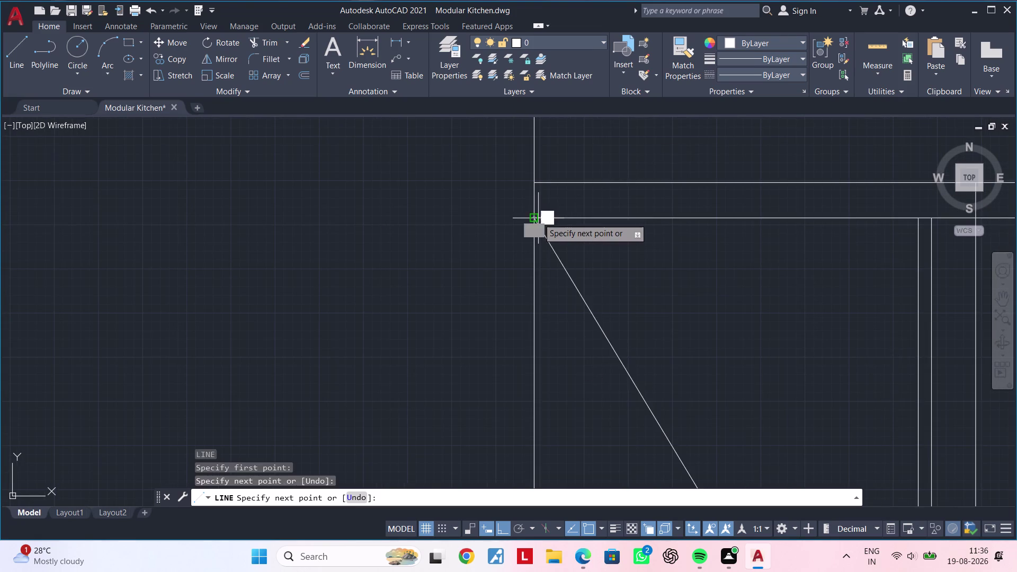
key(Escape)
scroll(down, 3)
middle_drag(653, 279, 645, 246)
Draw the second diagonal from the top-right corner to the bottom-left corner.
key(space)
scroll(up, 3)
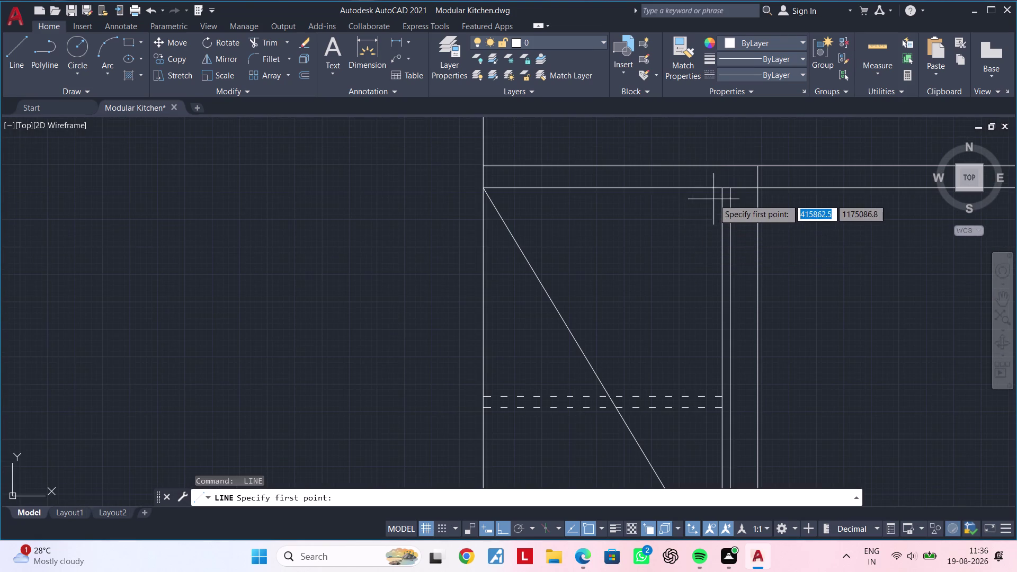
click(719, 190)
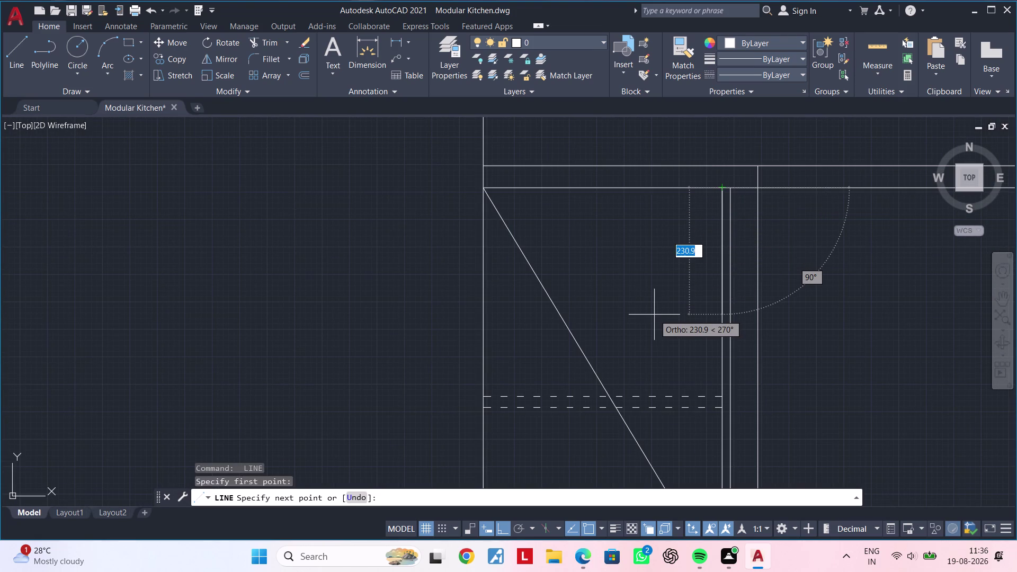
scroll(down, 3)
middle_drag(652, 320, 687, 259)
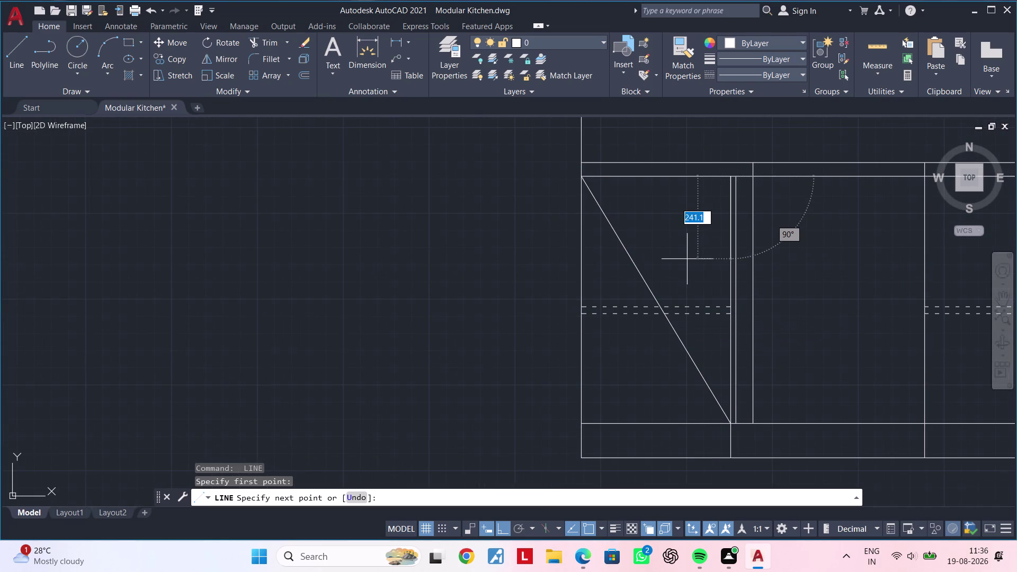
click(577, 420)
key(Escape)
key(Escape)
middle_drag(685, 357, 569, 394)
key(Escape)
key(Escape)
key(Escape)
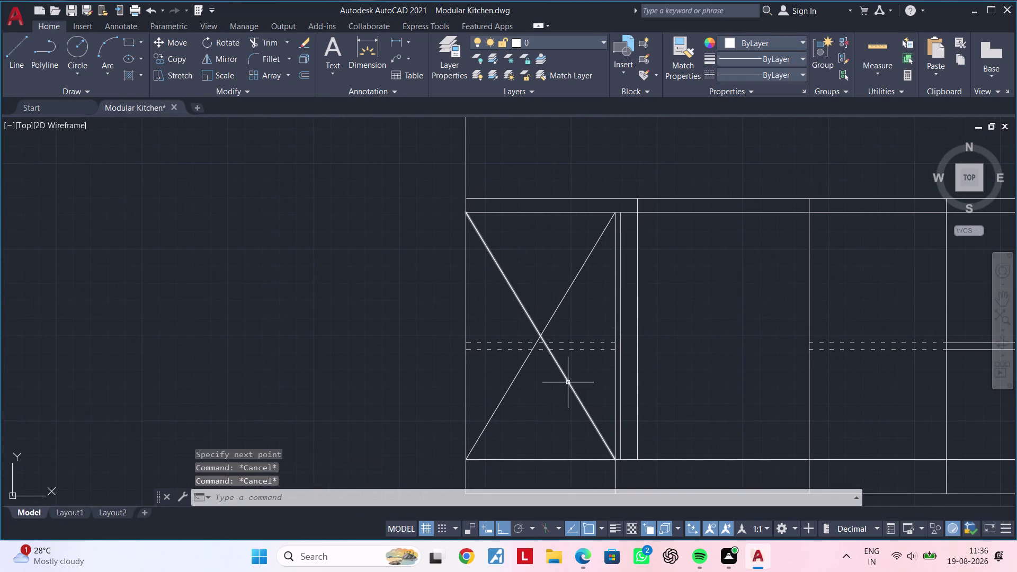
key(Escape)
key(Escape)
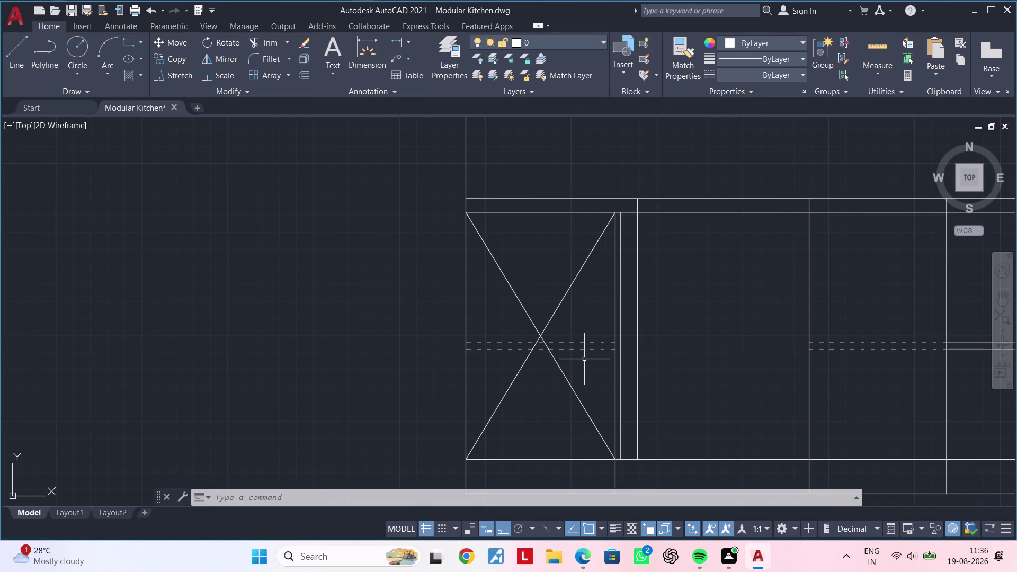
Match the X diagonals' properties to the dashed strip line using MA.
middle_drag(584, 359, 528, 372)
key(Escape)
key(Escape)
text(m)
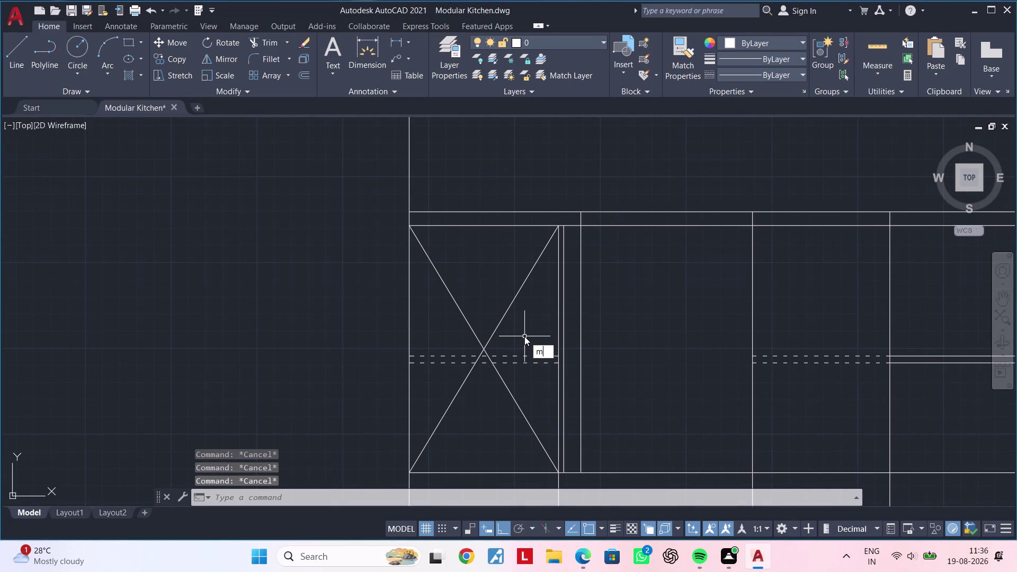
text(a)
key(space)
drag(531, 345, 531, 353)
click(530, 363)
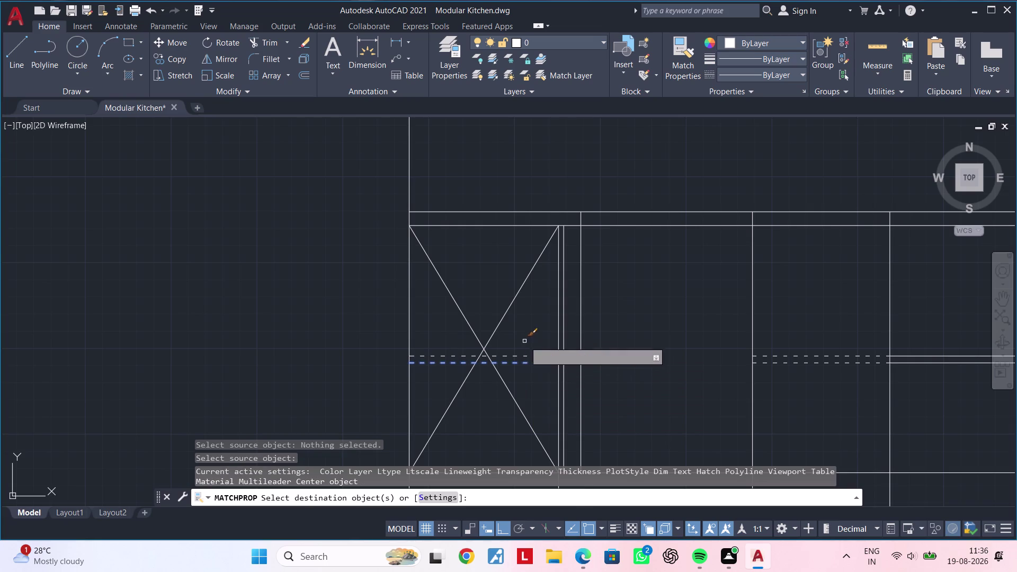
drag(523, 332, 514, 330)
click(438, 317)
scroll(down, 3)
middle_drag(508, 306, 437, 329)
key(Escape)
key(Escape)
Pan across the base cabinet run toward the right cabinets.
scroll(up, 3)
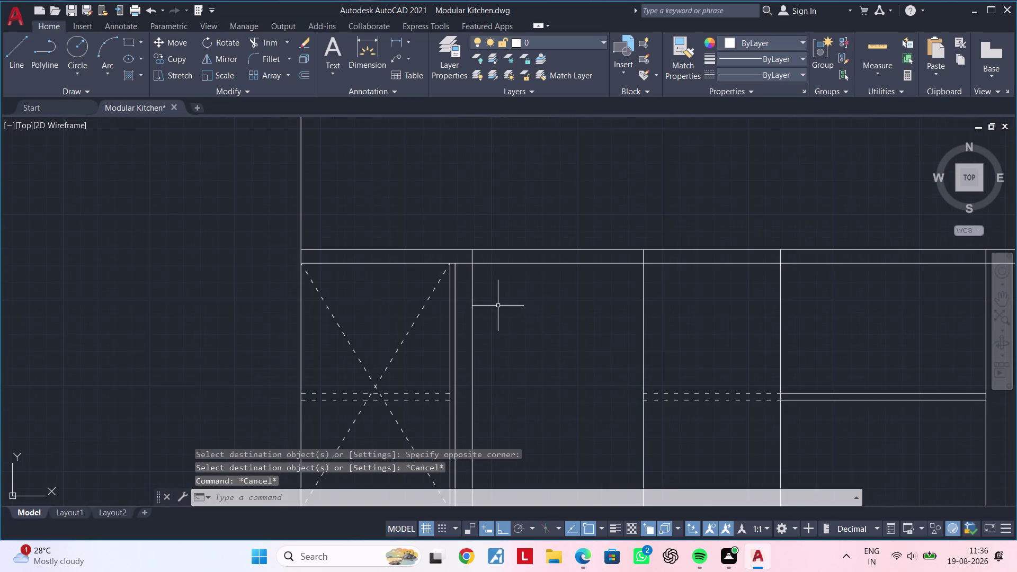
middle_drag(501, 309, 513, 302)
key(Escape)
key(Escape)
key(Escape)
key(Escape)
key(Escape)
key(Escape)
key(Escape)
scroll(down, 3)
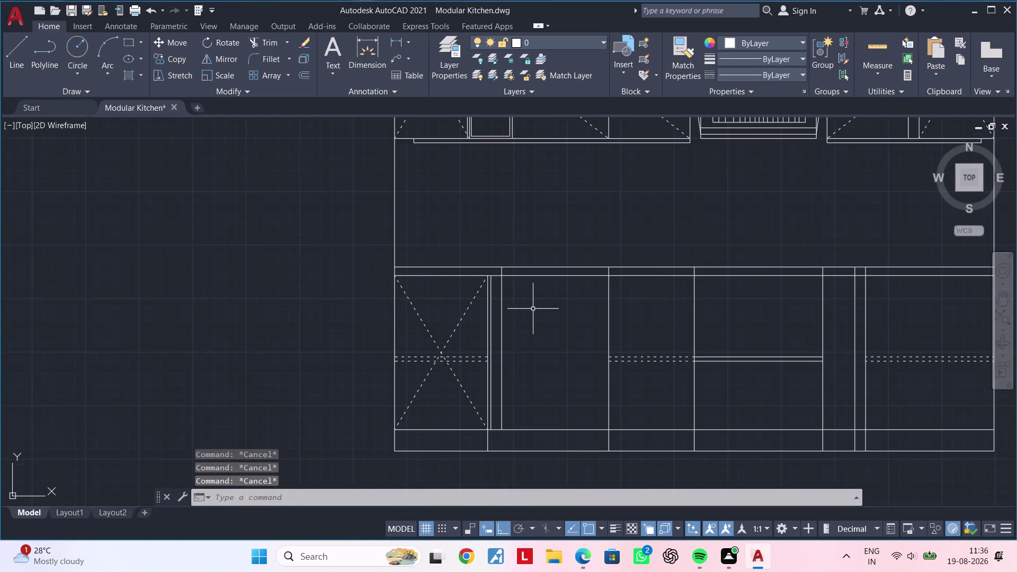
middle_drag(540, 311, 363, 291)
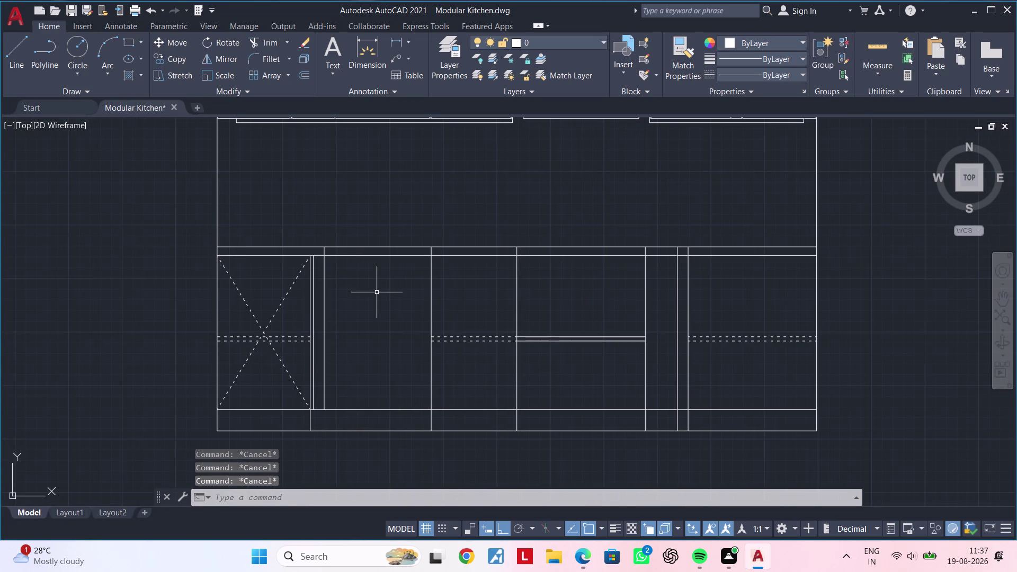
key(Escape)
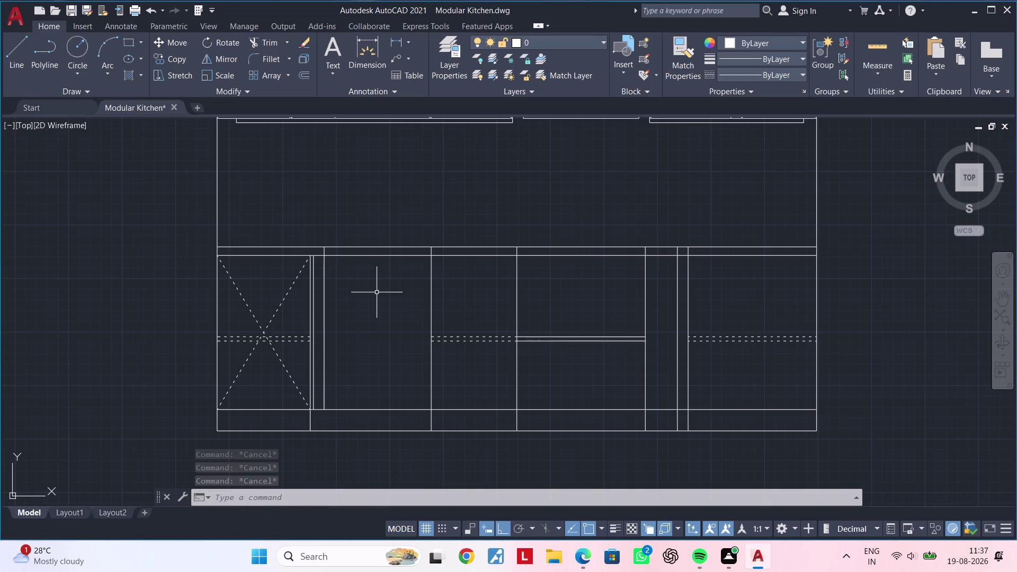
key(Escape)
key(Escape)
middle_drag(750, 294, 538, 313)
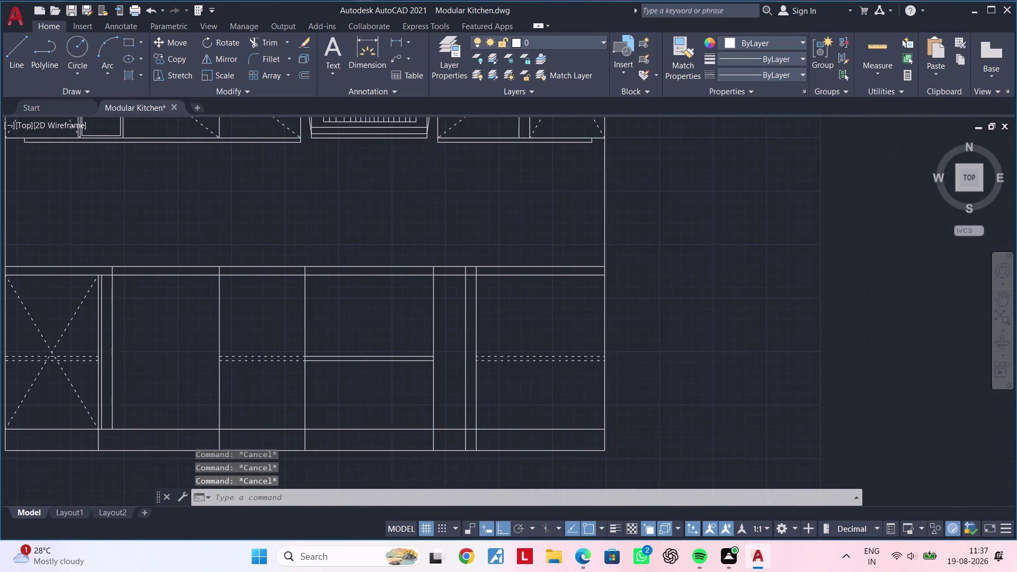
key(Escape)
key(Escape)
text(tr)
key(space)
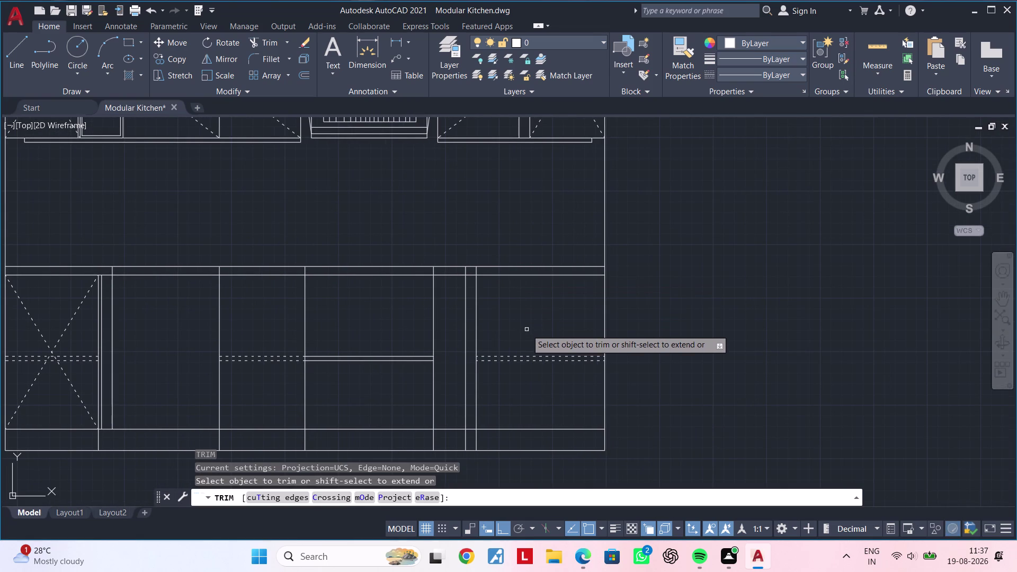
click(503, 275)
key(Escape)
key(Escape)
key(Escape)
key(Escape)
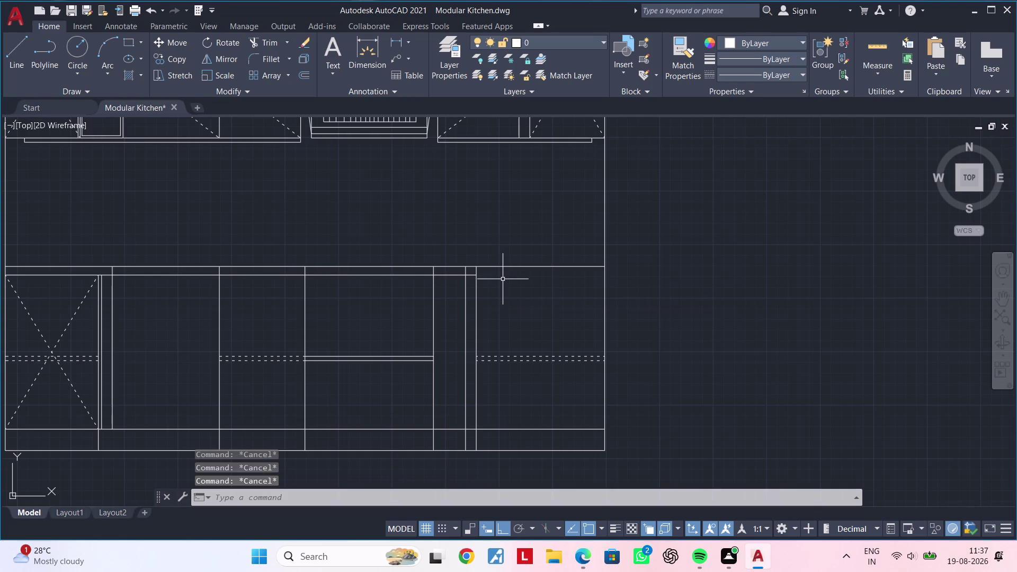
key(Escape)
key(Escape)
key(Escape)
key(Escape)
key(Escape)
key(Escape)
key(Escape)
key(Escape)
key(space)
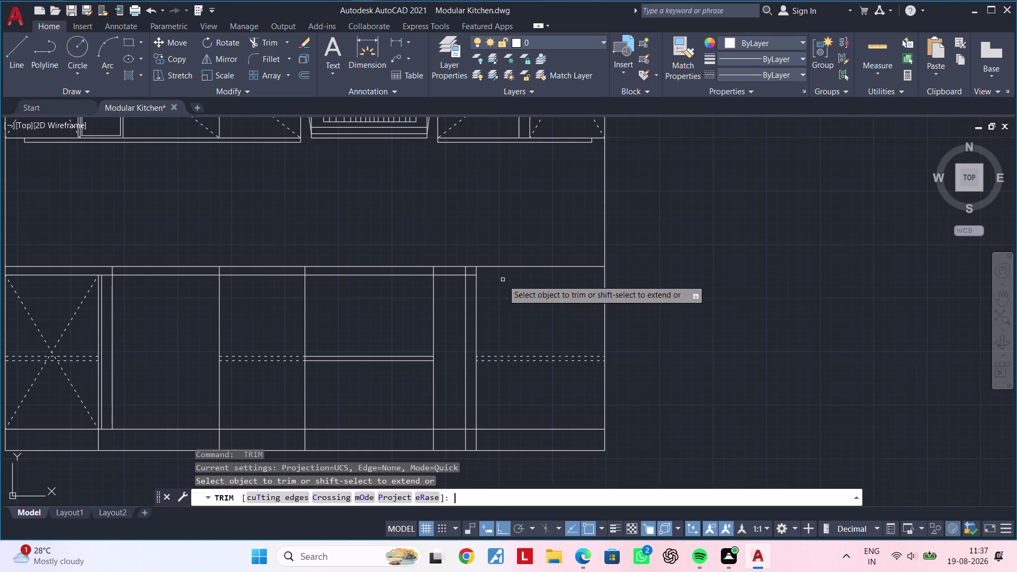
key(Escape)
key(Escape)
key(Escape)
key(Escape)
key(Escape)
key(l)
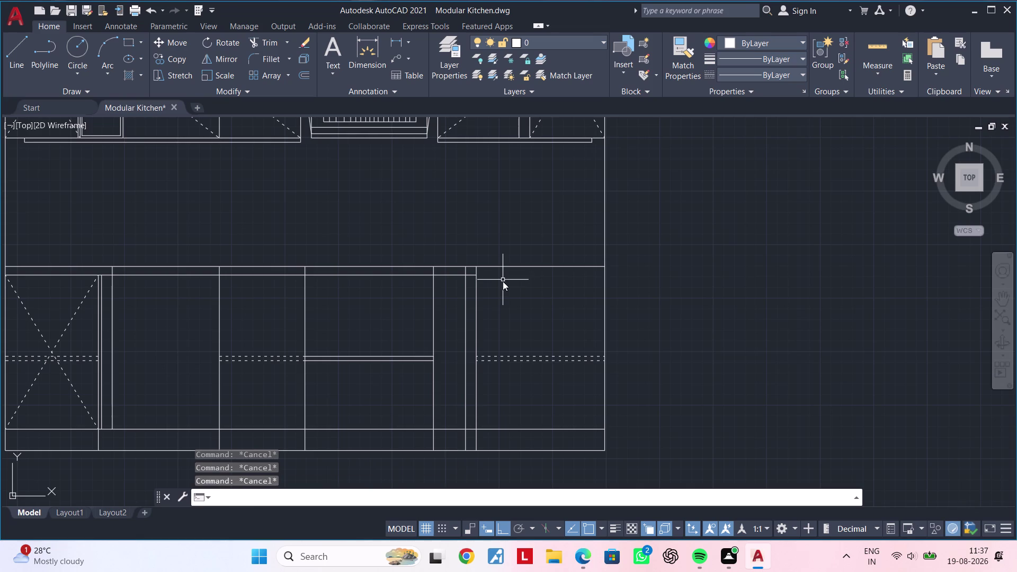
key(Escape)
key(Escape)
key(ctrl+z)
key(ctrl+z)
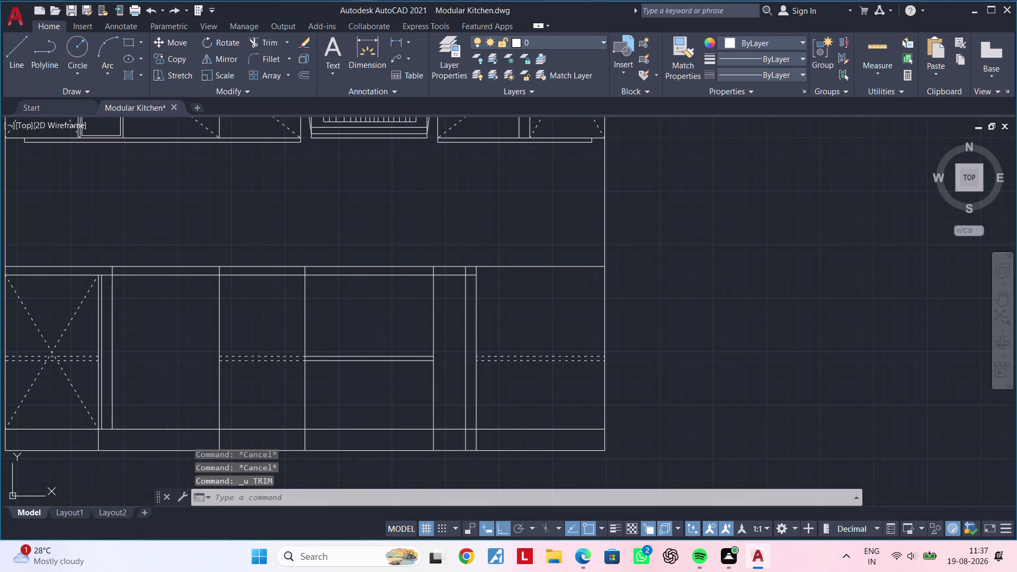
key(Escape)
key(Escape)
middle_click(504, 293)
middle_click(505, 288)
scroll(down, 3)
middle_drag(504, 293, 541, 290)
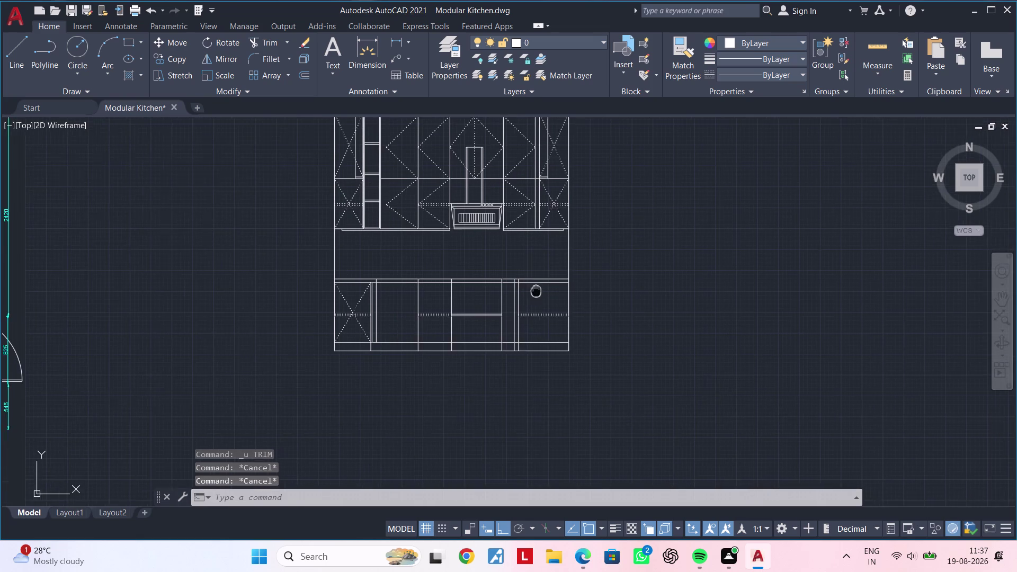
middle_drag(541, 289, 548, 288)
scroll(up, 3)
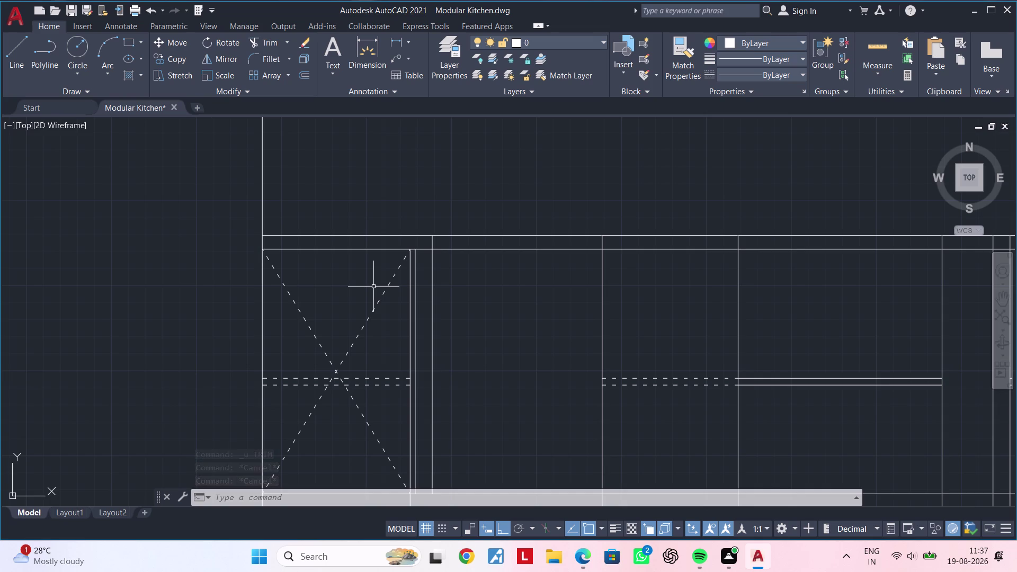
key(Escape)
key(Escape)
key(Escape)
key(Escape)
scroll(down, 3)
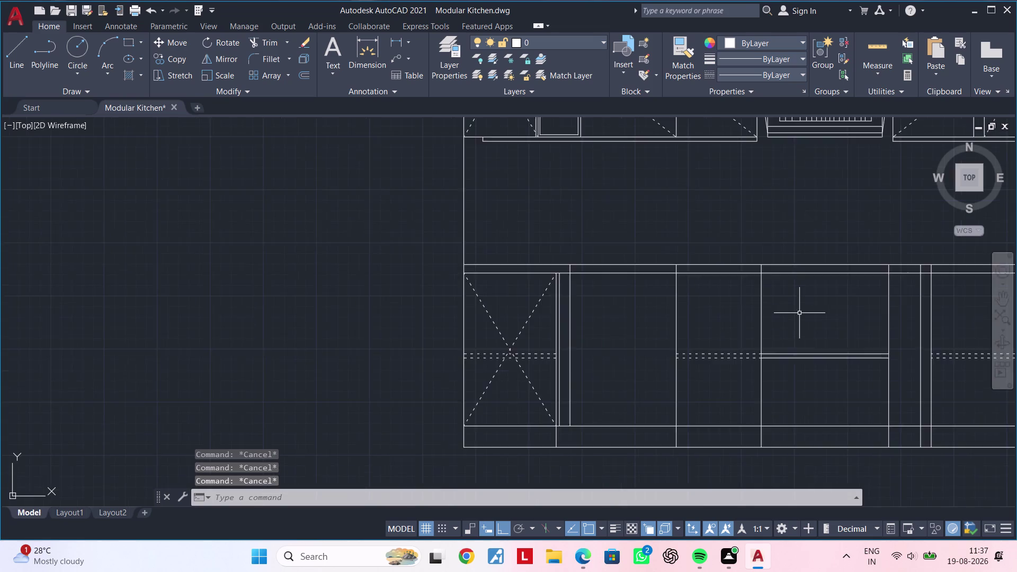
scroll(down, 3)
middle_drag(799, 313, 524, 313)
scroll(up, 3)
middle_drag(627, 311, 571, 309)
key(Escape)
key(Escape)
scroll(down, 3)
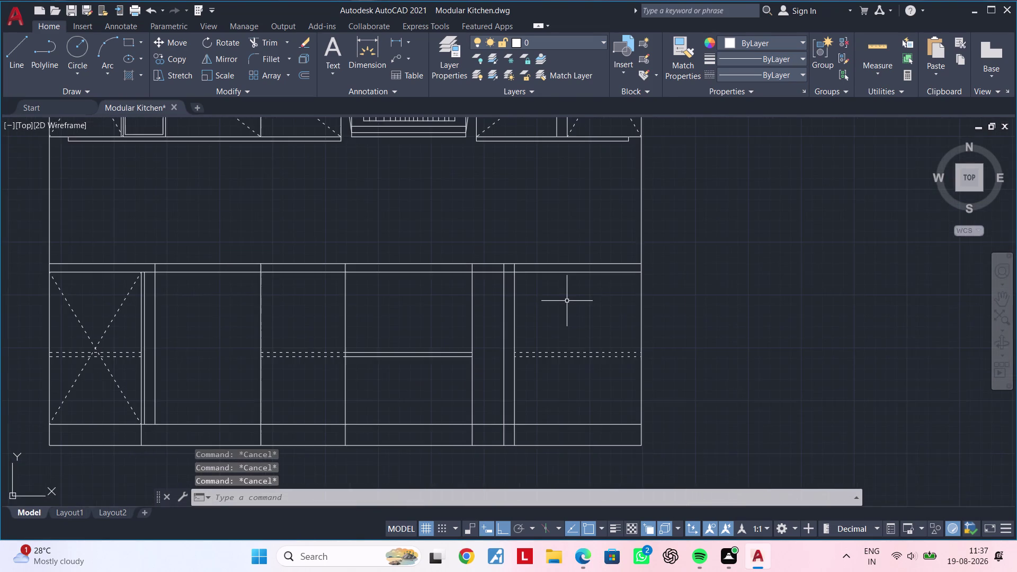
middle_drag(566, 301, 538, 281)
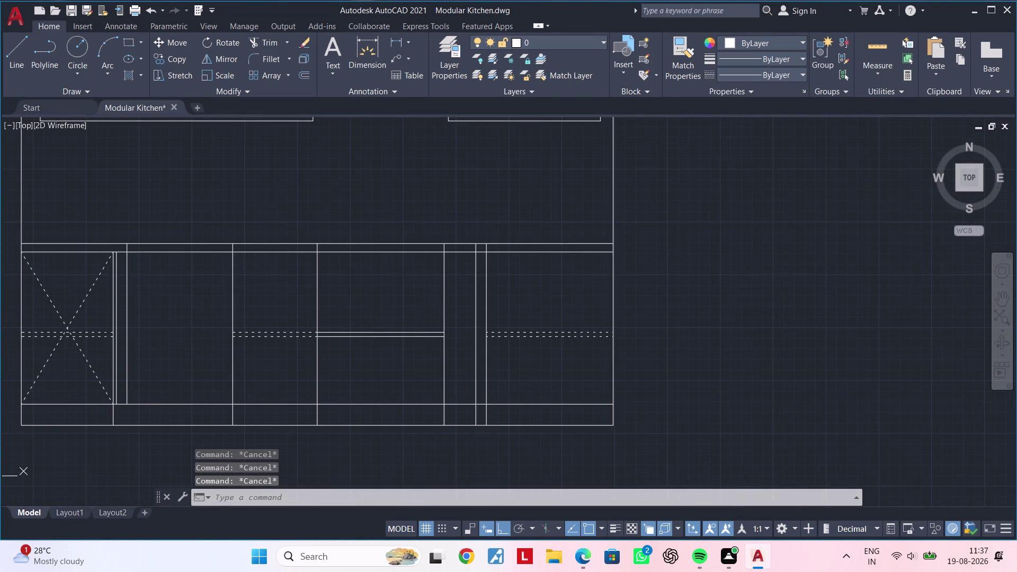
middle_drag(535, 295, 509, 277)
key(Escape)
key(Escape)
key(Escape)
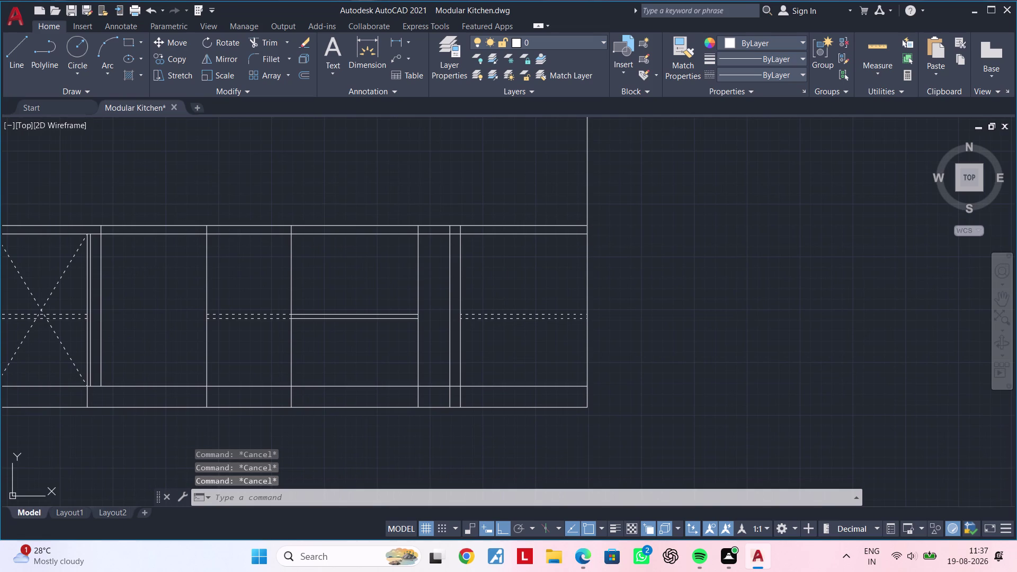
key(space)
key(Escape)
key(Escape)
text(l)
key(space)
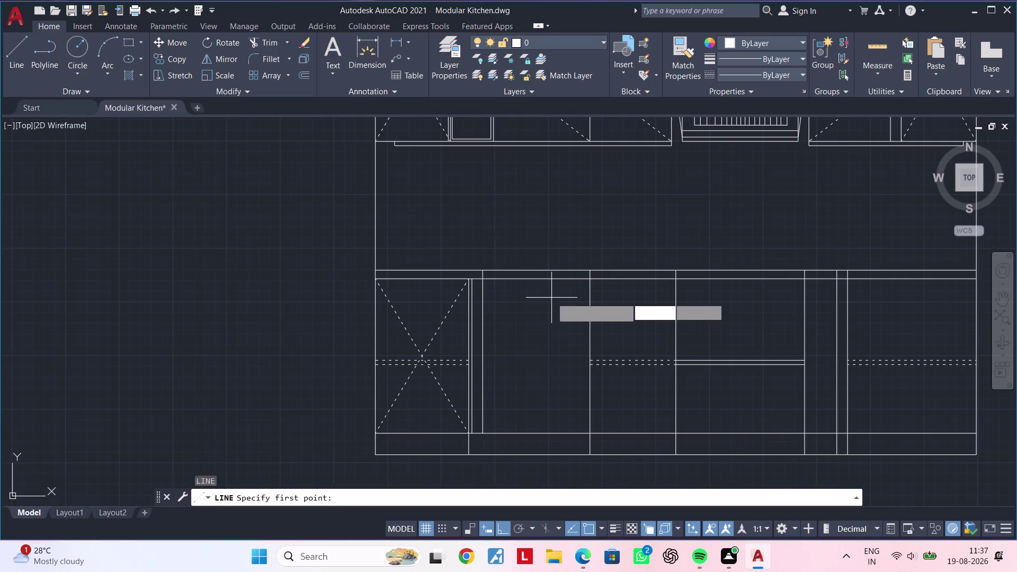
Draw a diagonal across the rightmost base cabinet door, from its top-left to bottom-right corner.
middle_drag(717, 315, 409, 304)
scroll(up, 3)
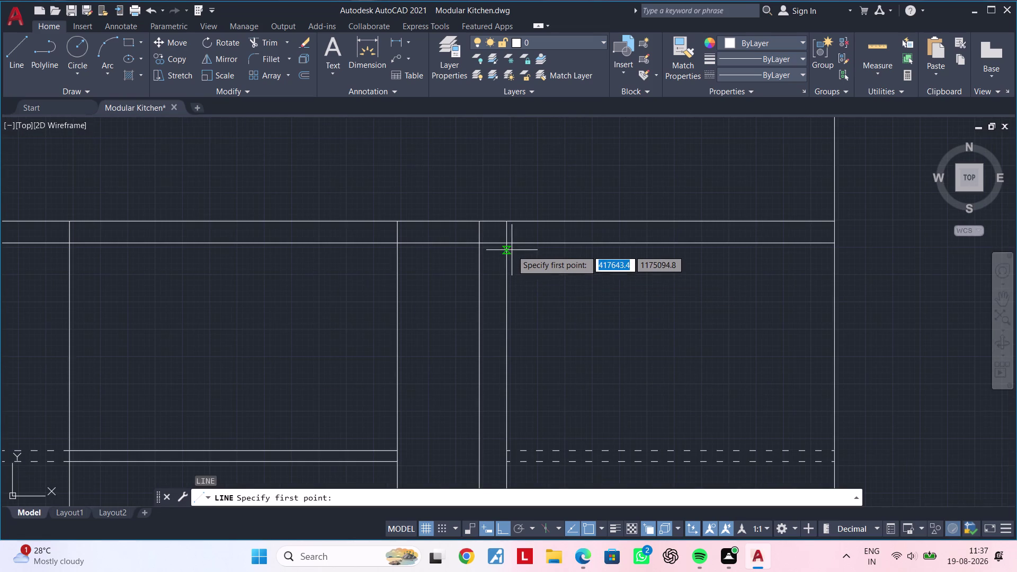
scroll(down, 3)
scroll(up, 3)
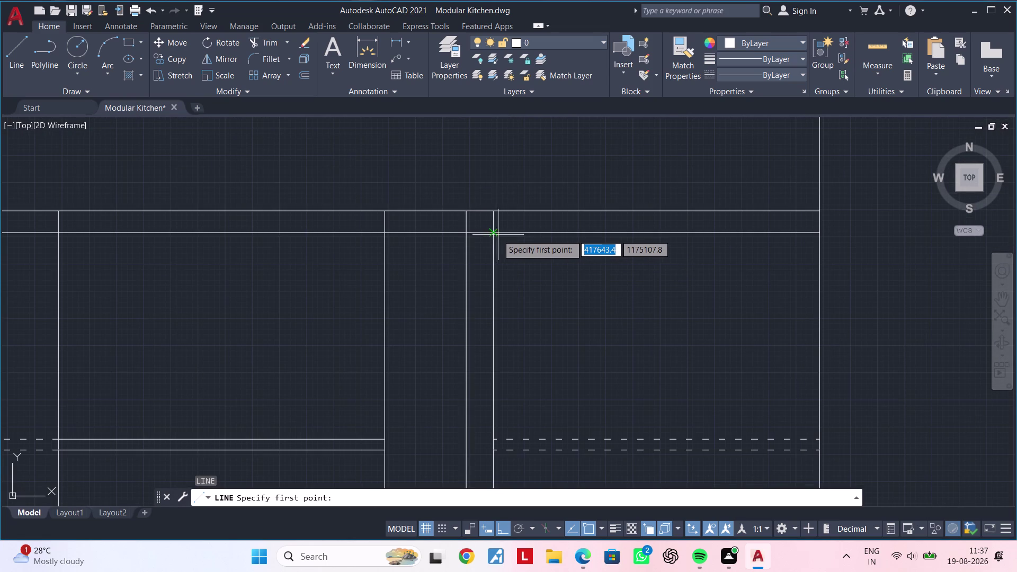
click(495, 234)
scroll(down, 3)
middle_drag(593, 341, 558, 268)
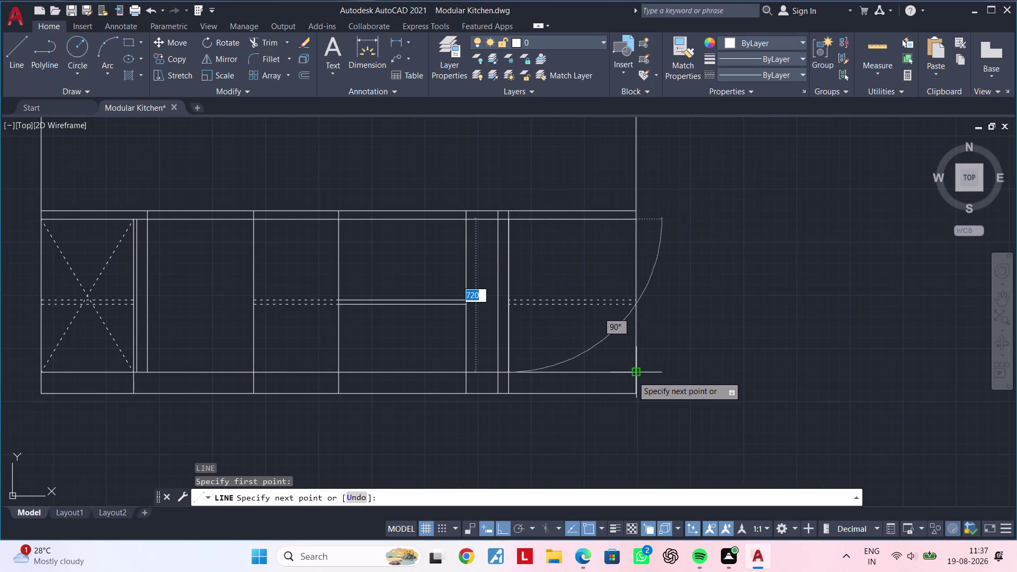
click(633, 376)
key(space)
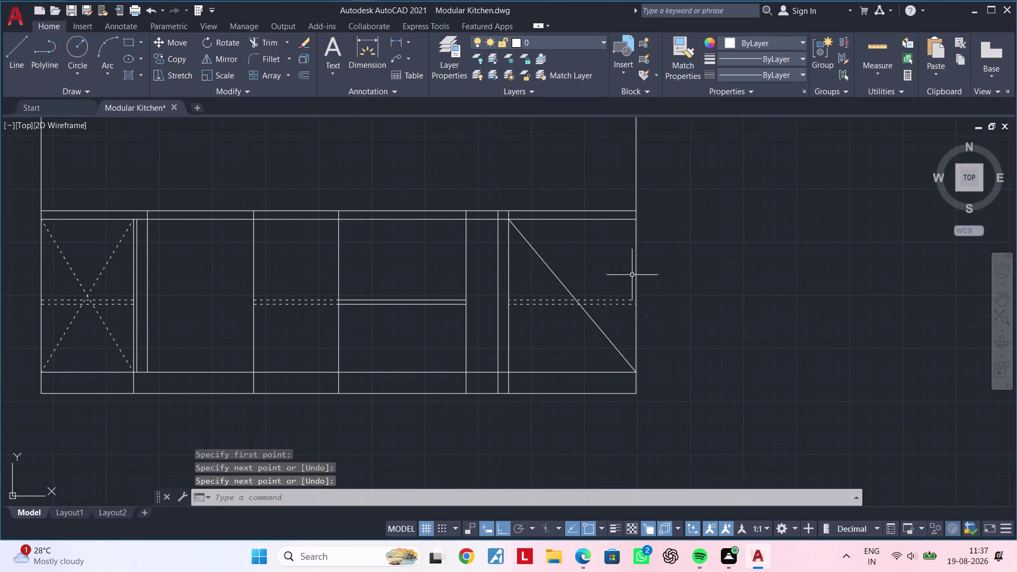
Draw the opposite diagonal from the top-right to bottom-left corner, completing the X.
key(space)
click(635, 222)
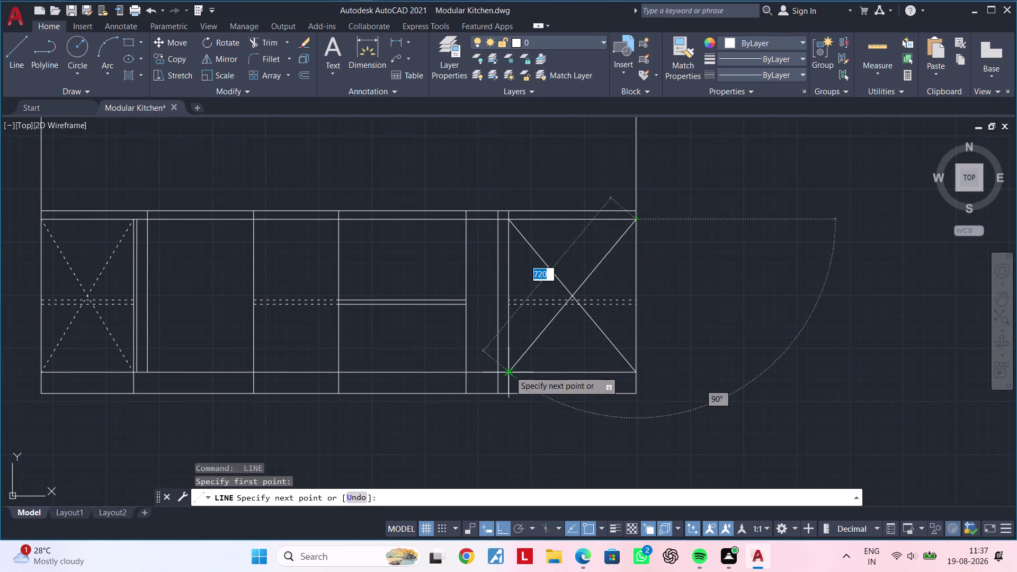
click(509, 370)
key(Escape)
key(Escape)
key(Escape)
key(Escape)
key(Escape)
key(m)
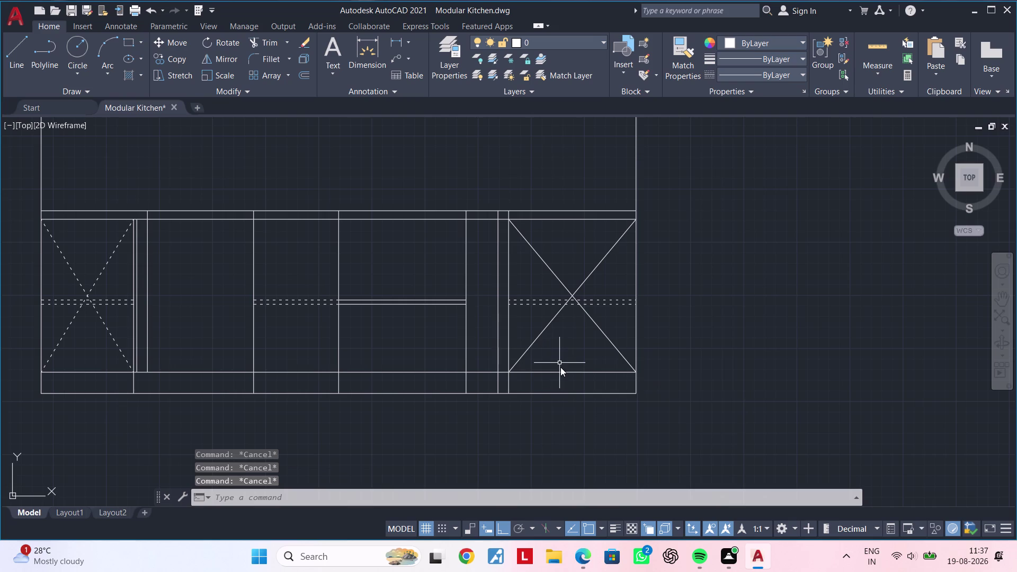
key(a)
key(space)
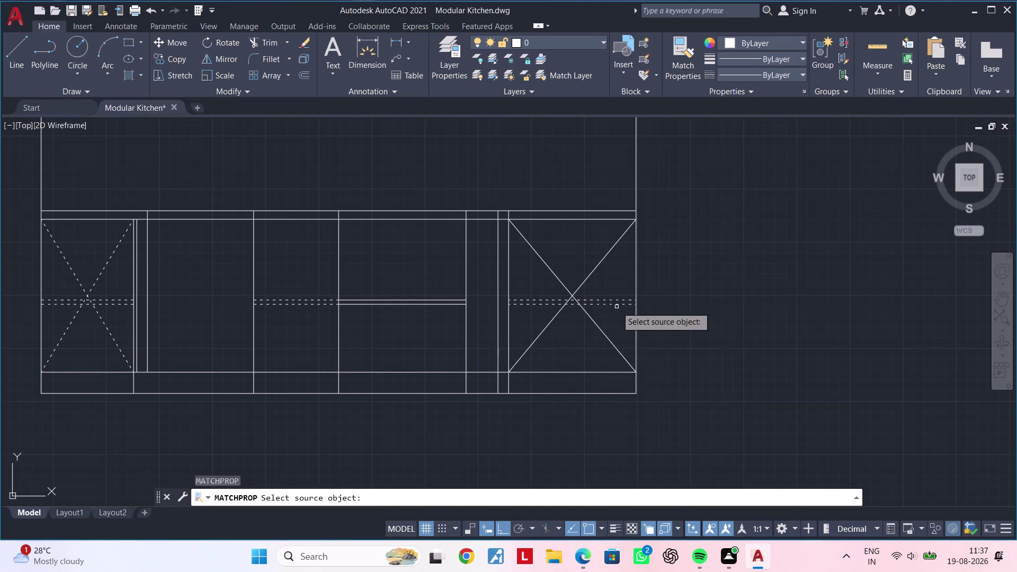
click(617, 303)
drag(611, 322, 603, 327)
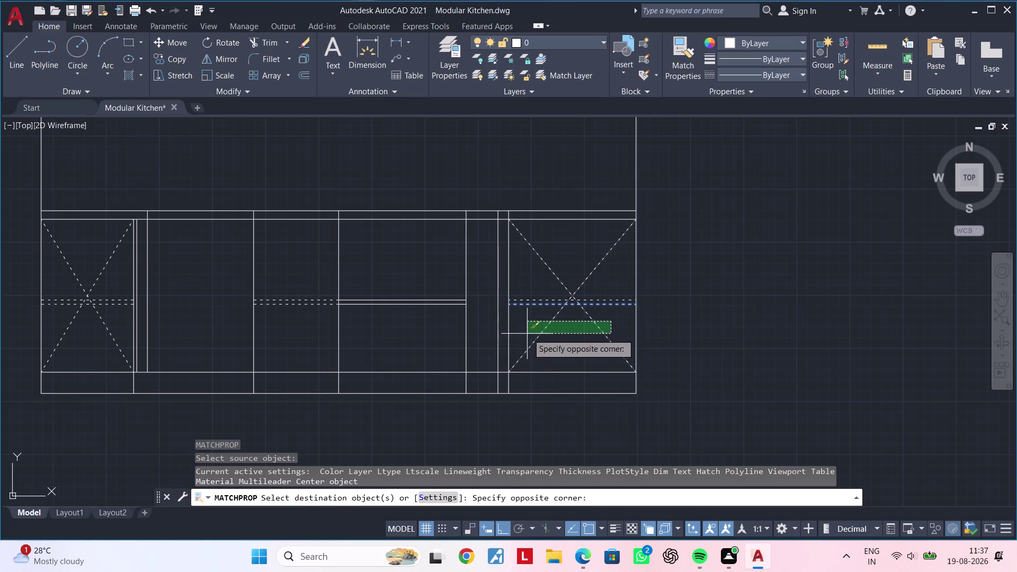
click(531, 331)
key(Escape)
middle_drag(550, 366, 637, 385)
key(Escape)
key(Escape)
middle_drag(597, 329, 628, 326)
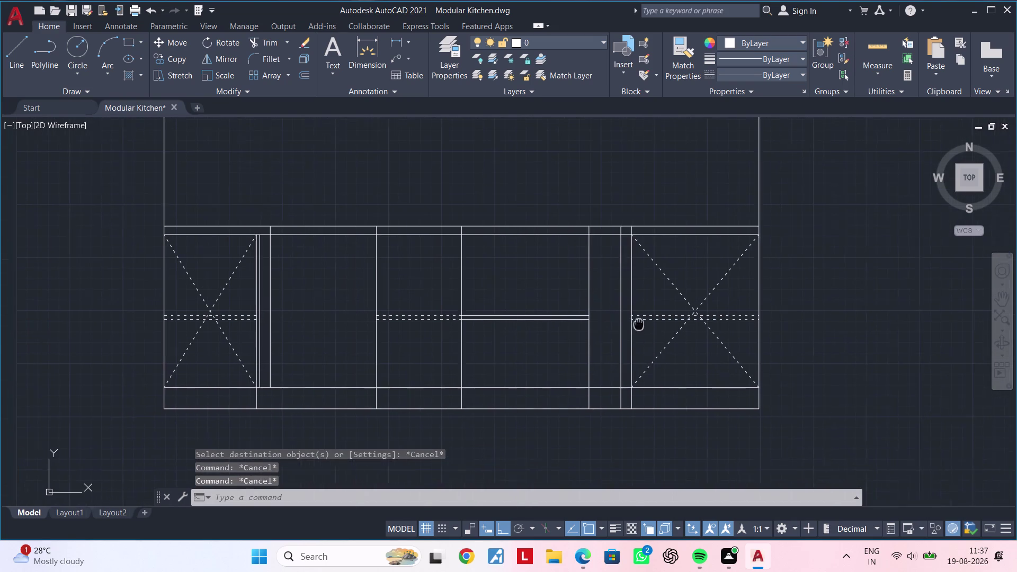
middle_drag(628, 326, 651, 322)
key(Escape)
key(Escape)
key(Escape)
key(Escape)
key(Escape)
scroll(down, 3)
scroll(up, 3)
middle_drag(635, 319, 625, 340)
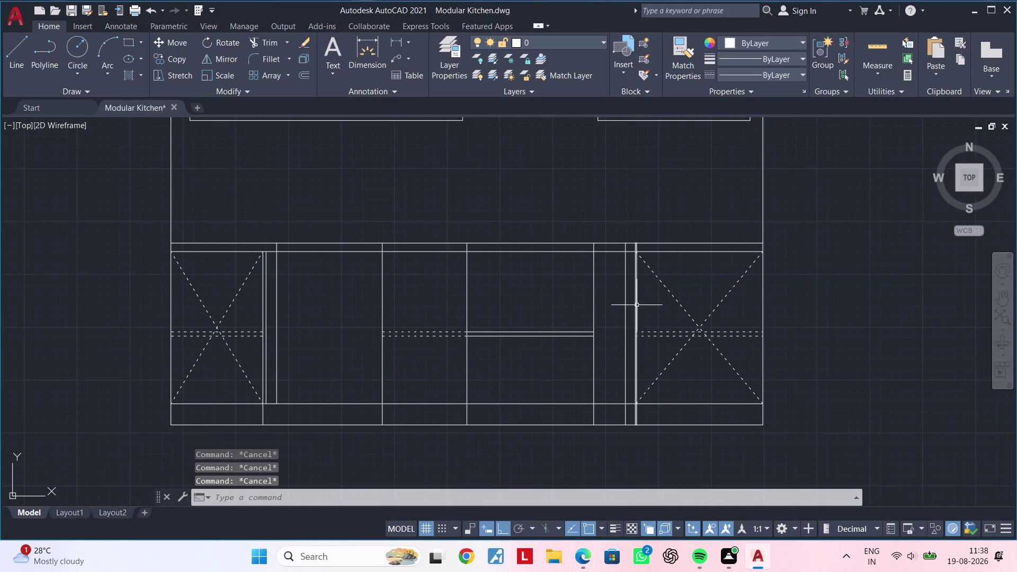
middle_drag(609, 293, 676, 288)
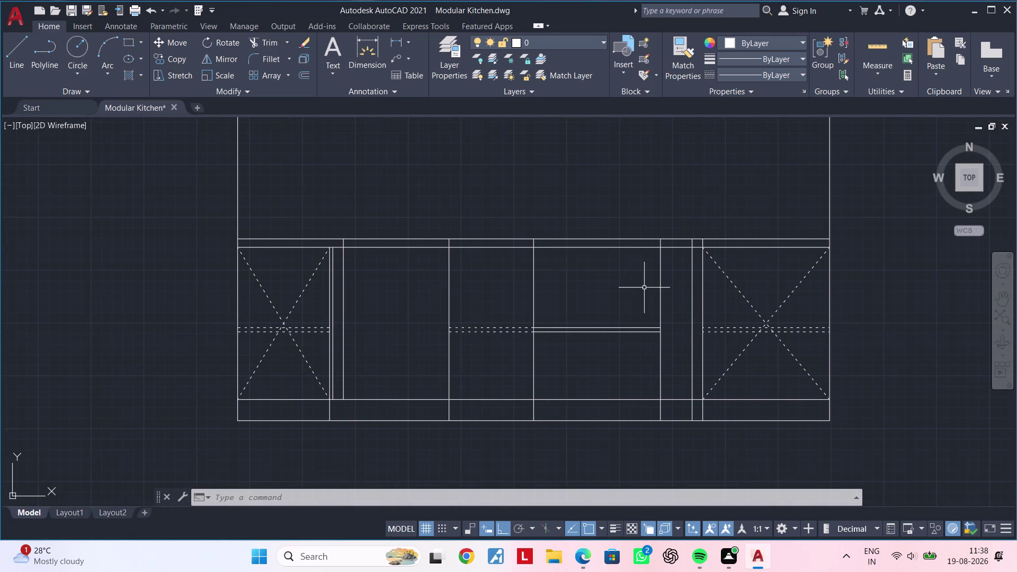
middle_drag(615, 310, 650, 296)
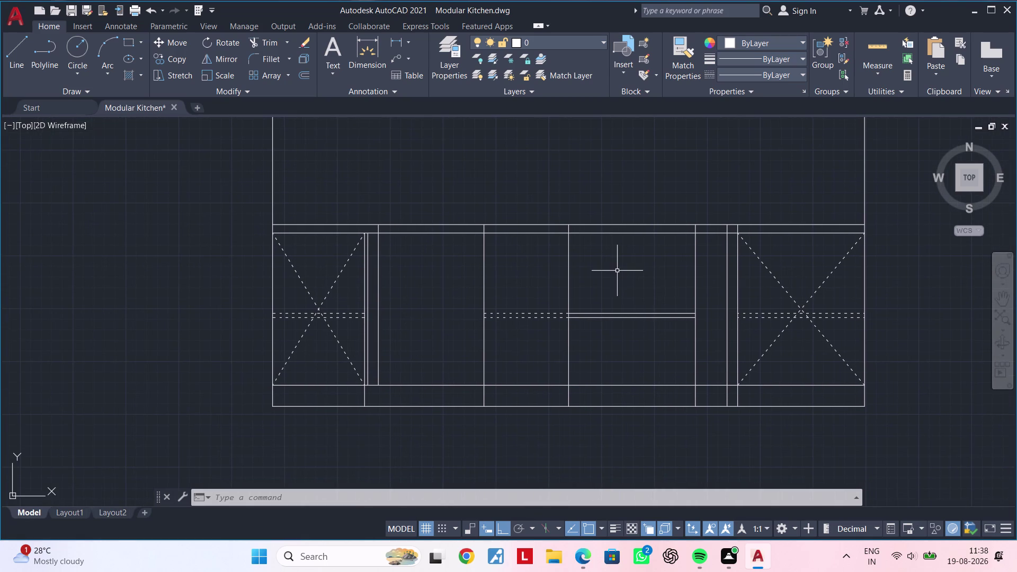
middle_drag(617, 270, 556, 251)
key(Escape)
middle_drag(592, 252, 542, 257)
key(Escape)
key(Escape)
key(Escape)
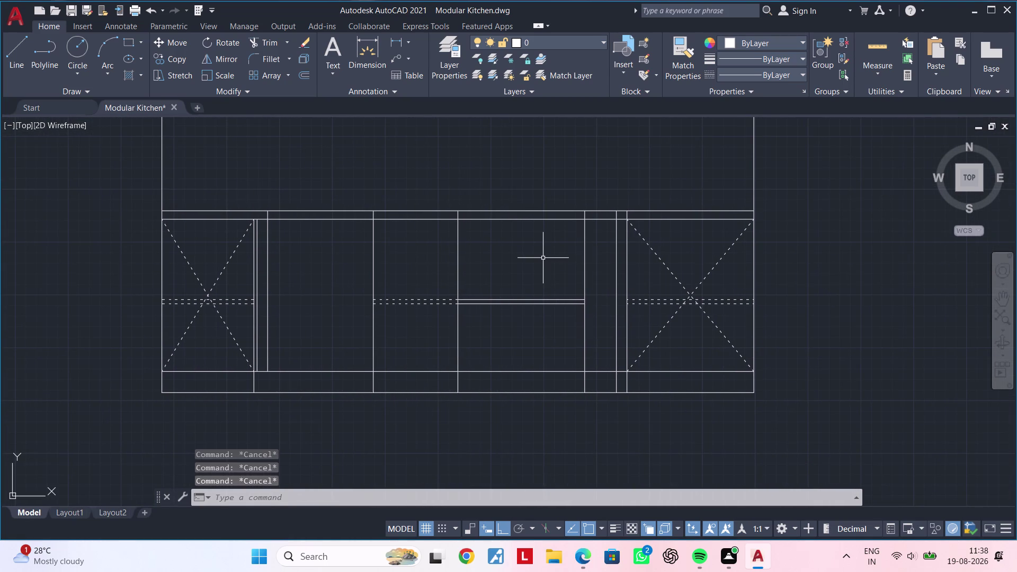
key(Escape)
key(Escape)
key(Escape)
key(Escape)
key(Escape)
text(l)
key(space)
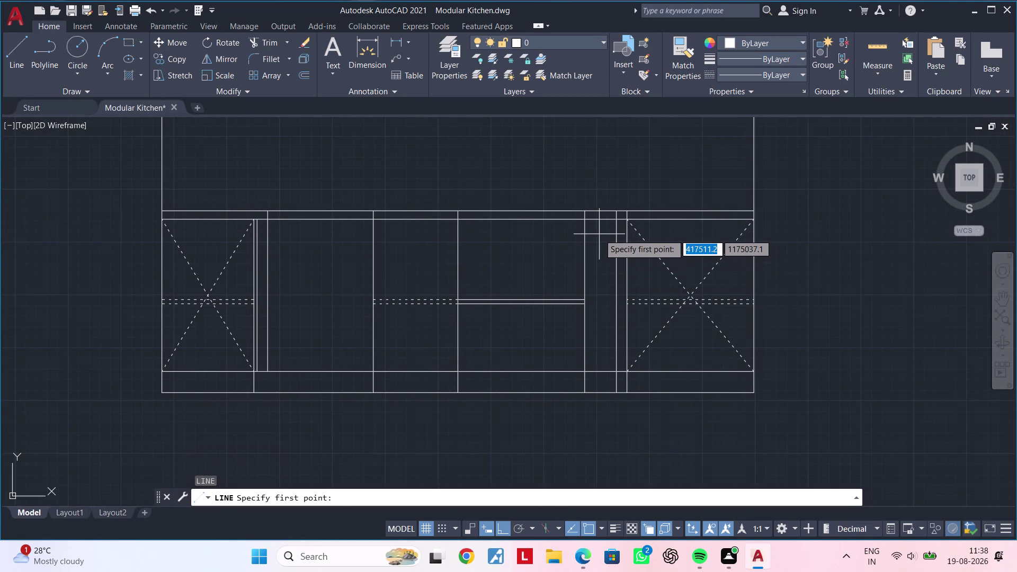
Start a vertical construction line with XL, then cancel it and clear pending commands.
scroll(up, 3)
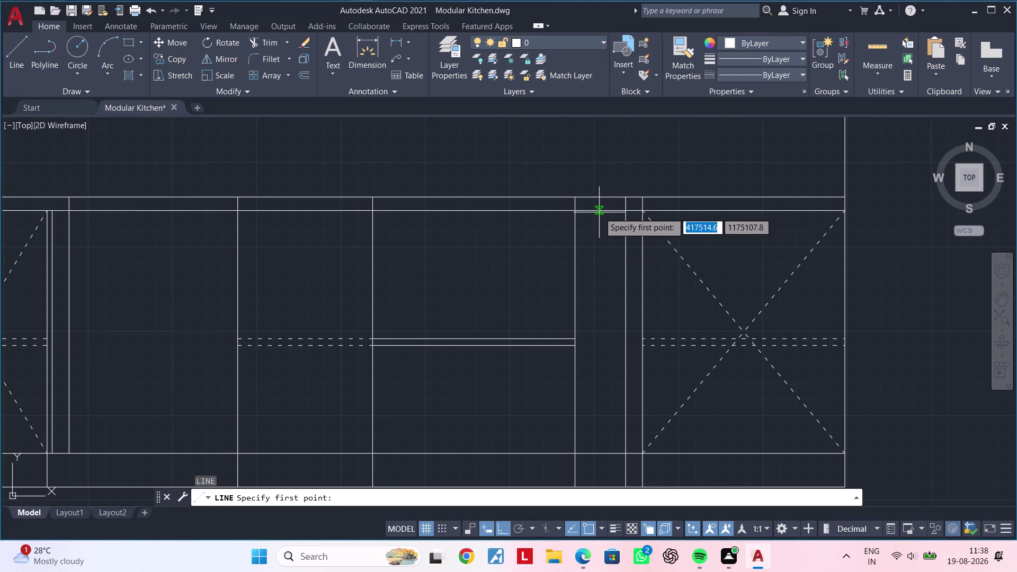
key(Escape)
key(Escape)
key(Escape)
key(Escape)
text(x)
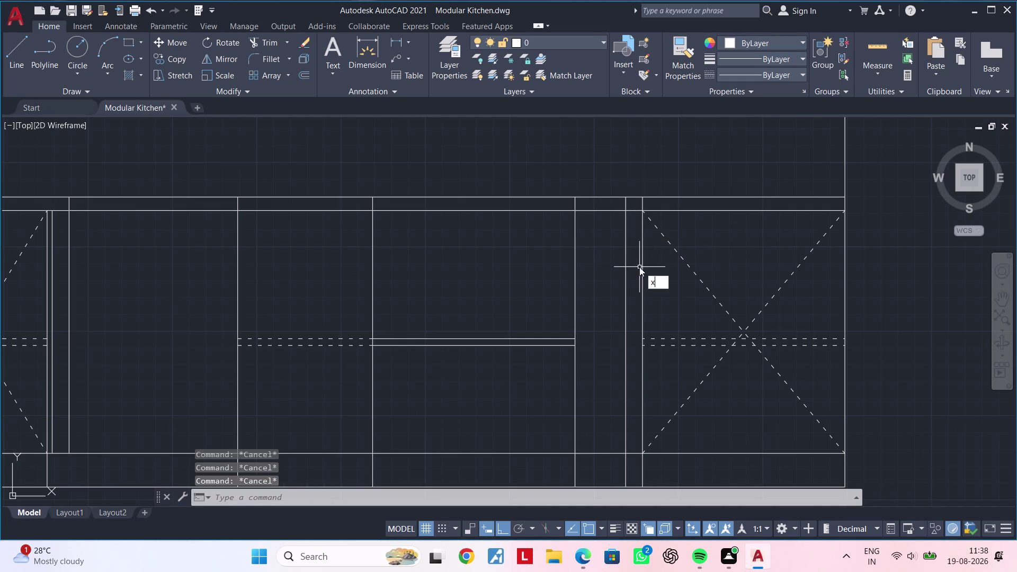
text(l)
key(space)
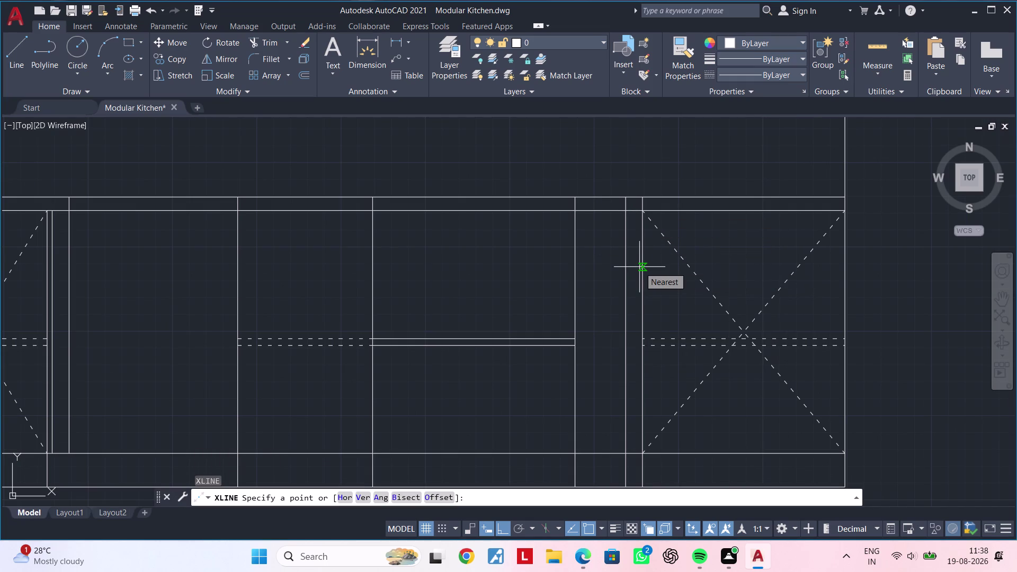
text(v)
key(space)
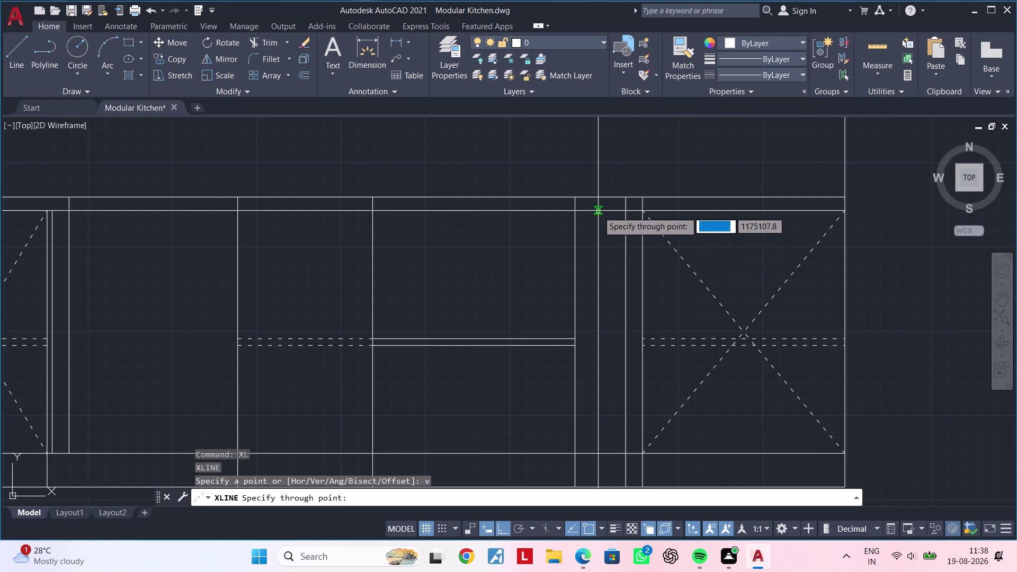
key(Escape)
key(Escape)
scroll(down, 3)
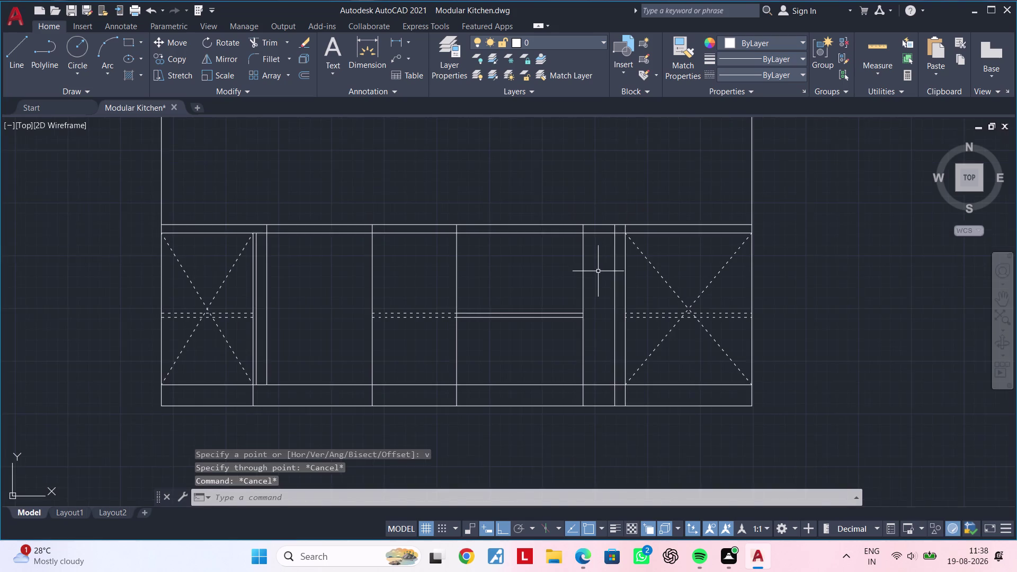
middle_drag(598, 267, 600, 243)
key(Escape)
key(Escape)
key(Escape)
key(Escape)
key(Escape)
key(Escape)
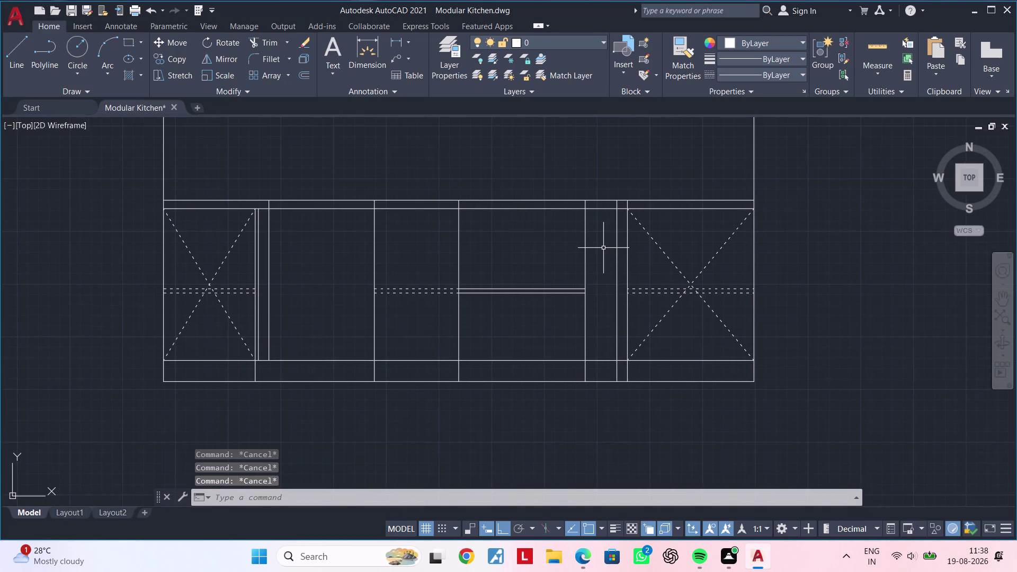
key(Escape)
key(Escape)
key(Escape)
key(Escape)
scroll(up, 3)
key(Escape)
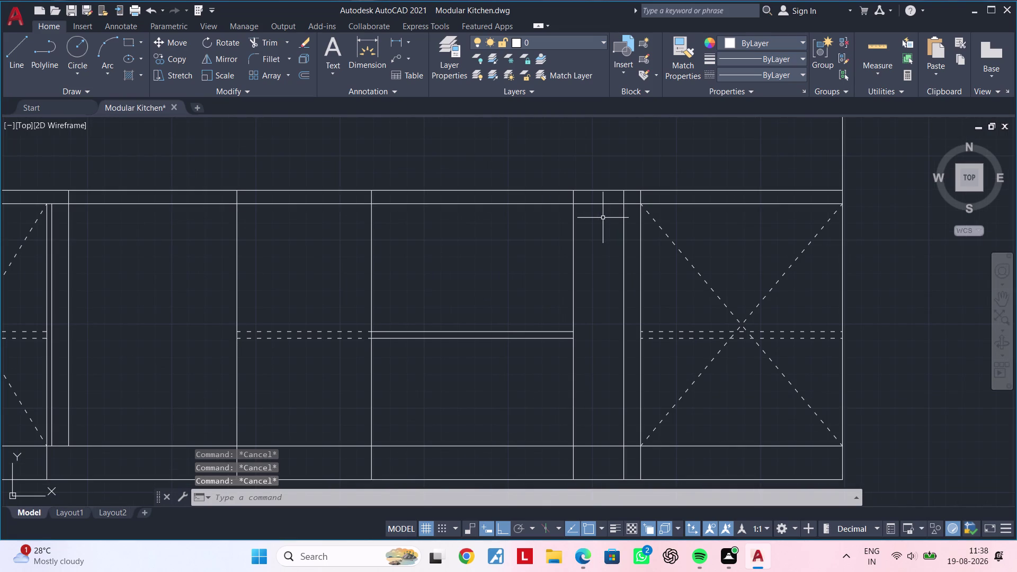
key(Escape)
key(Escape)
key(Escape)
key(Escape)
Offset the narrow panel's vertical edge 75 units into the panel.
text(of)
key(space)
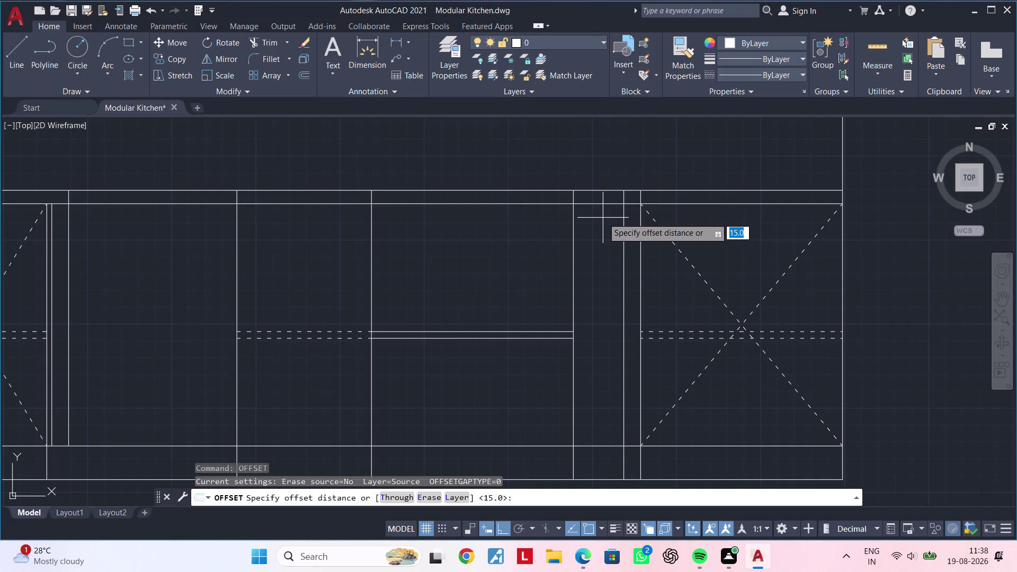
text(75)
key(Return)
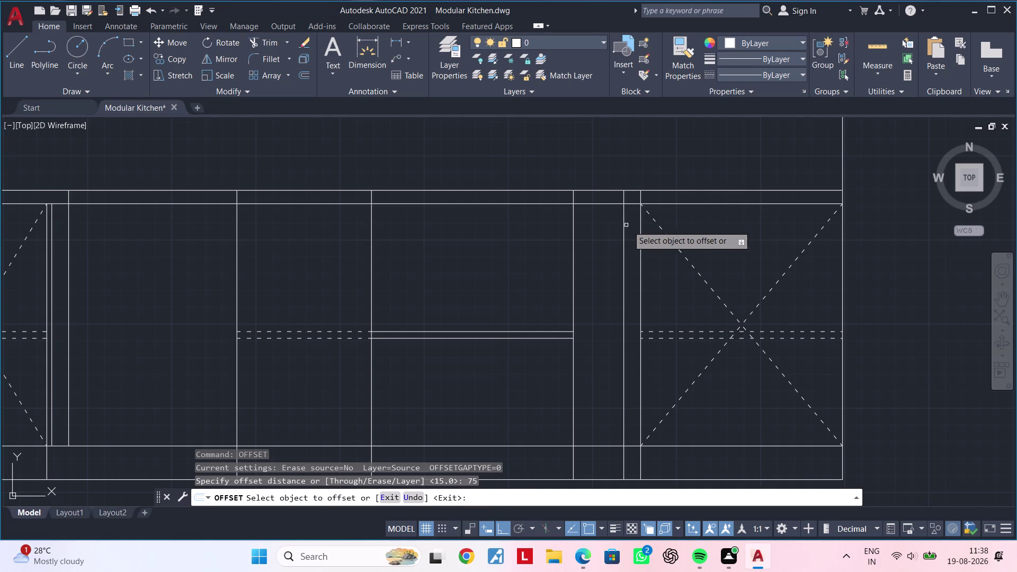
click(574, 271)
click(596, 271)
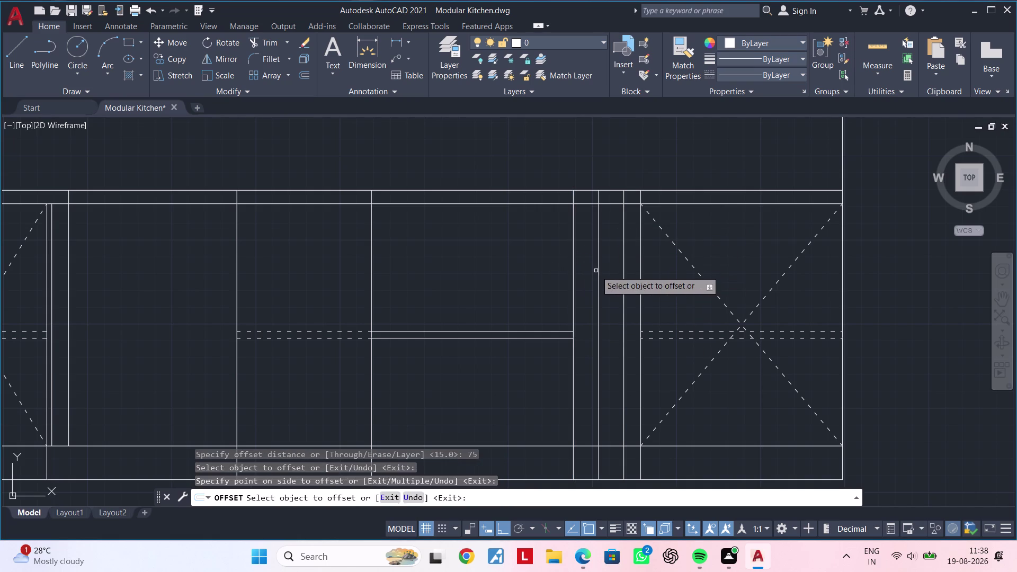
key(Escape)
key(Escape)
key(Escape)
key(l)
key(space)
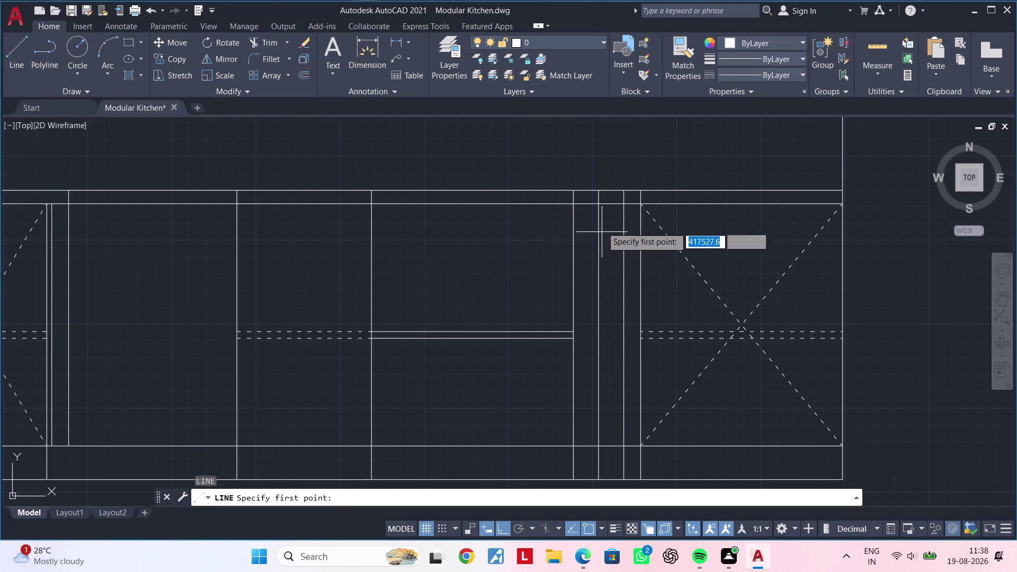
Draw a tall diamond outline inside the narrow panel, from edge midpoints to its top and bottom points.
click(601, 205)
scroll(up, 3)
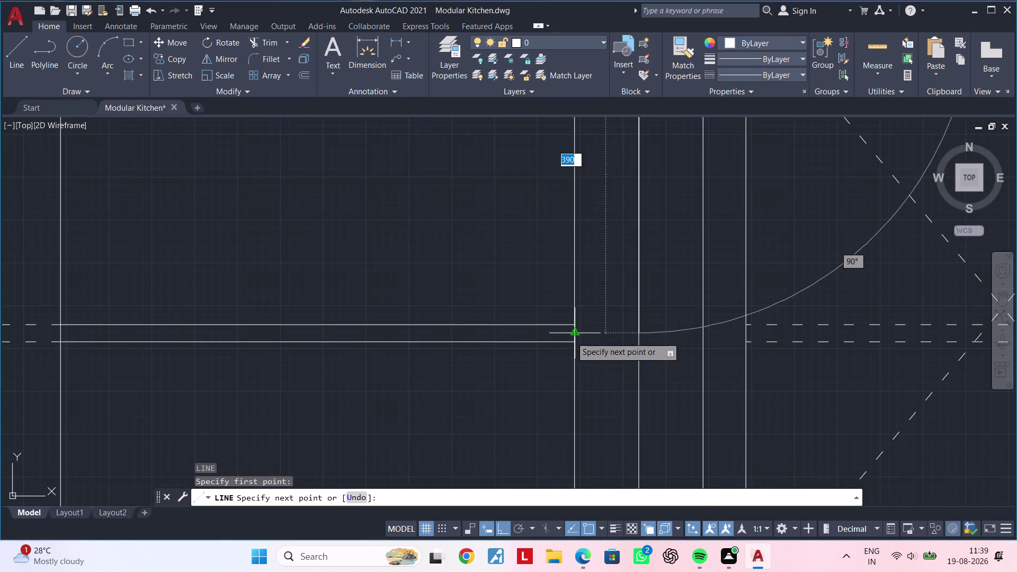
click(571, 337)
scroll(down, 3)
middle_drag(606, 347, 587, 247)
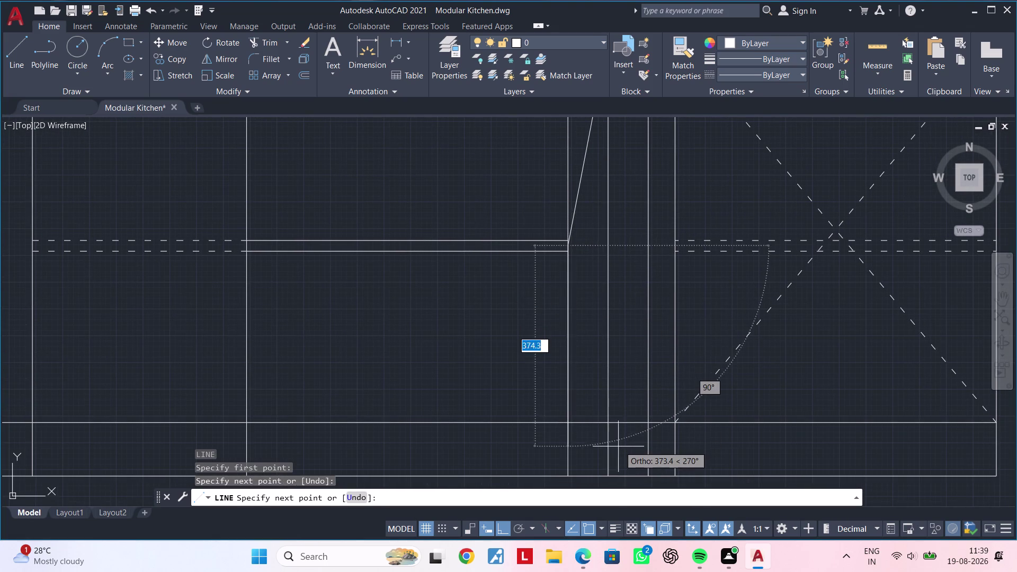
scroll(down, 3)
scroll(up, 3)
click(594, 424)
middle_drag(640, 329, 628, 448)
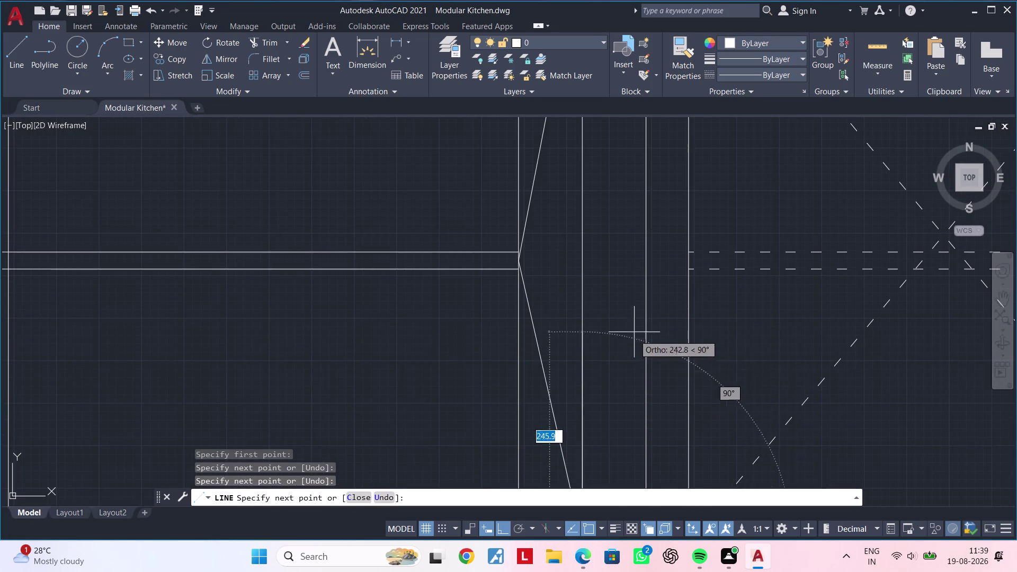
scroll(down, 3)
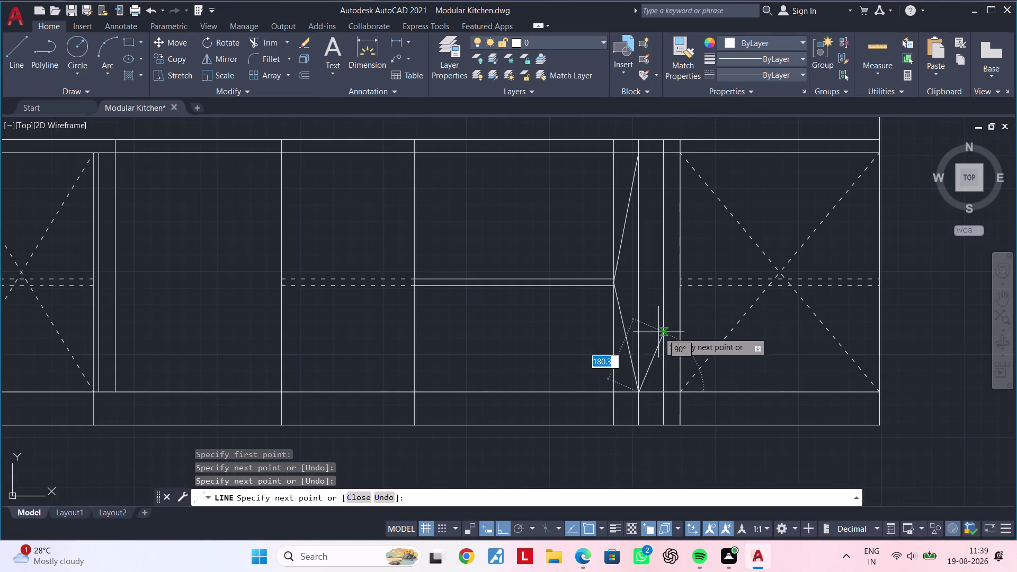
scroll(up, 3)
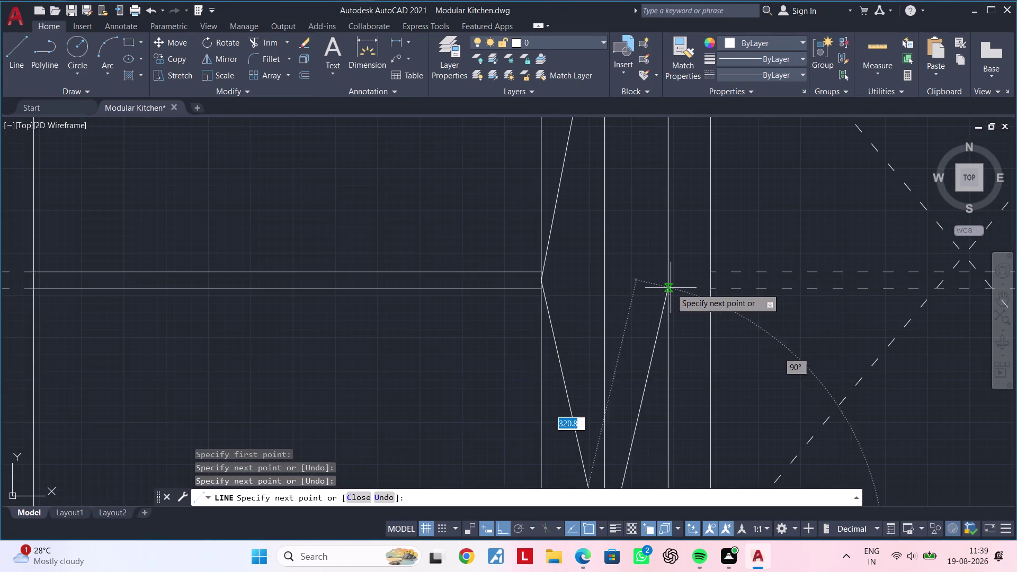
click(670, 282)
scroll(down, 3)
middle_drag(659, 227, 666, 330)
scroll(up, 3)
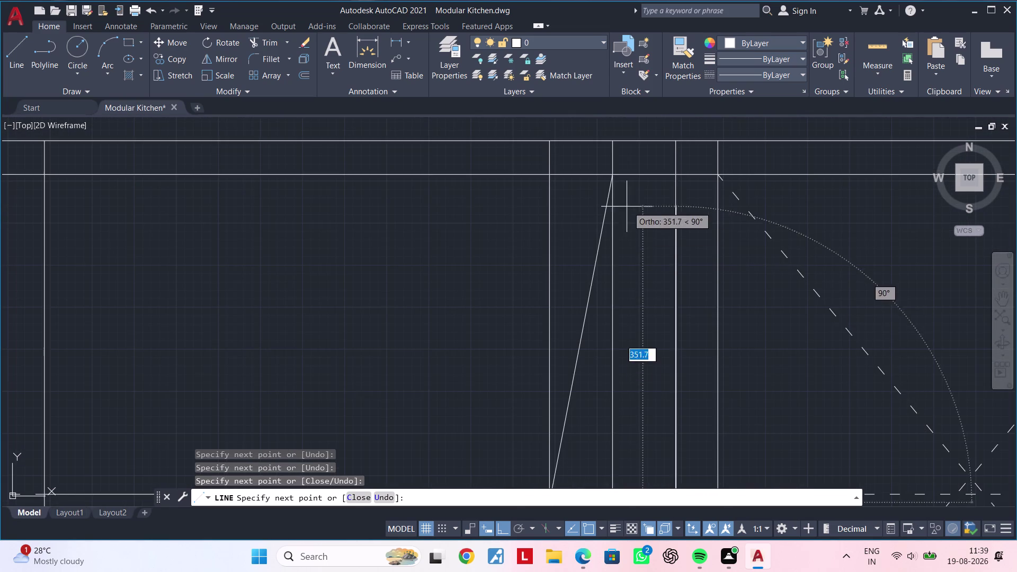
click(612, 177)
key(Escape)
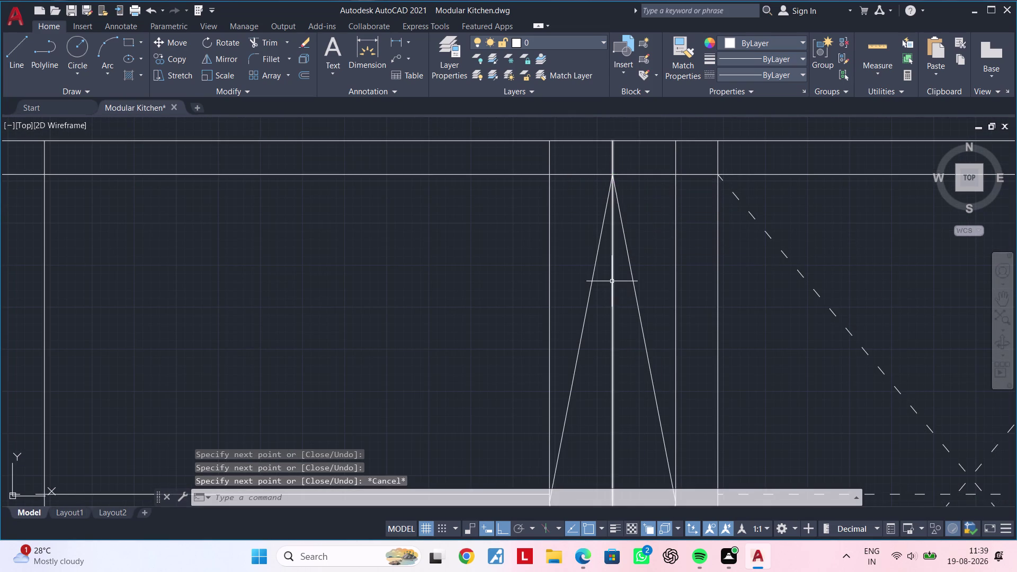
Delete the helper offset line from the narrow panel.
click(611, 282)
key(Delete)
scroll(down, 3)
middle_drag(644, 305, 658, 251)
key(Escape)
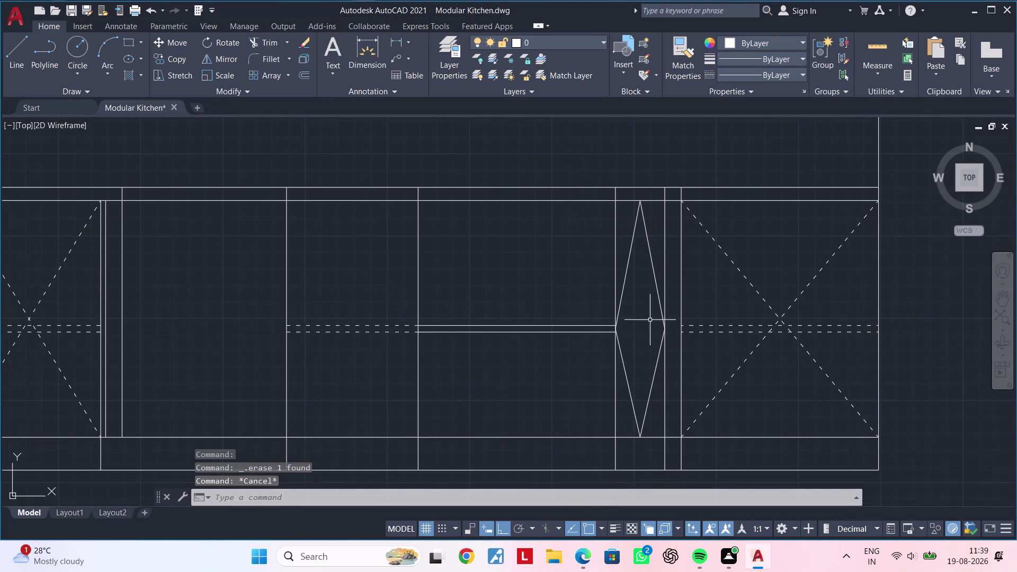
key(Escape)
key(Escape)
key(Escape)
key(Escape)
key(Escape)
key(m)
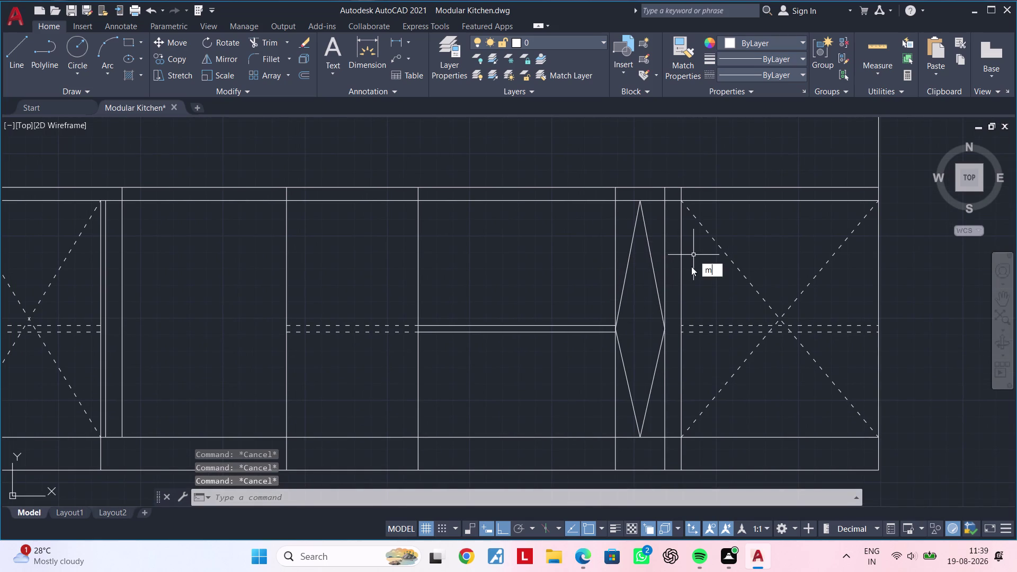
text(a)
key(space)
click(730, 262)
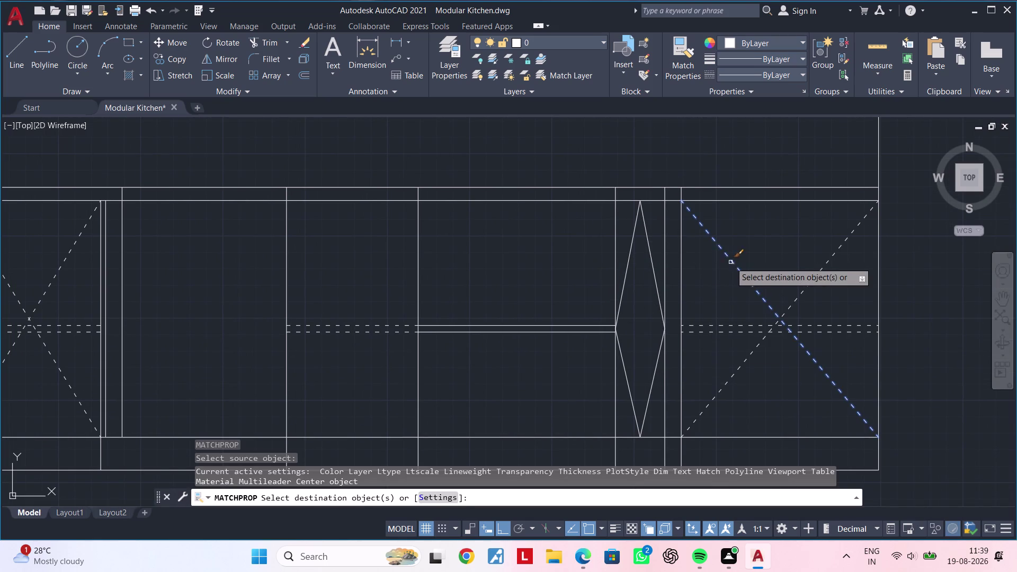
click(653, 246)
click(632, 246)
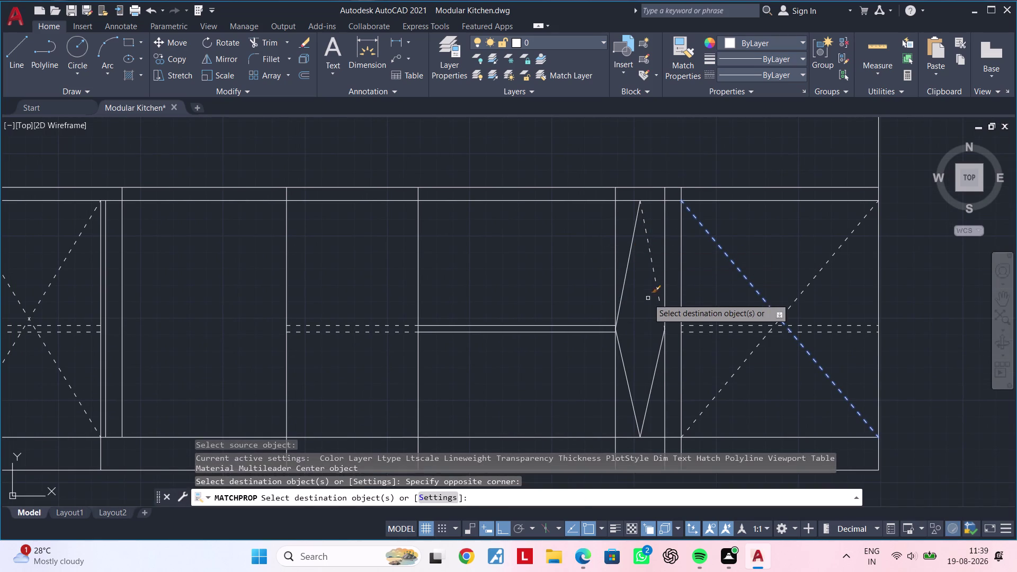
click(626, 268)
middle_drag(647, 311, 648, 256)
scroll(up, 3)
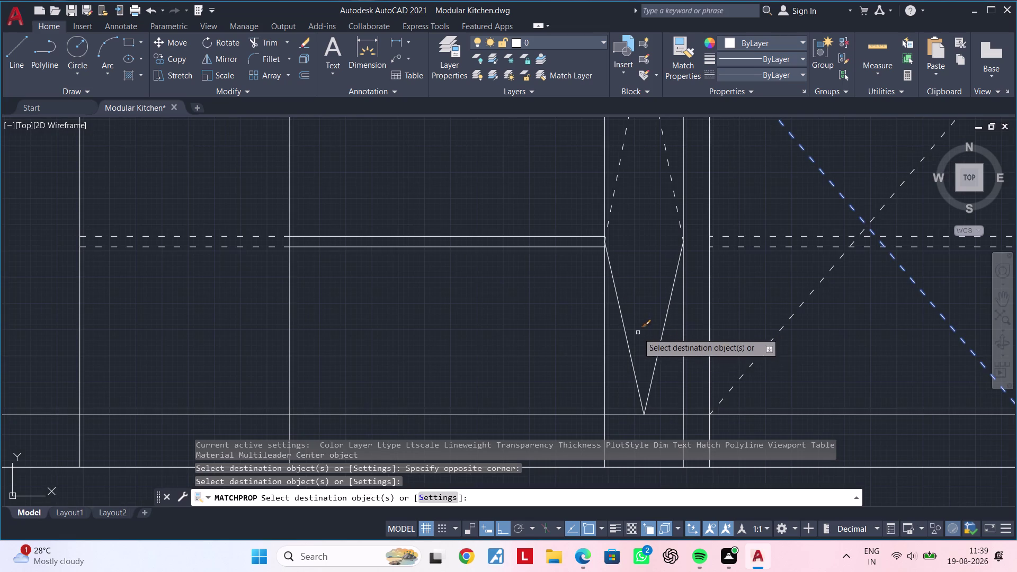
drag(663, 347, 634, 347)
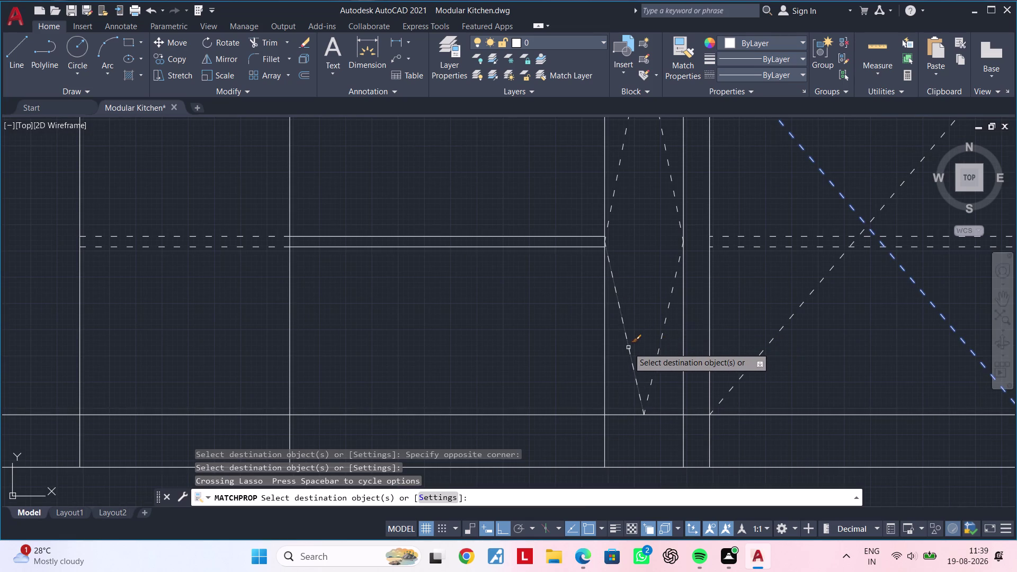
click(628, 348)
scroll(down, 3)
middle_drag(644, 304, 730, 304)
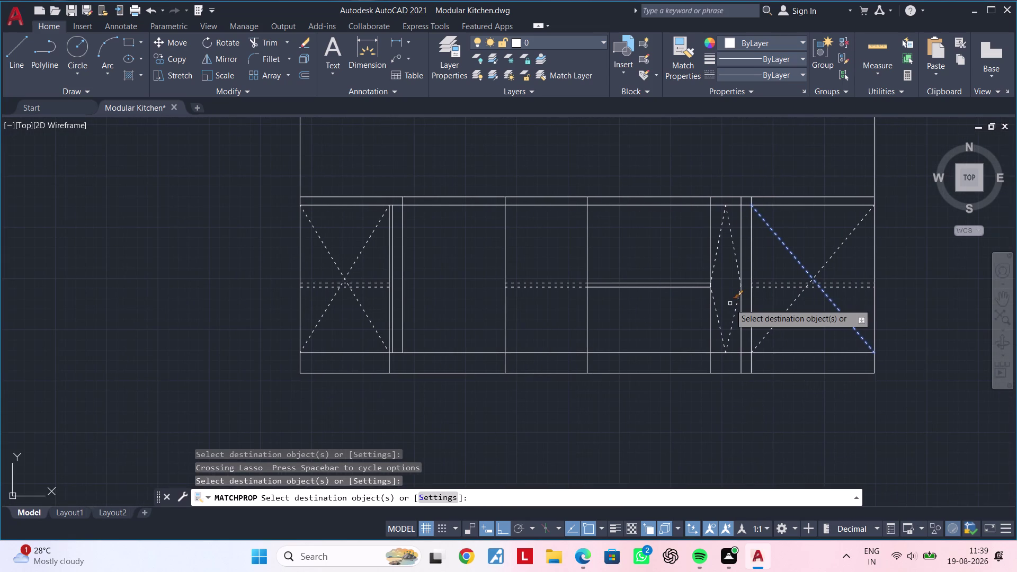
key(Escape)
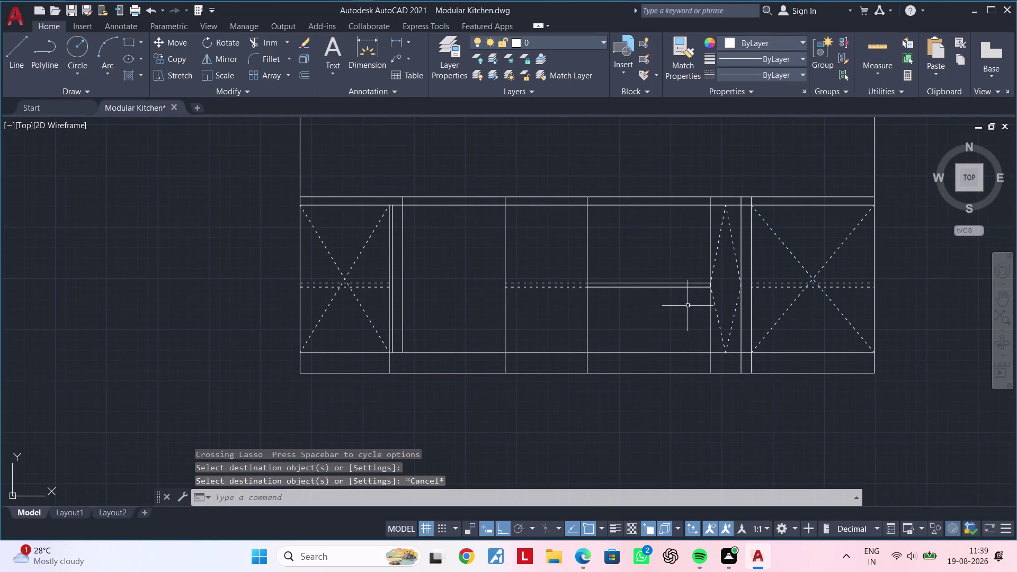
key(Escape)
middle_drag(685, 311, 711, 310)
key(Escape)
key(Escape)
middle_drag(688, 247, 687, 268)
key(Escape)
key(Escape)
key(Escape)
key(Escape)
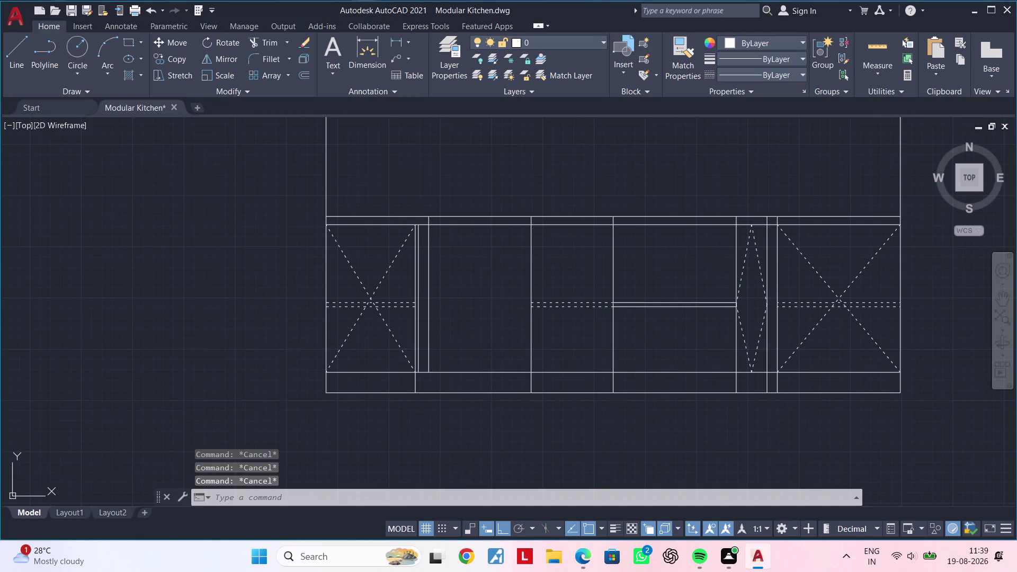
key(Escape)
key(Escape)
key(Escape)
key(Escape)
key(Escape)
key(Escape)
key(Escape)
scroll(up, 3)
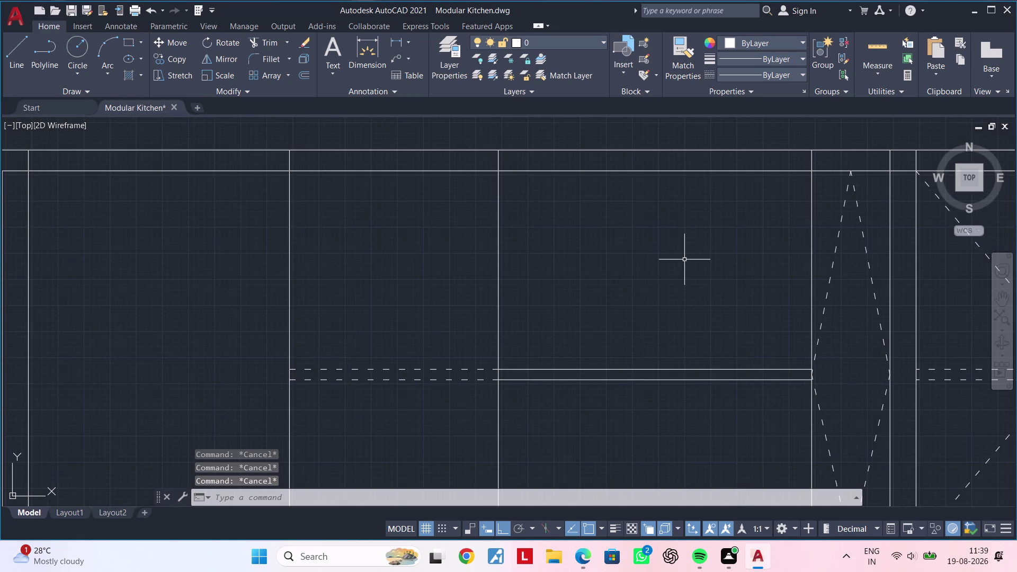
Offset the cabinet top line 20 units downward.
key(Escape)
key(Escape)
text(of)
key(space)
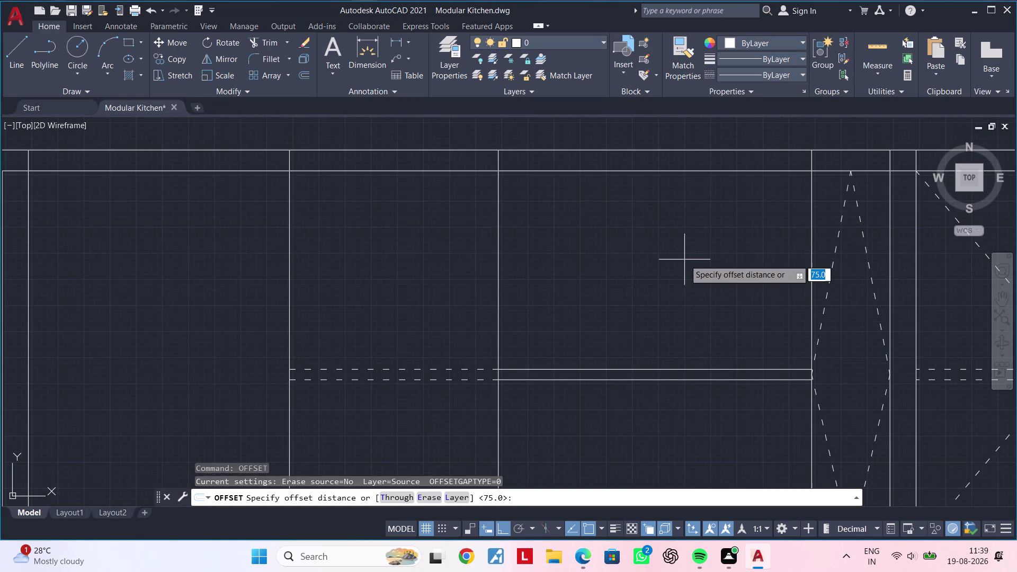
text(20)
key(Return)
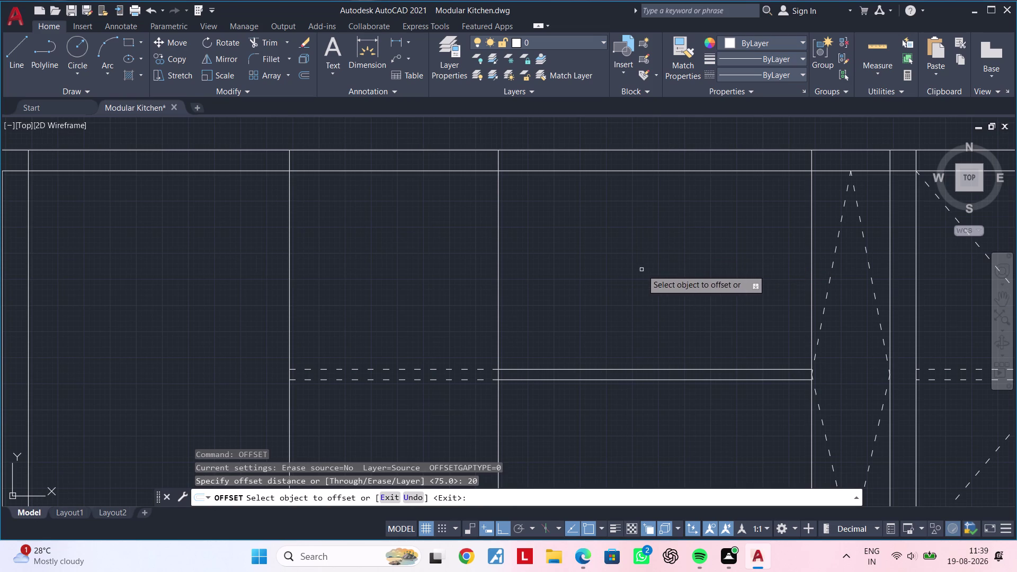
click(663, 170)
click(664, 209)
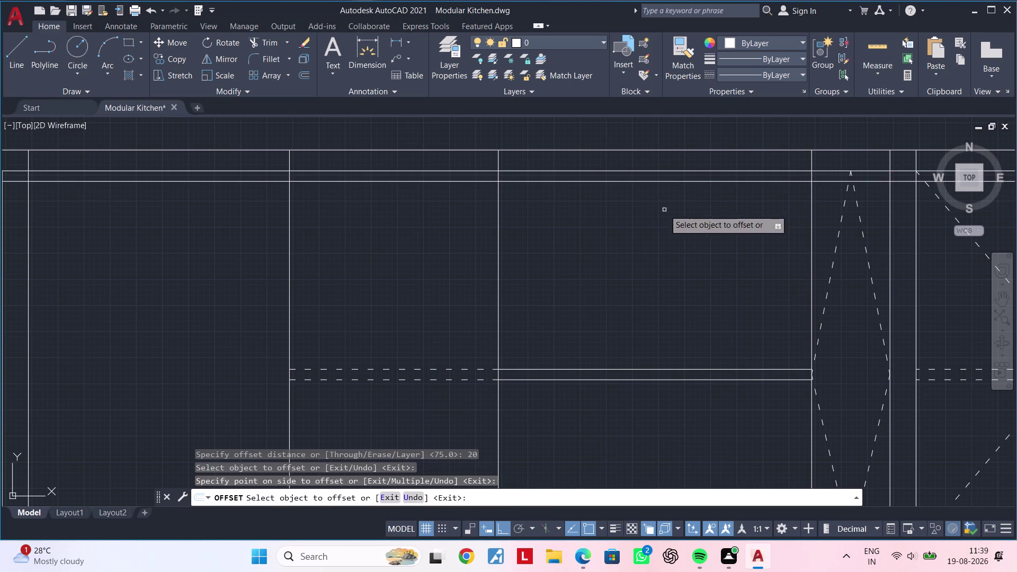
key(Escape)
Trim the left dashed diagonal's tip at the new line and delete the leftover fragment.
middle_drag(628, 235, 792, 236)
scroll(down, 3)
middle_drag(417, 267, 526, 266)
scroll(up, 3)
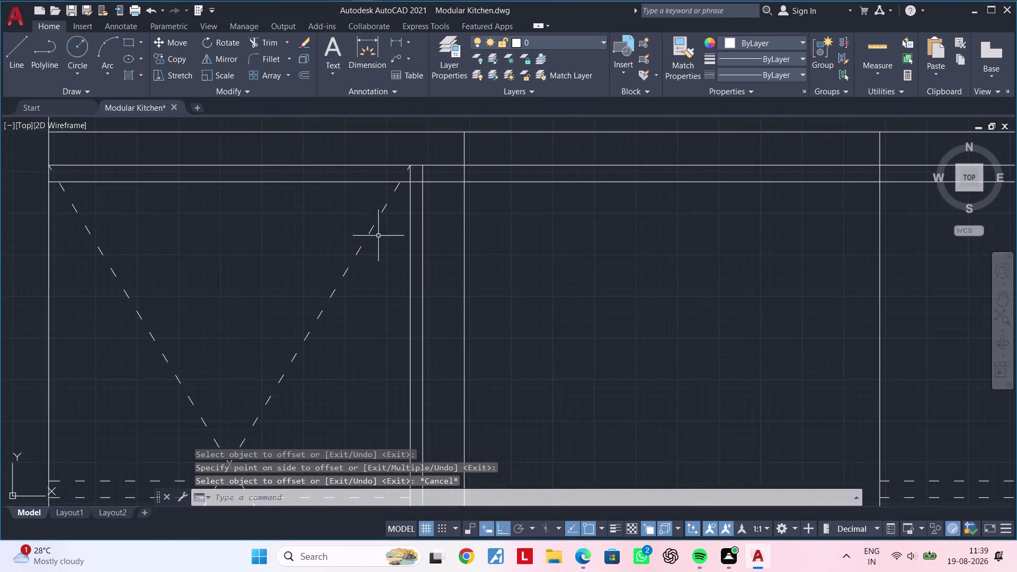
middle_drag(380, 237, 342, 275)
key(Escape)
key(Escape)
text(tr)
key(space)
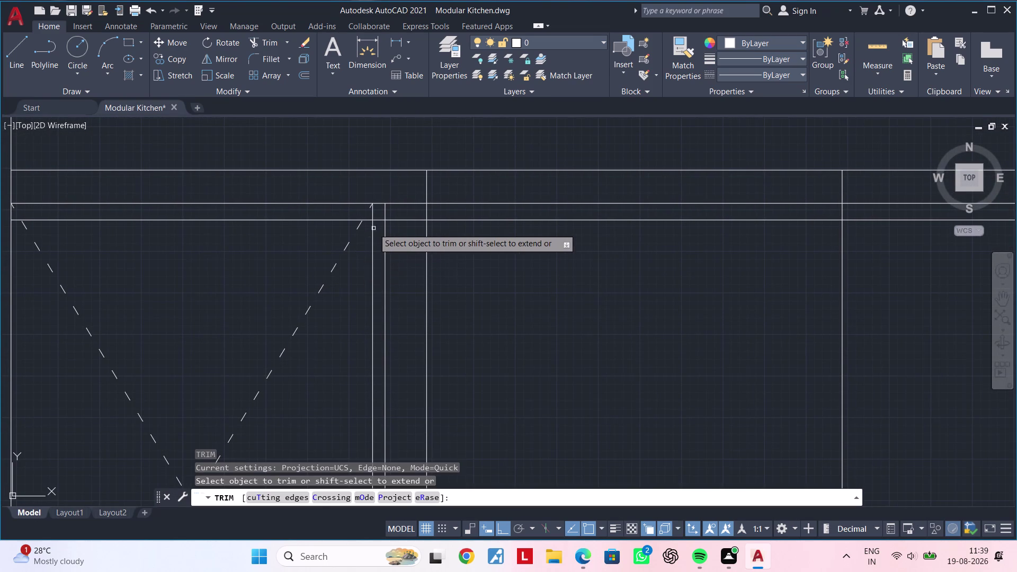
scroll(up, 3)
click(378, 221)
key(Escape)
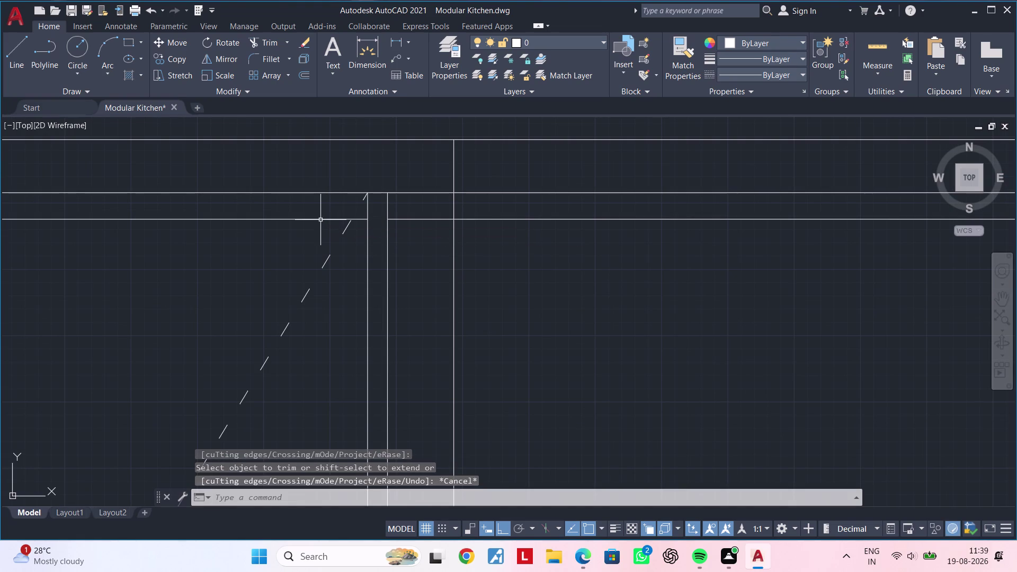
click(320, 220)
key(Delete)
Trim the right-end dashed diagonal's tip at the new line and delete its leftover stub.
scroll(down, 3)
scroll(down, 3)
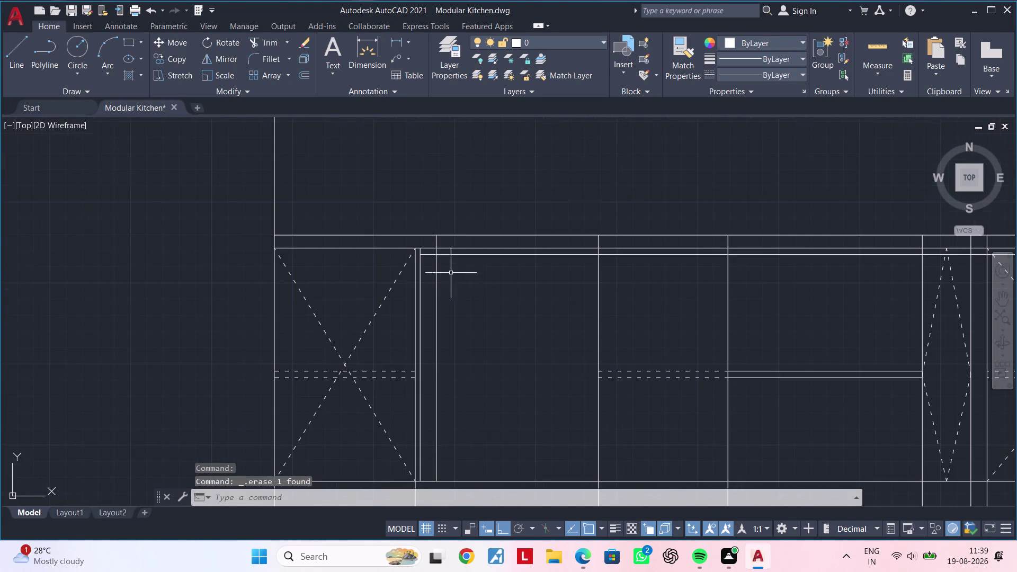
scroll(down, 3)
middle_drag(458, 275, 395, 252)
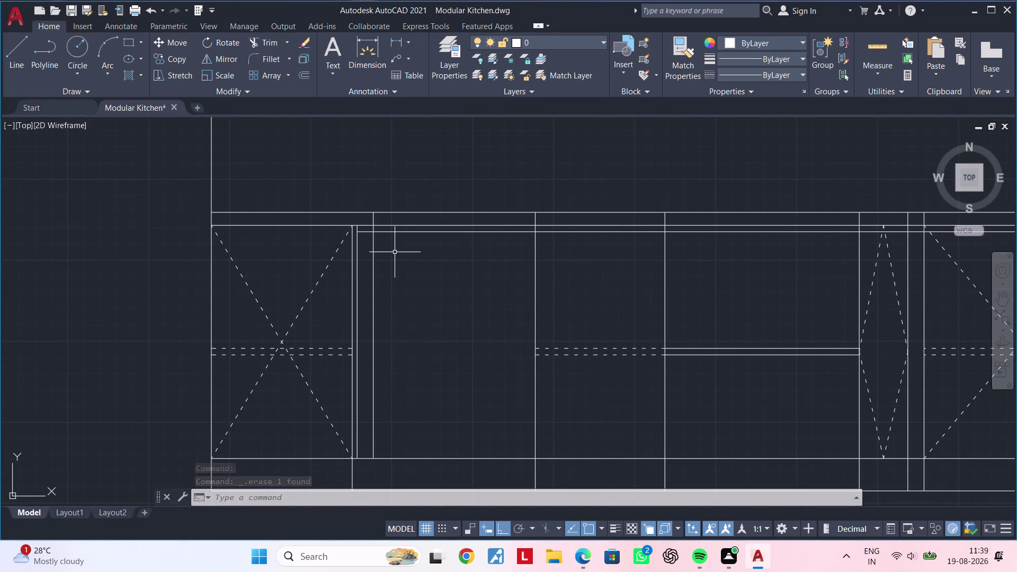
middle_drag(814, 281, 323, 291)
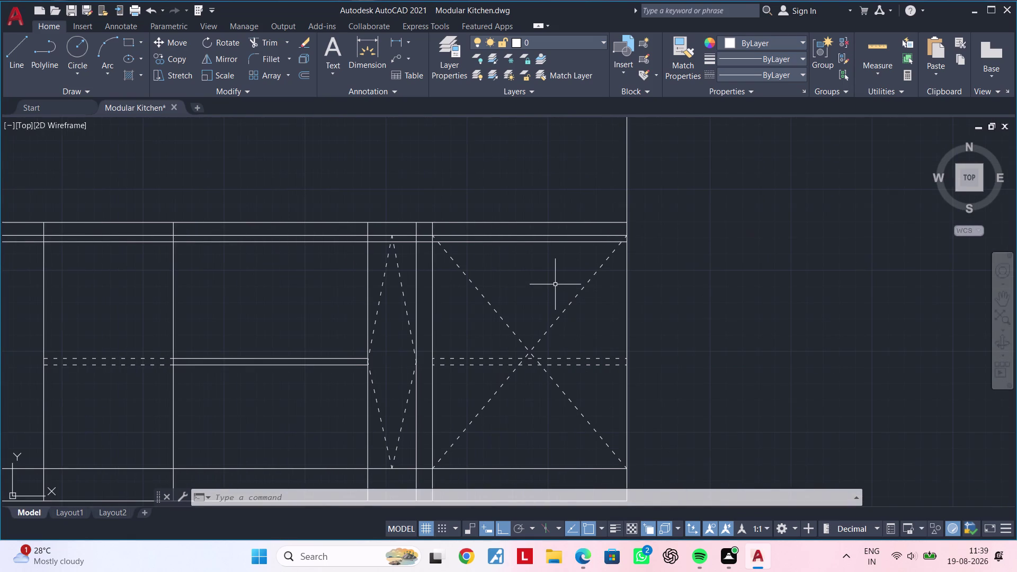
key(Escape)
key(Escape)
text(tr)
key(space)
scroll(up, 3)
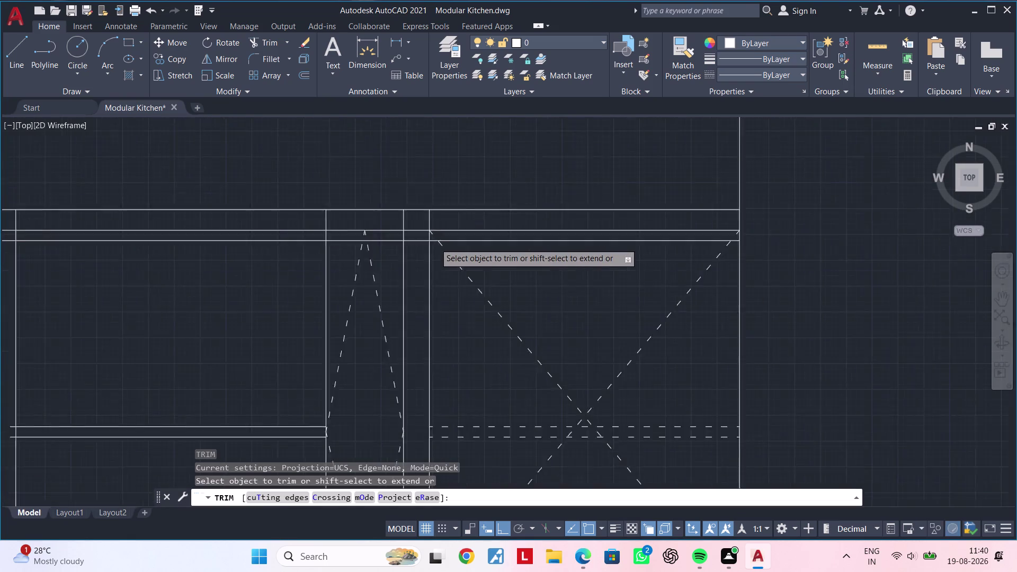
scroll(up, 3)
click(426, 236)
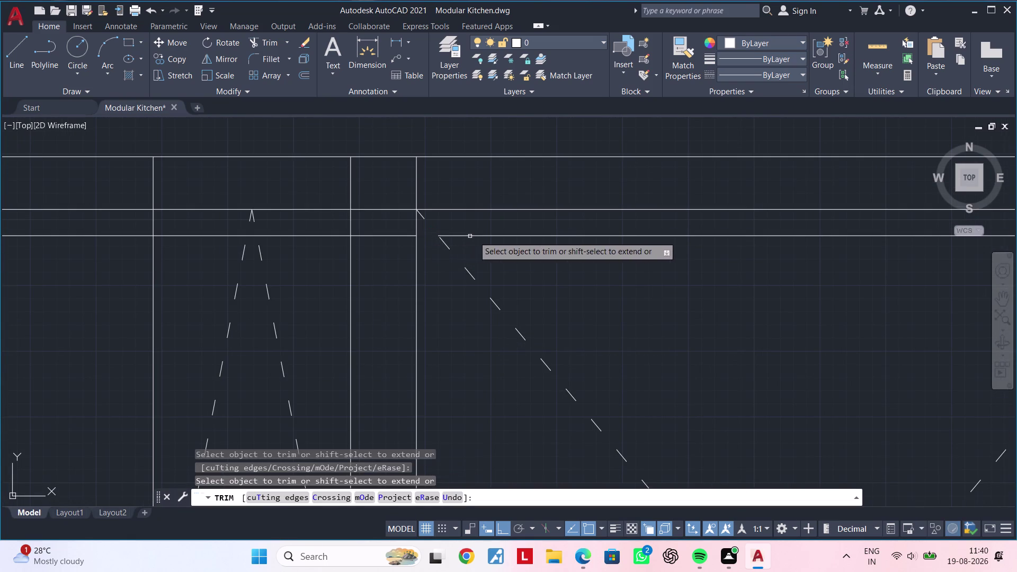
key(Escape)
click(486, 236)
key(Delete)
scroll(down, 3)
middle_drag(607, 323, 624, 318)
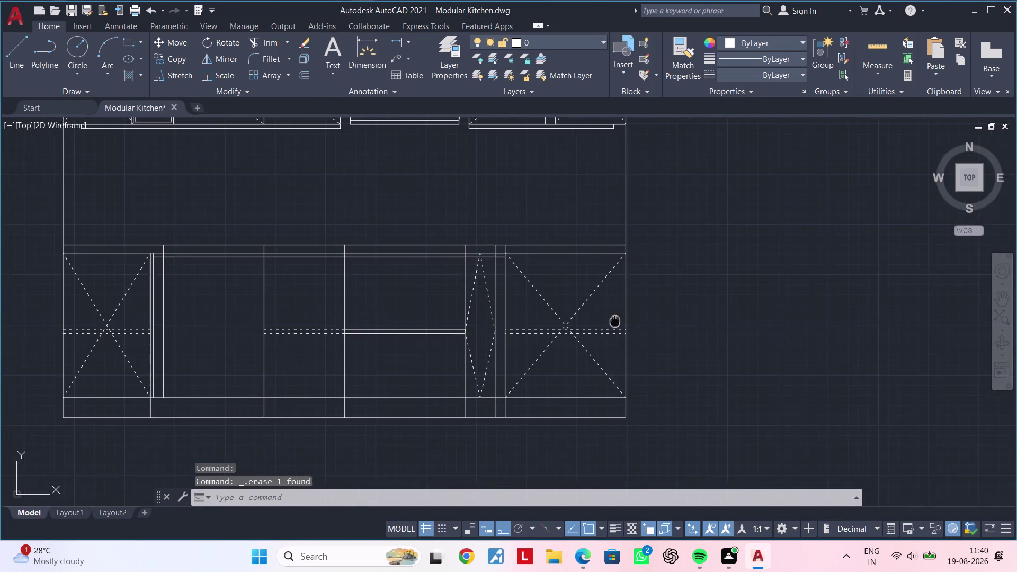
middle_drag(624, 319, 729, 303)
middle_drag(652, 278, 781, 277)
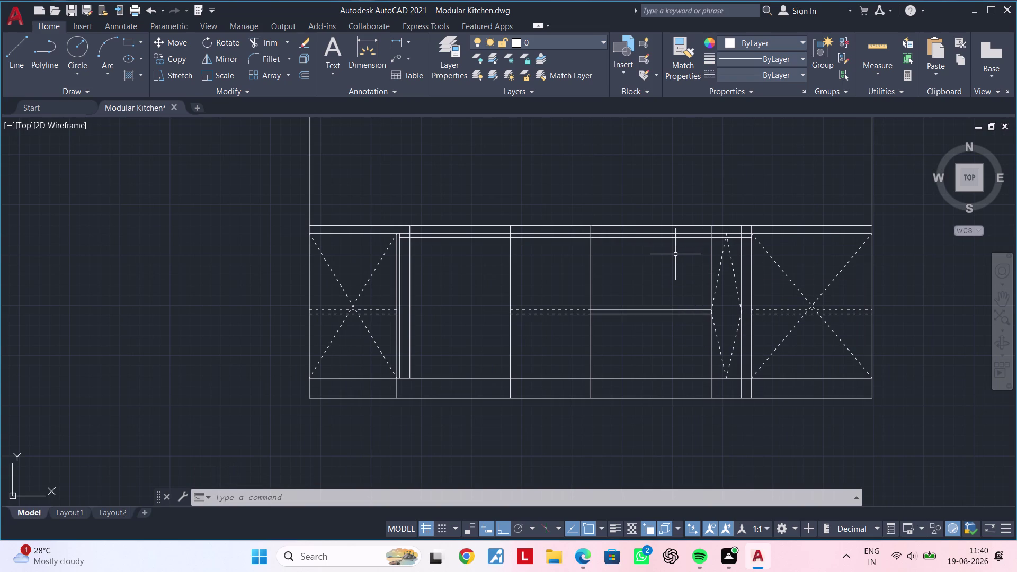
Move the two dashed diamond lines 20 units down so the top tip meets the inner line.
scroll(up, 3)
scroll(up, 3)
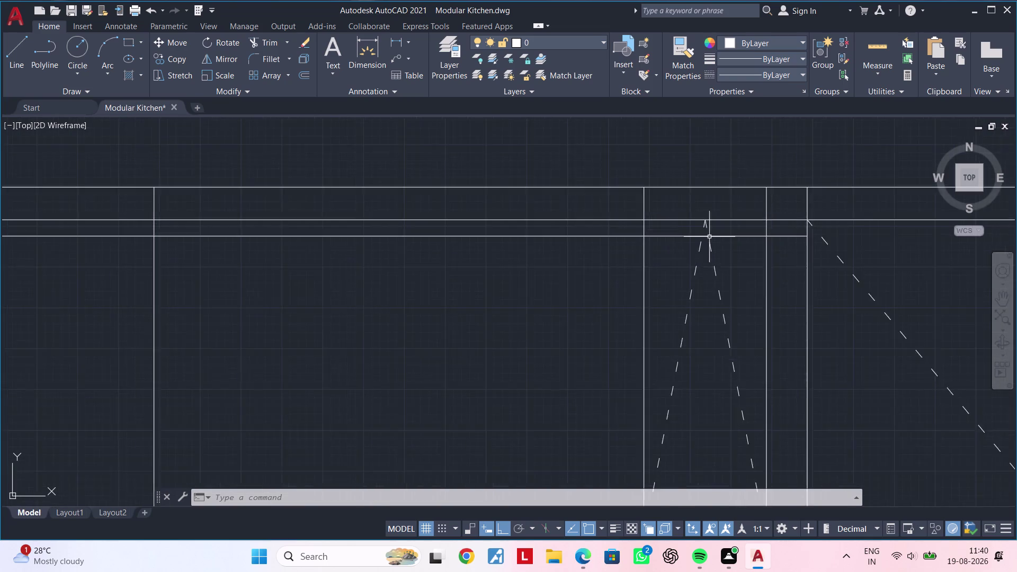
scroll(up, 3)
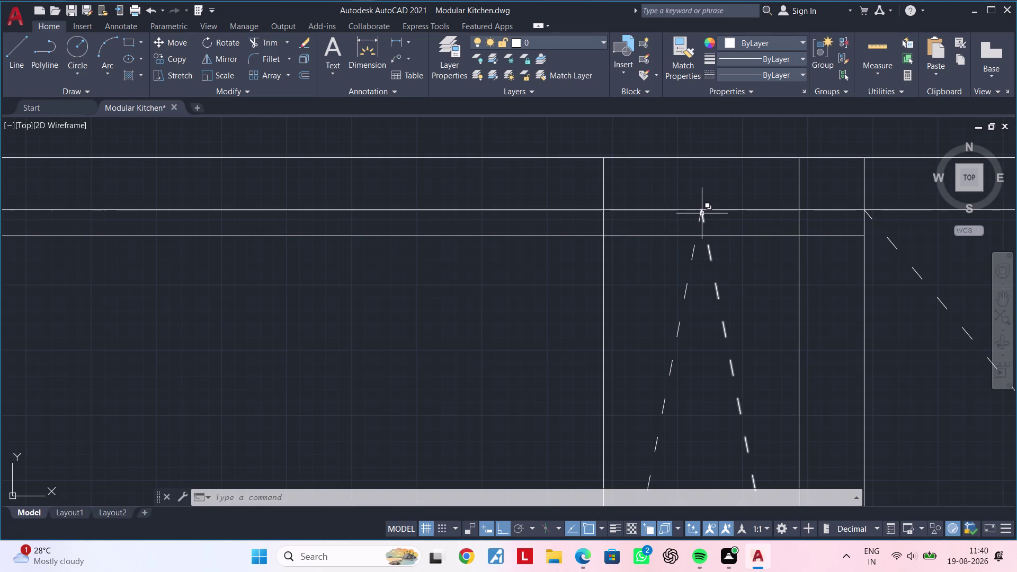
click(702, 211)
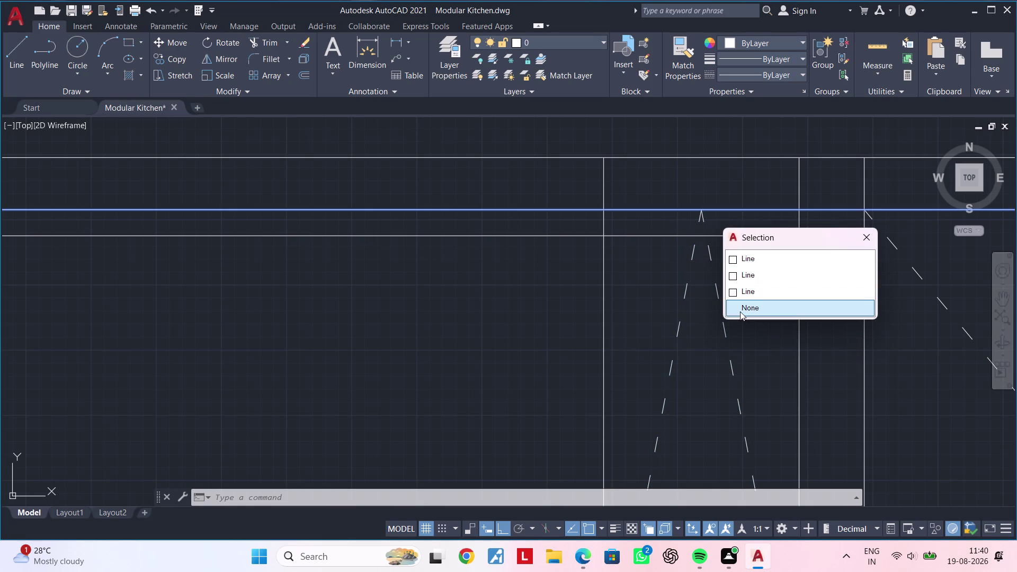
key(Escape)
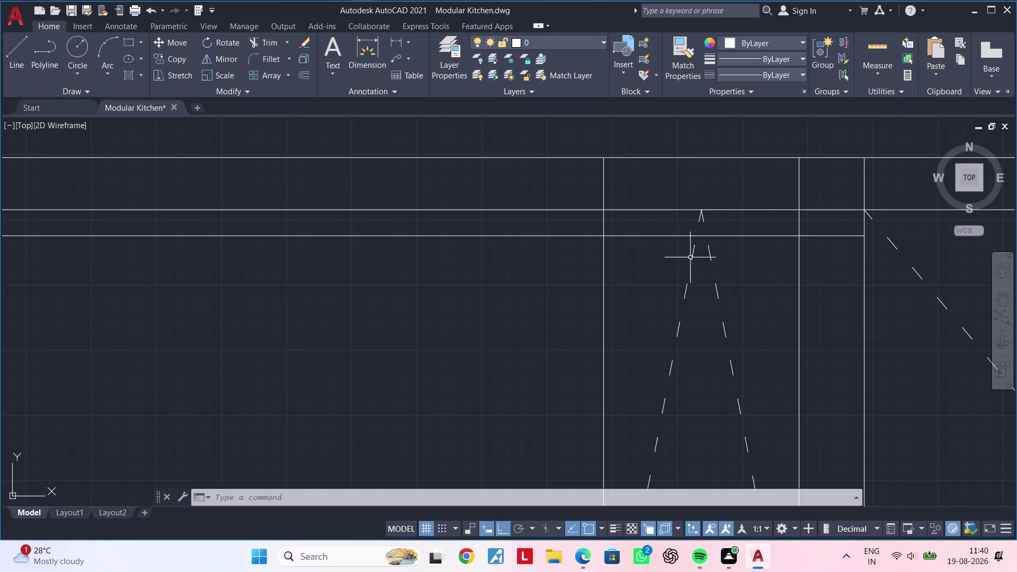
click(692, 256)
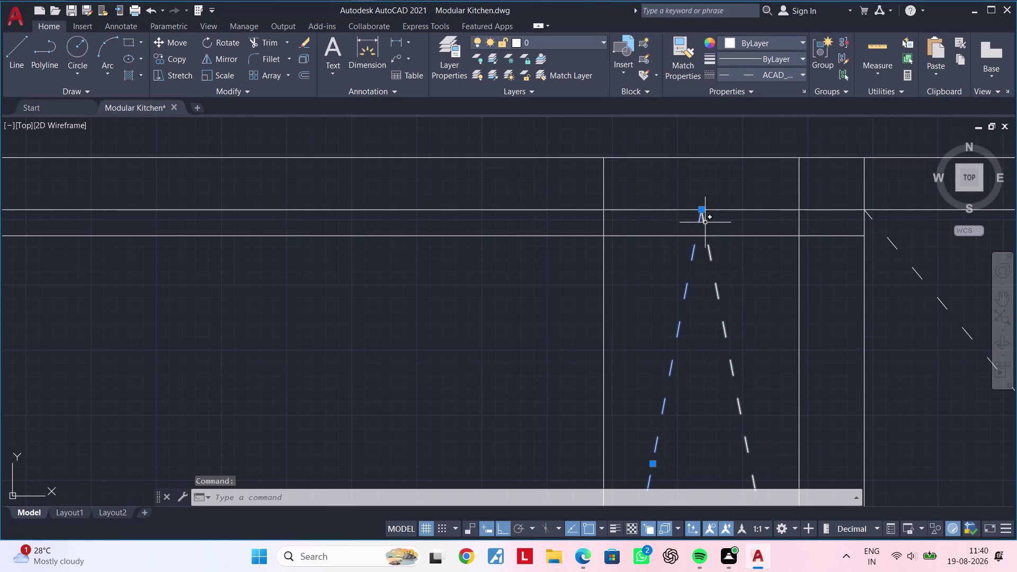
click(704, 223)
text(m)
key(space)
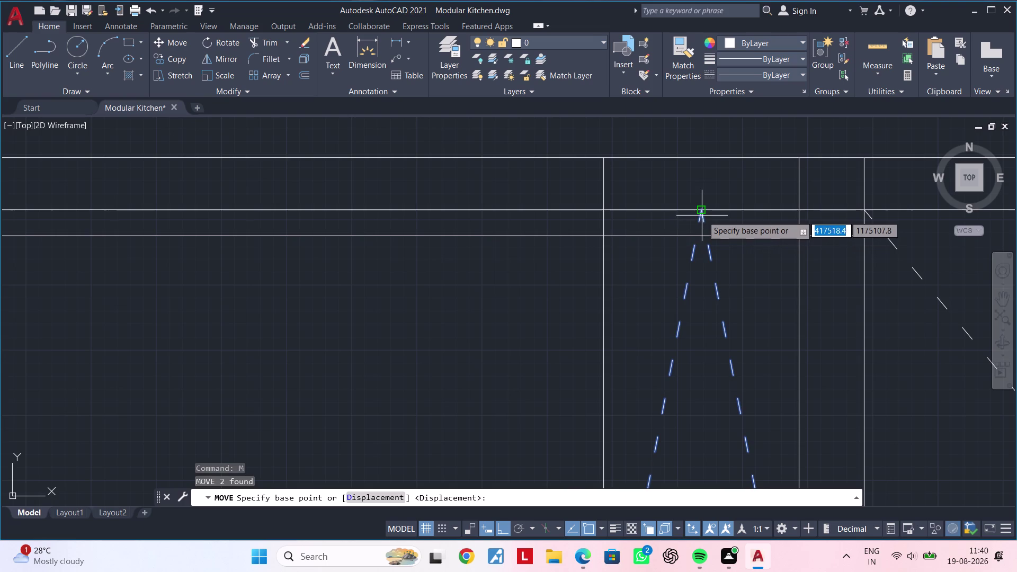
click(702, 215)
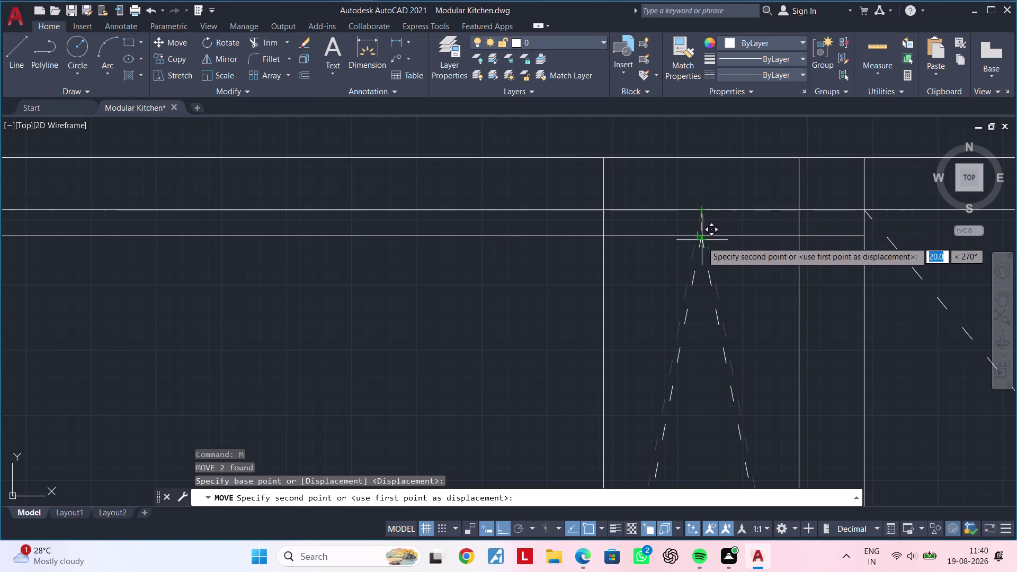
click(702, 235)
Pan across the elevation to check the alignment and clear any pending commands.
scroll(down, 3)
middle_drag(727, 299, 713, 197)
scroll(down, 3)
middle_drag(717, 307, 711, 199)
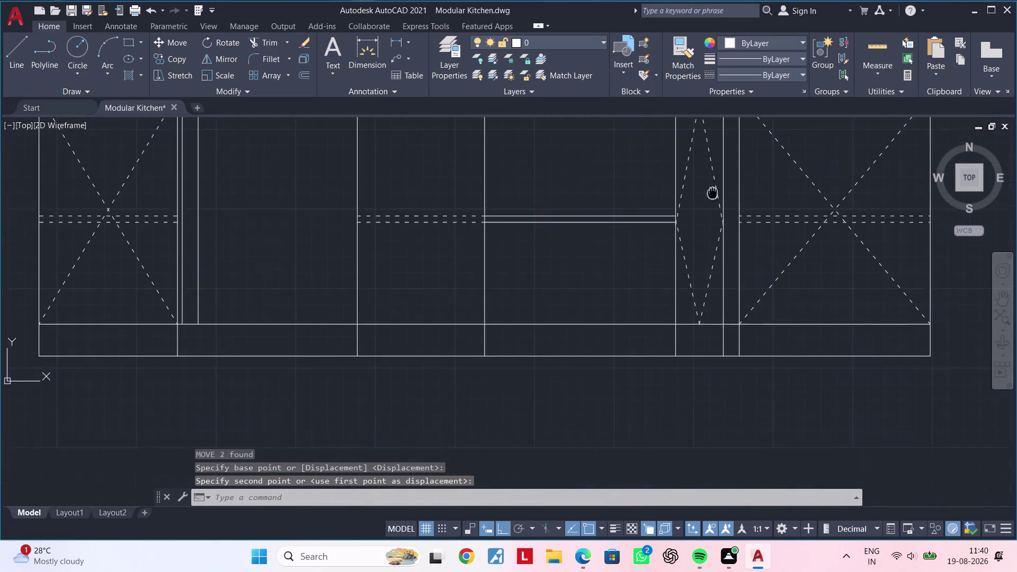
middle_drag(711, 199, 712, 189)
scroll(up, 3)
scroll(up, 3)
scroll(down, 3)
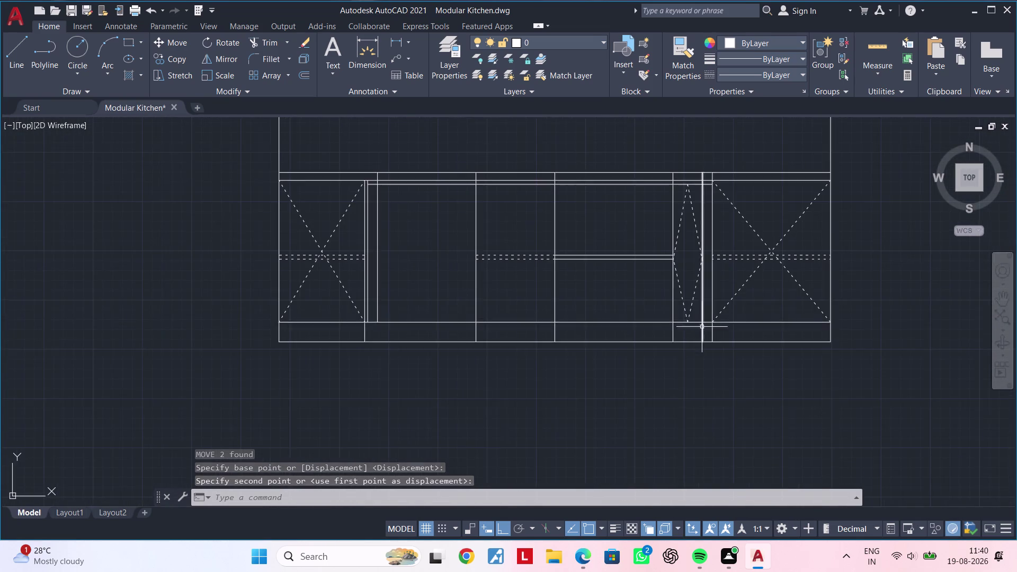
middle_drag(701, 327, 829, 330)
middle_drag(709, 315, 795, 313)
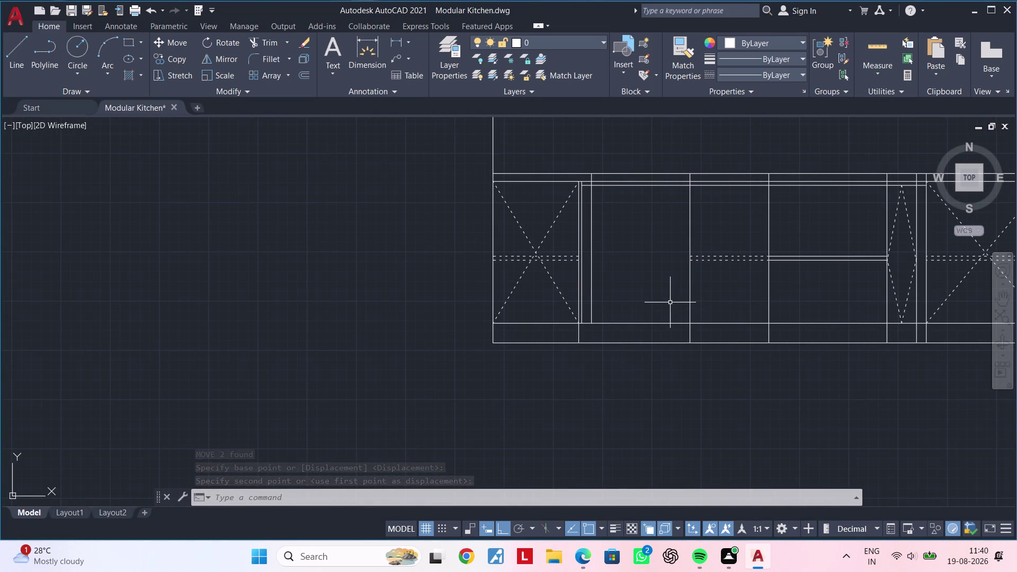
middle_drag(670, 302, 578, 311)
key(Escape)
key(Escape)
key(Escape)
key(Escape)
key(Escape)
key(Escape)
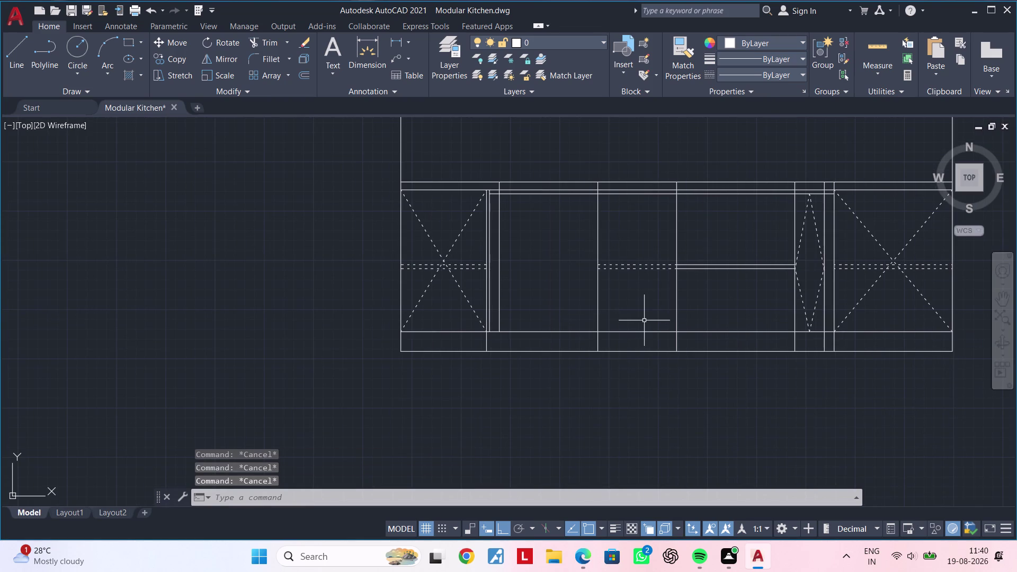
key(Escape)
key(Escape)
key(Escape)
key(Escape)
key(Escape)
key(Escape)
key(Escape)
middle_drag(644, 309, 573, 332)
key(Escape)
key(Escape)
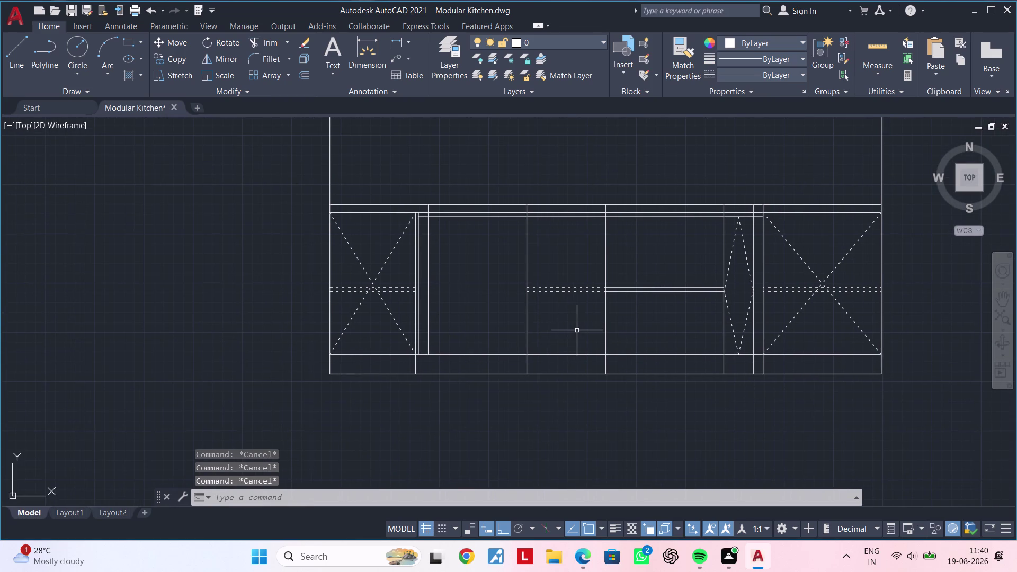
Draw two solid diagonal lines forming a sideways V on the middle cabinet bay.
key(l)
key(space)
scroll(up, 3)
click(603, 218)
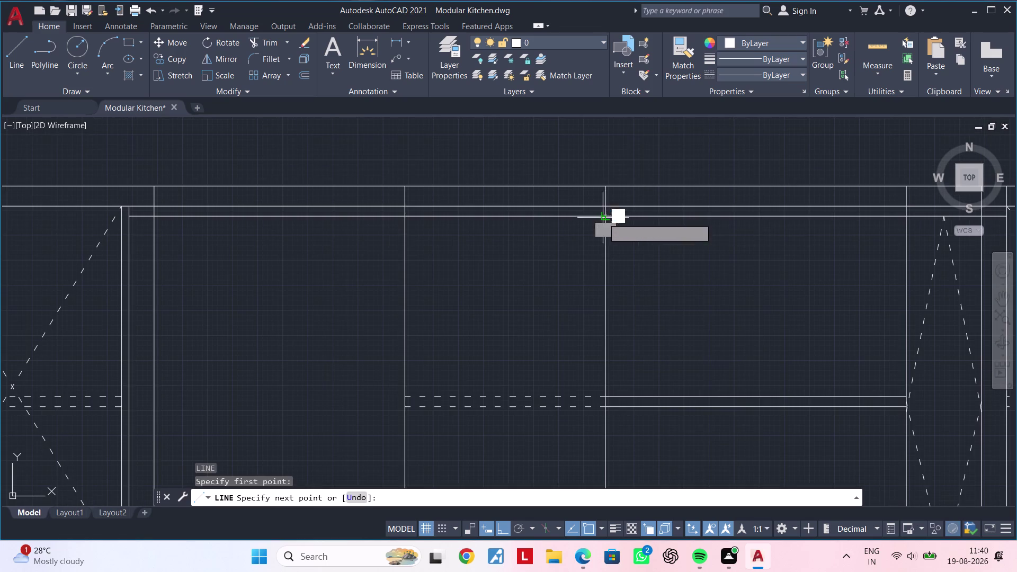
middle_drag(543, 336, 621, 253)
scroll(up, 3)
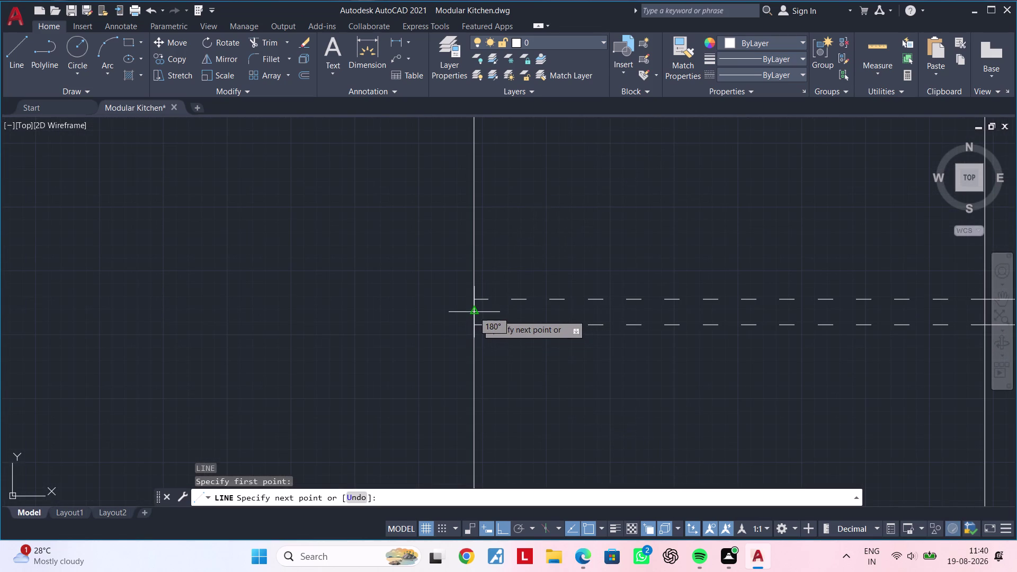
click(476, 312)
scroll(down, 3)
middle_drag(546, 364, 529, 253)
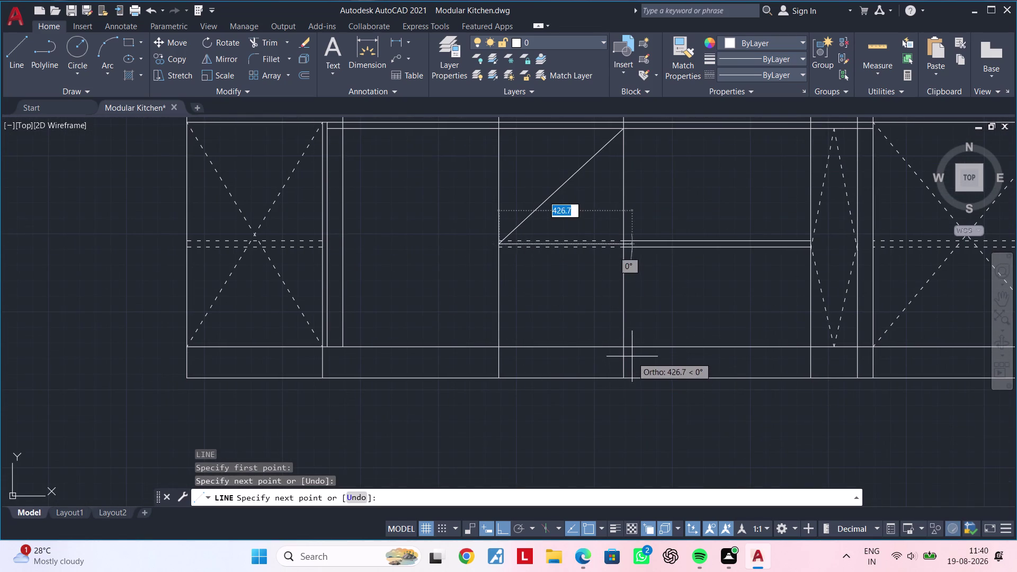
click(622, 348)
key(Escape)
key(Escape)
middle_drag(560, 332, 574, 339)
key(Escape)
key(Escape)
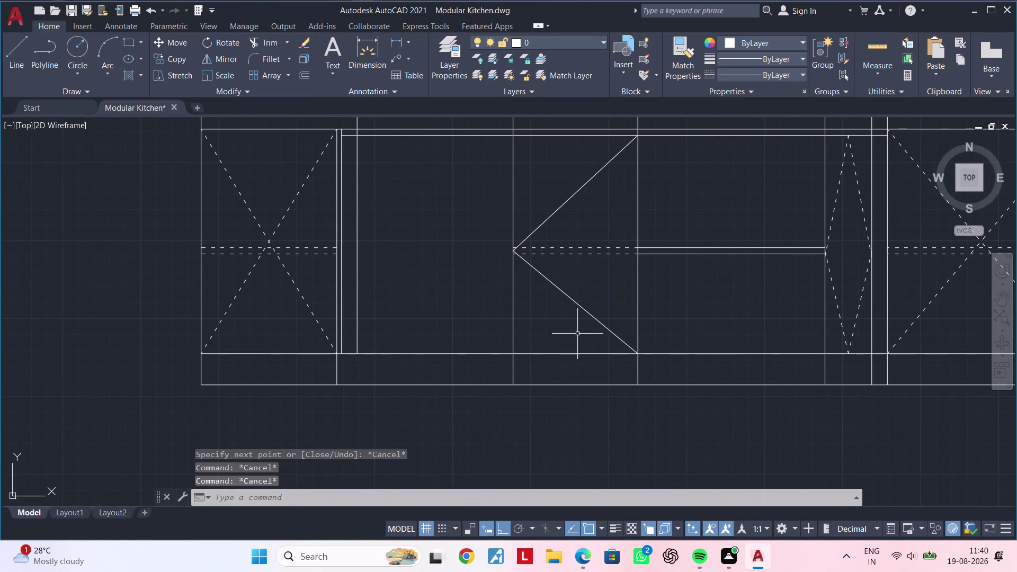
Start Match Properties with the MA alias.
key(m)
key(a)
key(space)
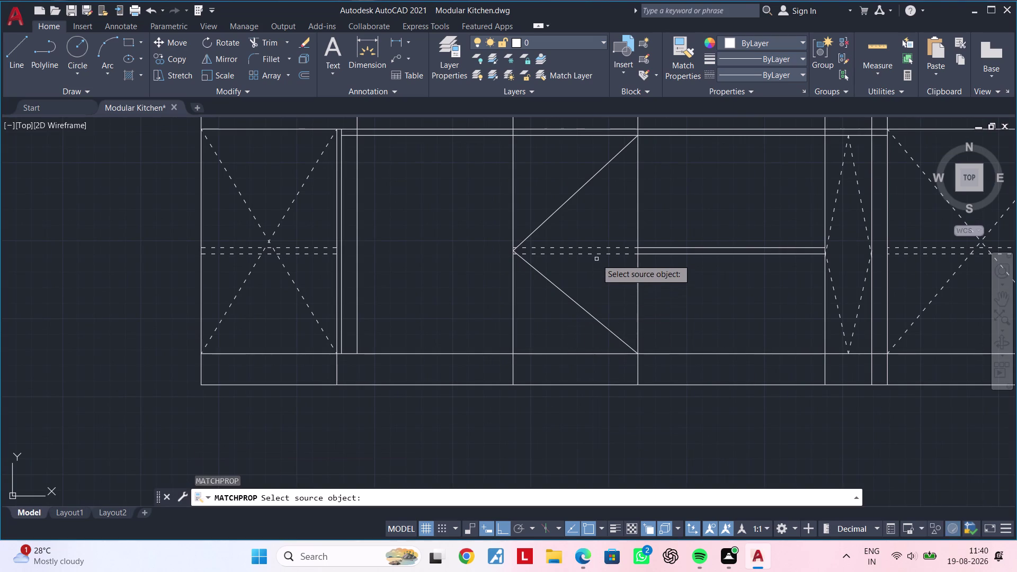
Make the V lines dashed by matching the dashed horizontal line's properties.
click(596, 255)
drag(590, 280, 587, 285)
click(562, 318)
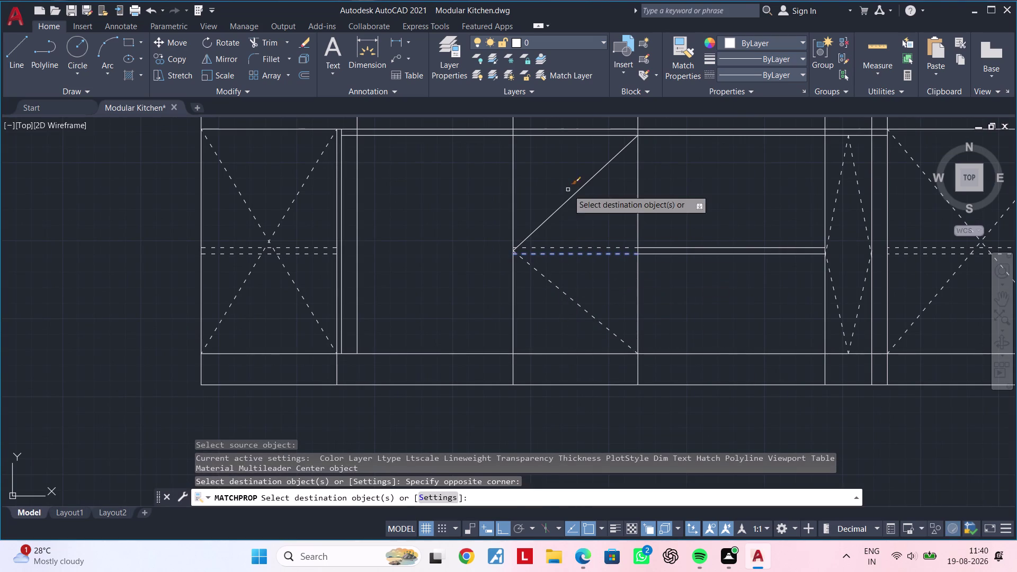
drag(566, 188, 569, 201)
click(573, 223)
click(582, 212)
click(556, 196)
middle_drag(574, 225, 577, 224)
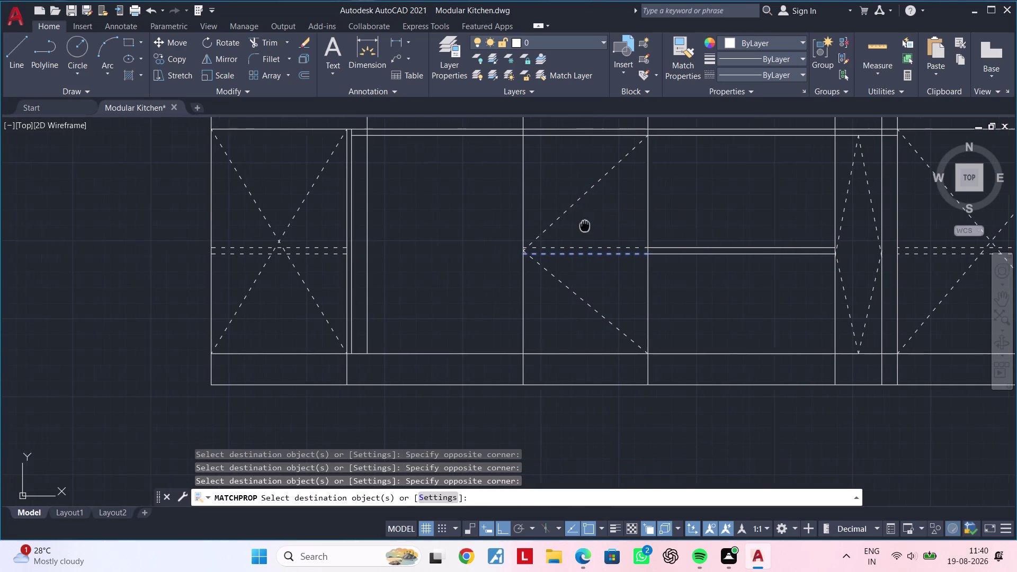
middle_drag(577, 225, 621, 224)
key(Escape)
key(Escape)
key(Escape)
Join the two dashed V lines into one polyline.
click(591, 221)
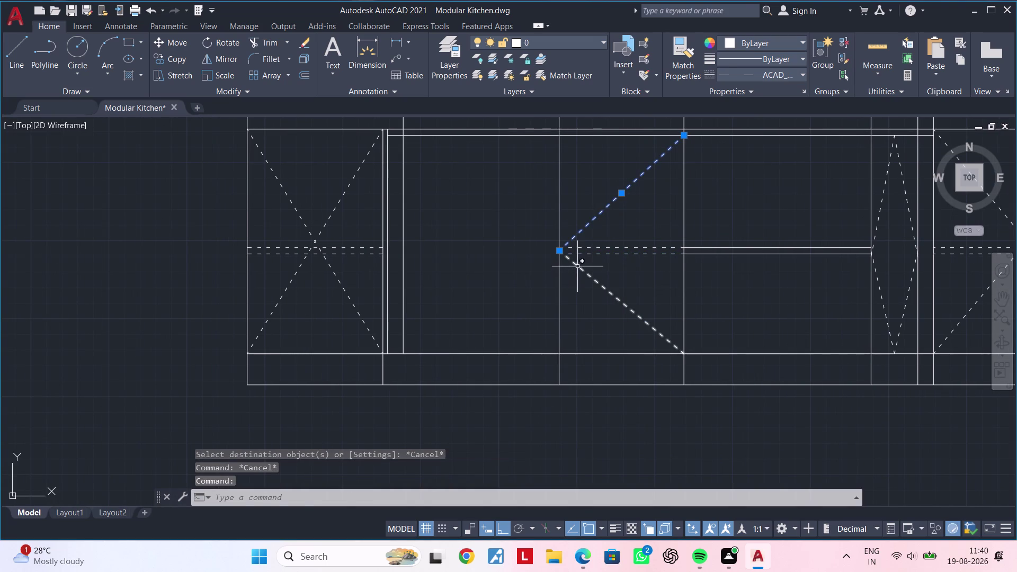
click(578, 266)
key(j)
key(space)
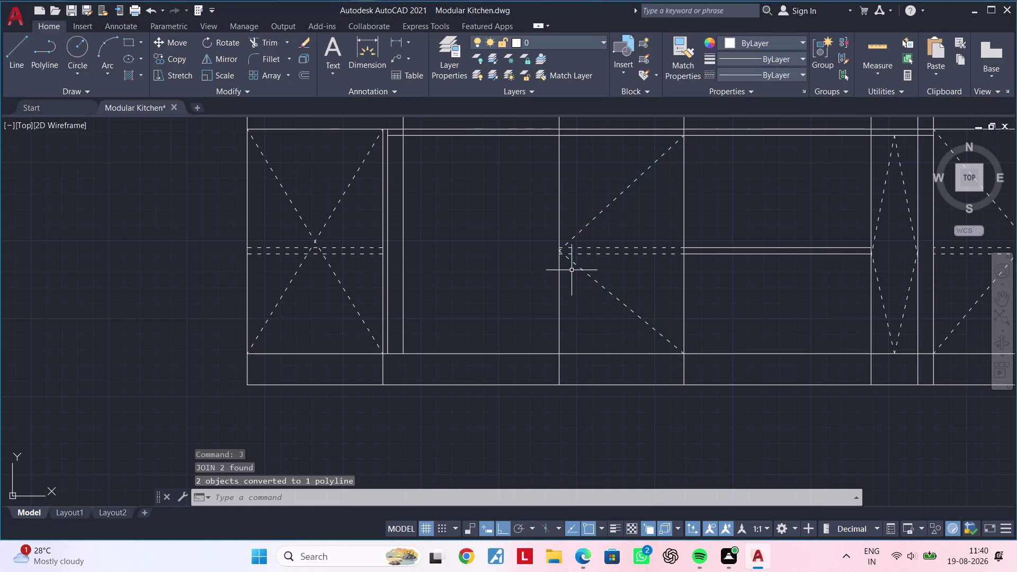
Copy the joined V polyline from its top corner to a new position.
click(580, 267)
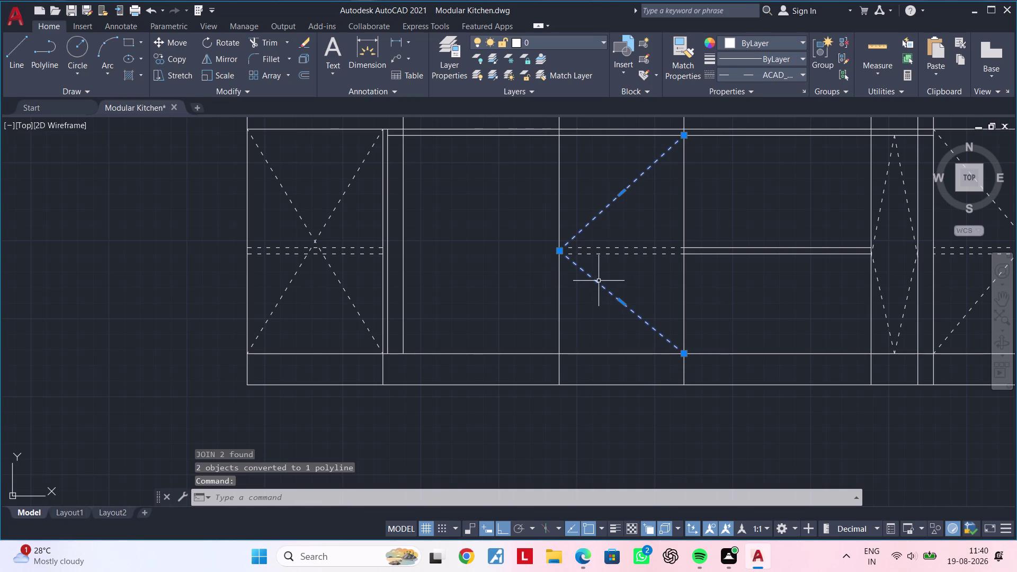
key(c)
key(o)
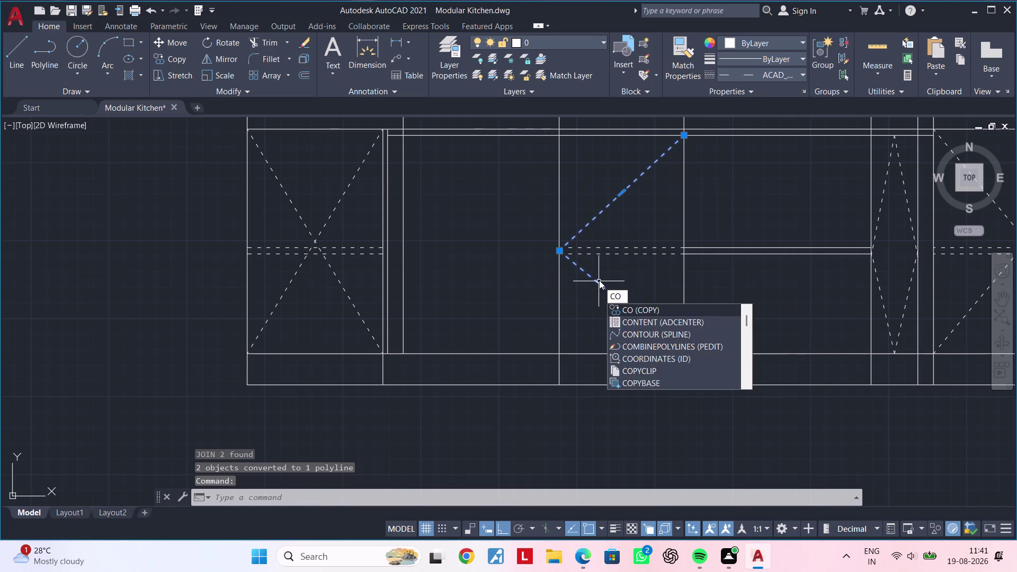
key(space)
click(684, 137)
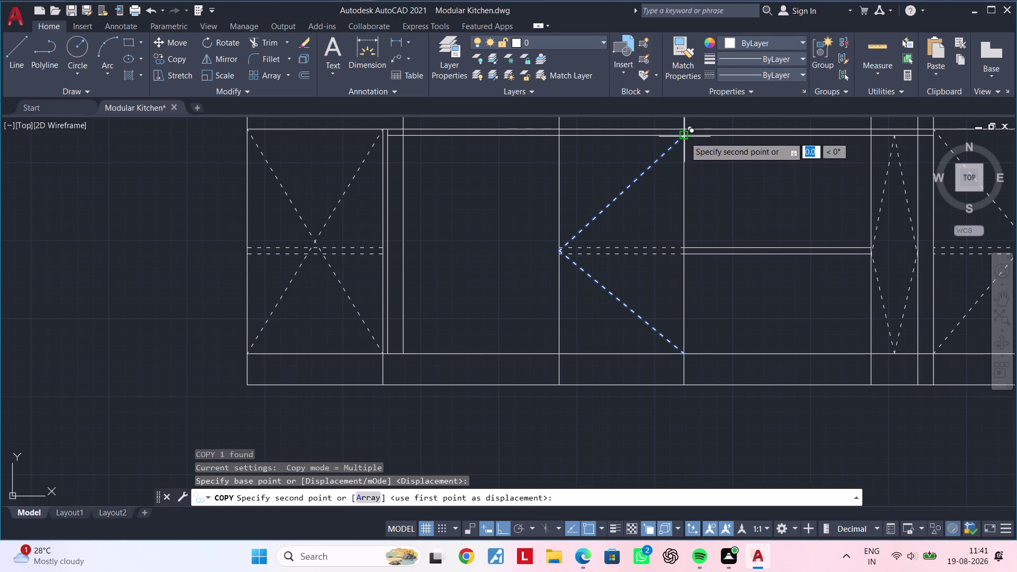
click(557, 138)
key(Escape)
key(Escape)
middle_drag(498, 231, 619, 218)
key(Escape)
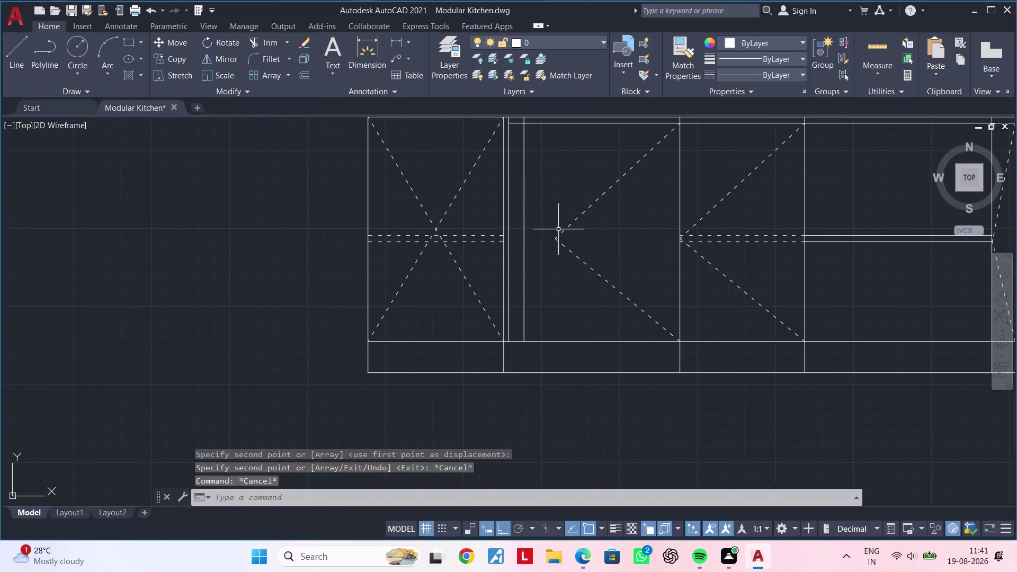
scroll(up, 3)
key(Escape)
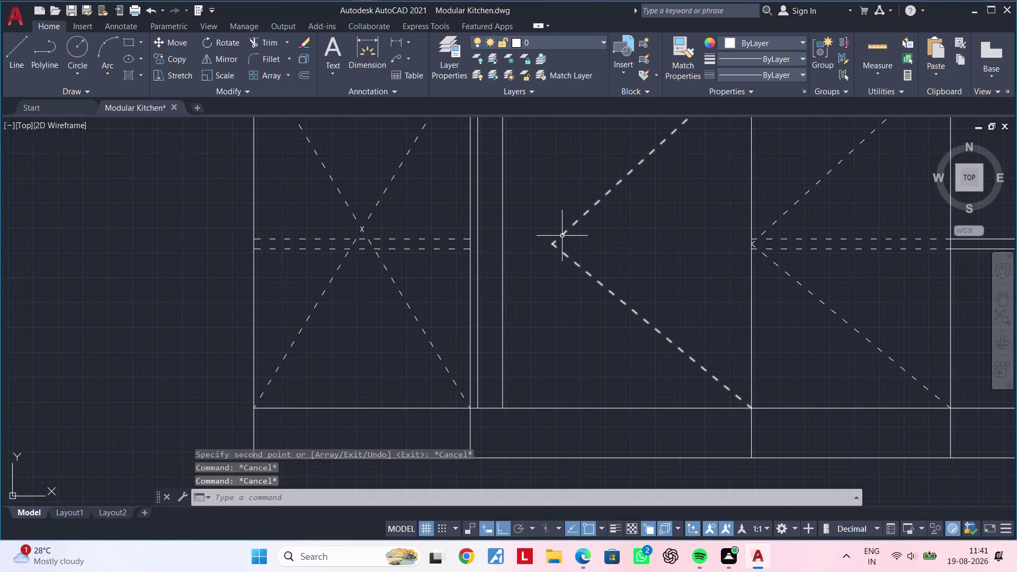
Delete the extra copy of the V and view the whole elevation.
click(561, 235)
key(Delete)
scroll(down, 3)
middle_drag(568, 248, 543, 298)
key(Escape)
key(Escape)
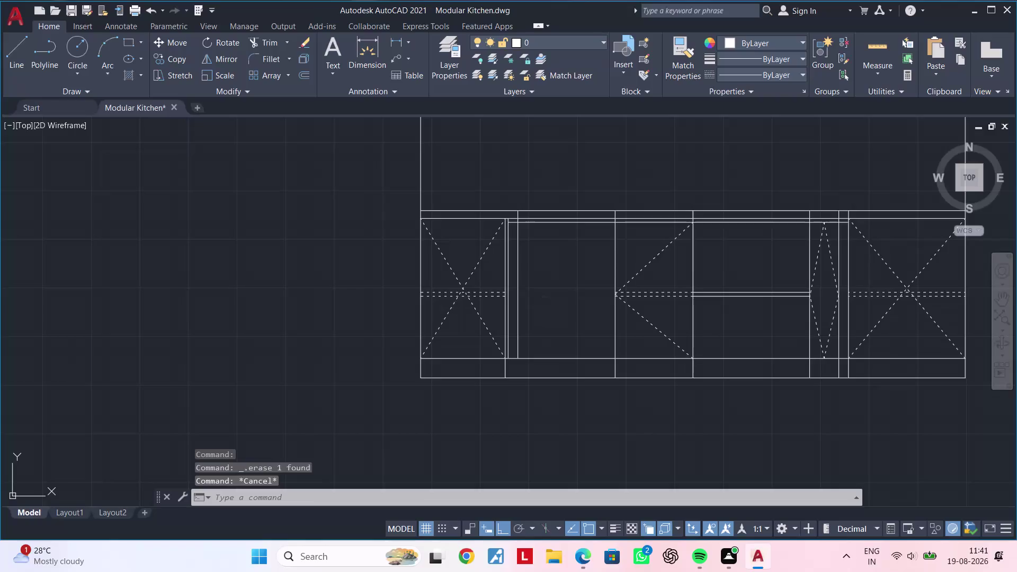
Start a new line with the L alias.
key(l)
key(space)
scroll(up, 3)
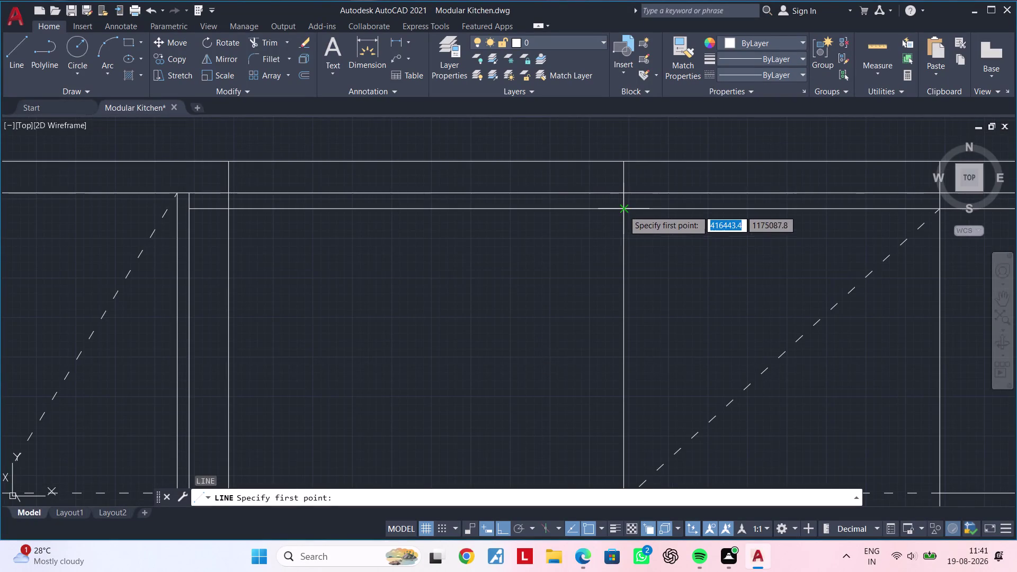
Draw a solid sideways V from the top corner to the left-edge midpoint to the bottom corner.
click(623, 209)
scroll(down, 3)
middle_drag(535, 282, 679, 118)
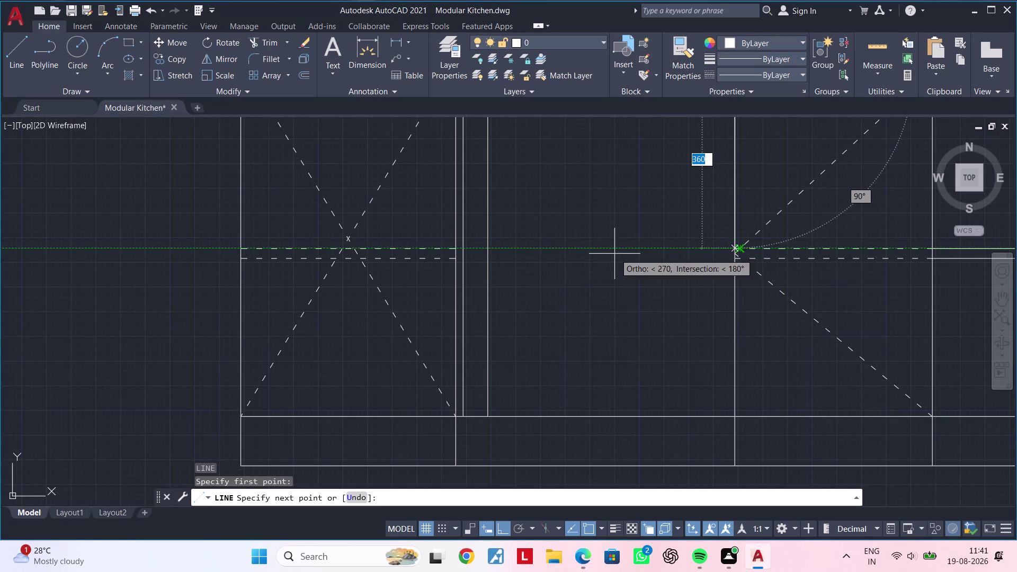
scroll(up, 3)
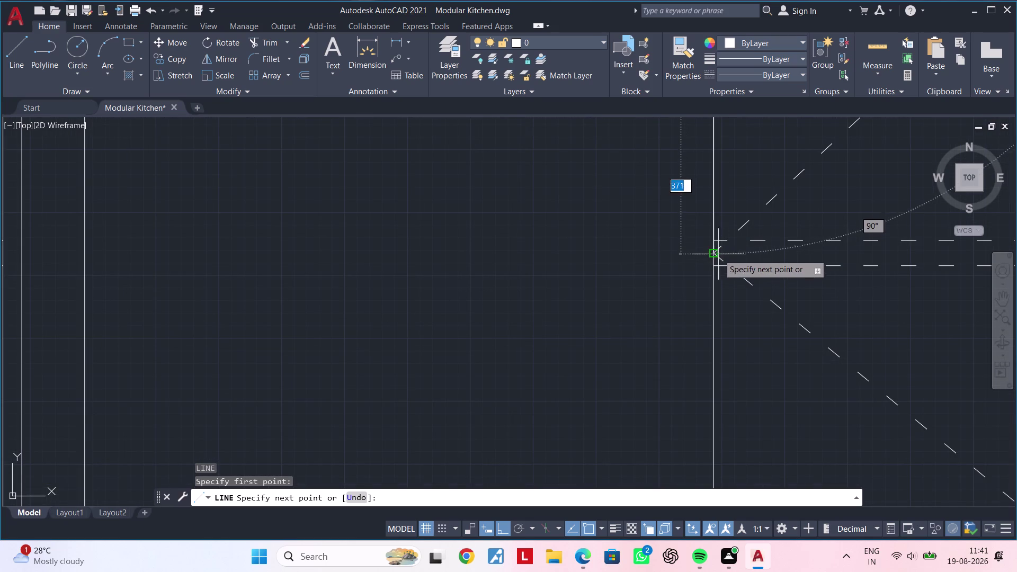
scroll(down, 3)
middle_drag(627, 253, 904, 224)
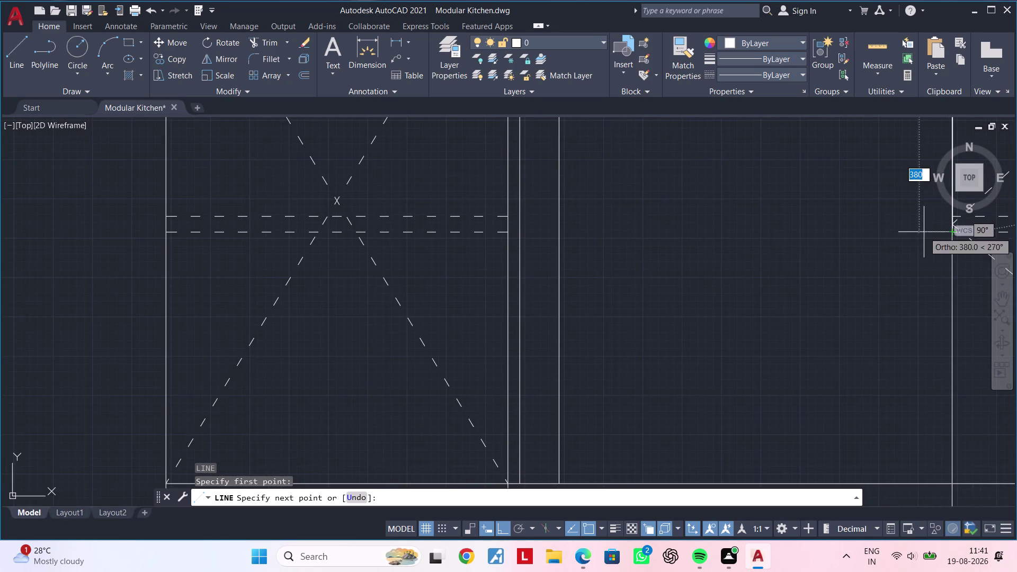
middle_drag(871, 232, 654, 232)
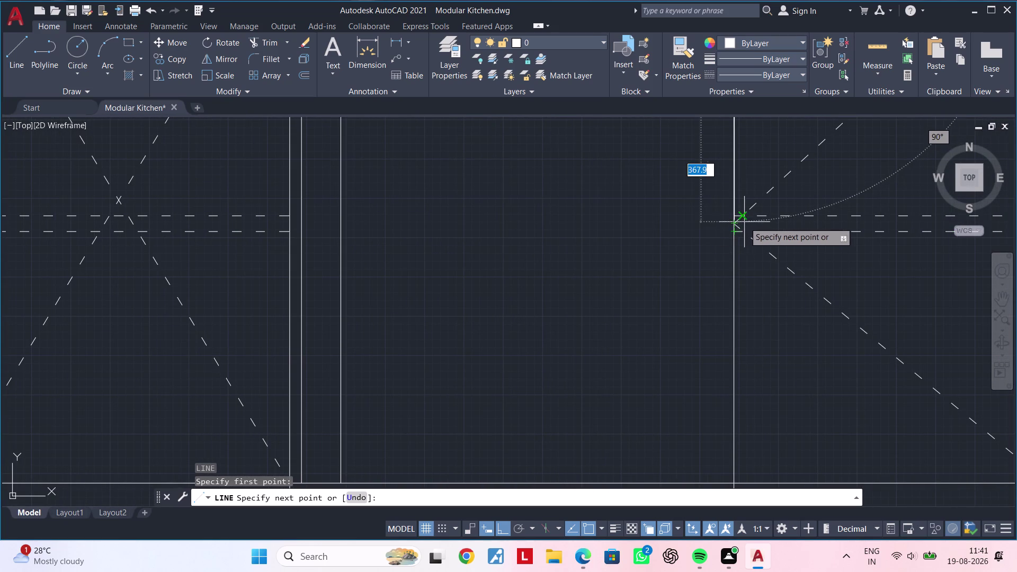
middle_drag(580, 225, 580, 224)
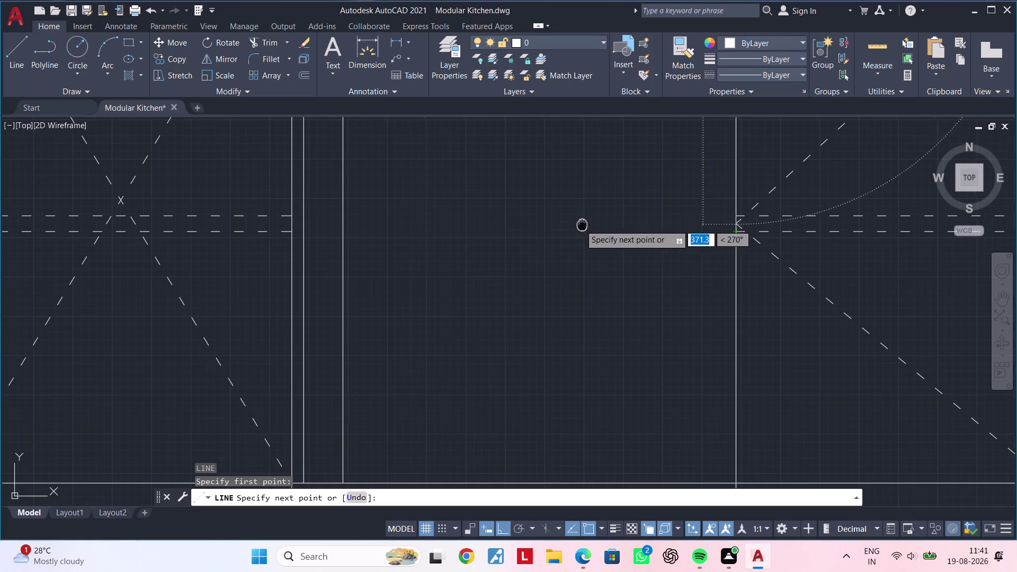
middle_drag(580, 224, 754, 217)
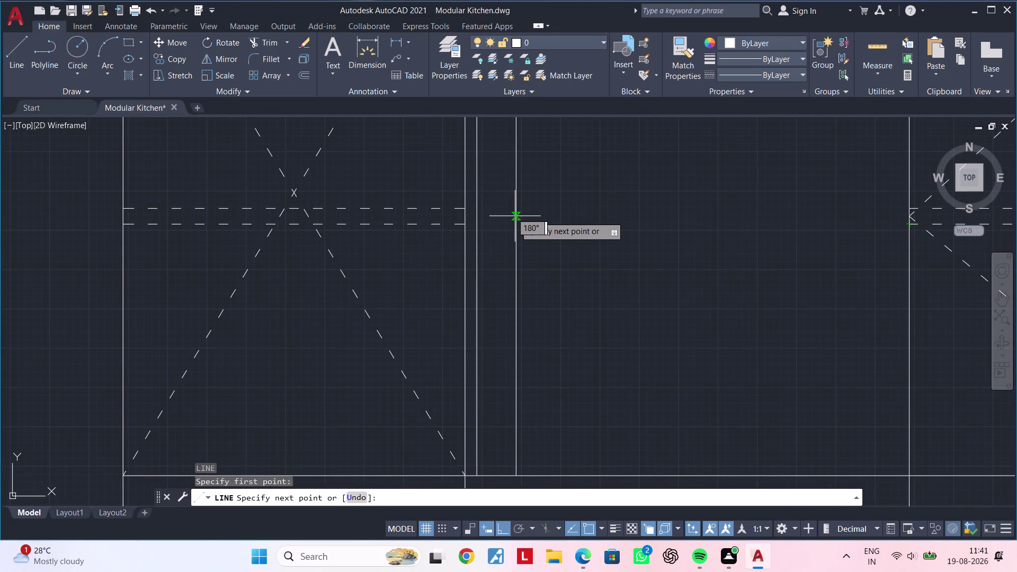
scroll(down, 3)
middle_drag(519, 216, 444, 212)
scroll(up, 3)
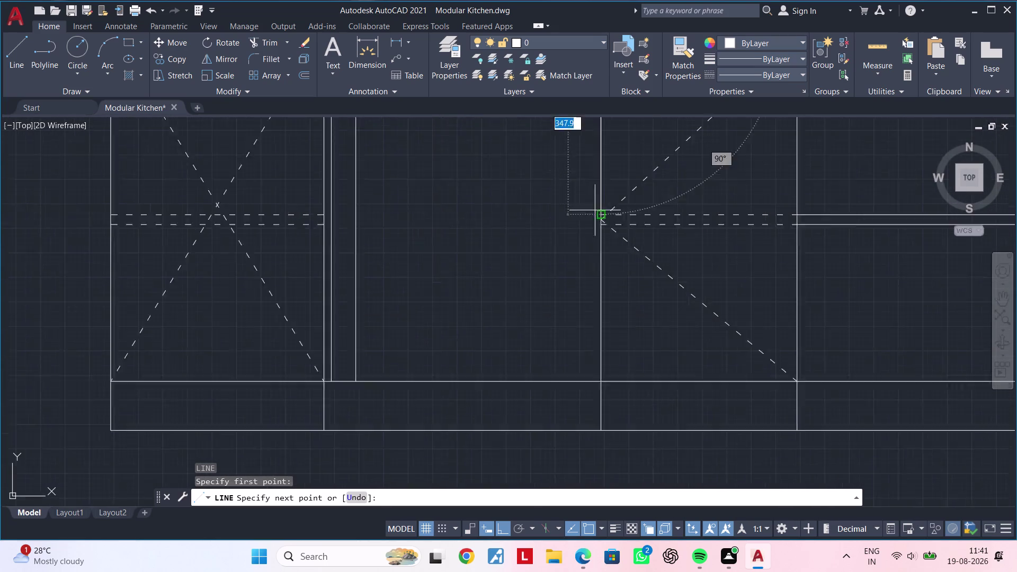
scroll(up, 3)
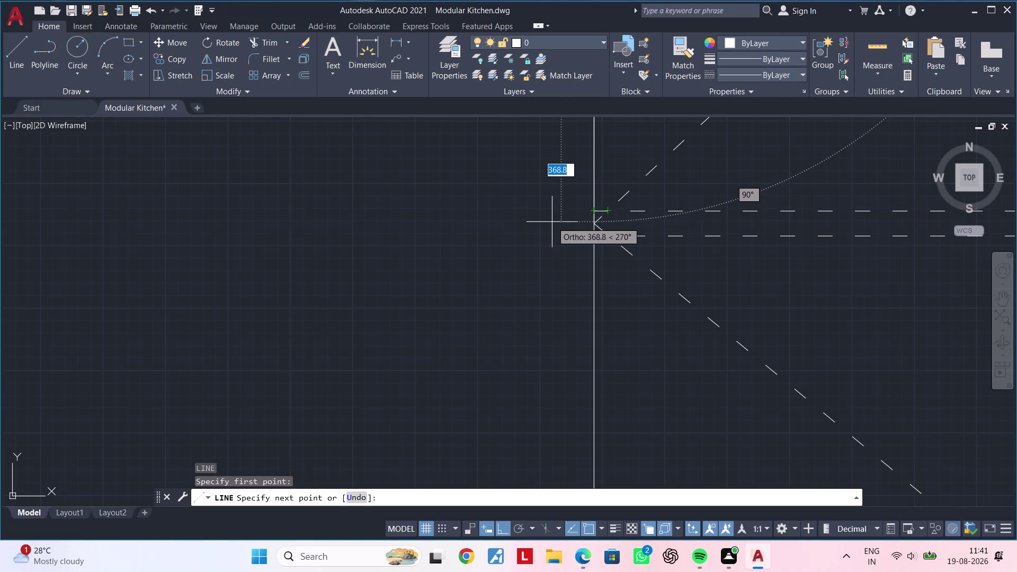
scroll(down, 3)
scroll(down, 3)
middle_drag(600, 223, 748, 219)
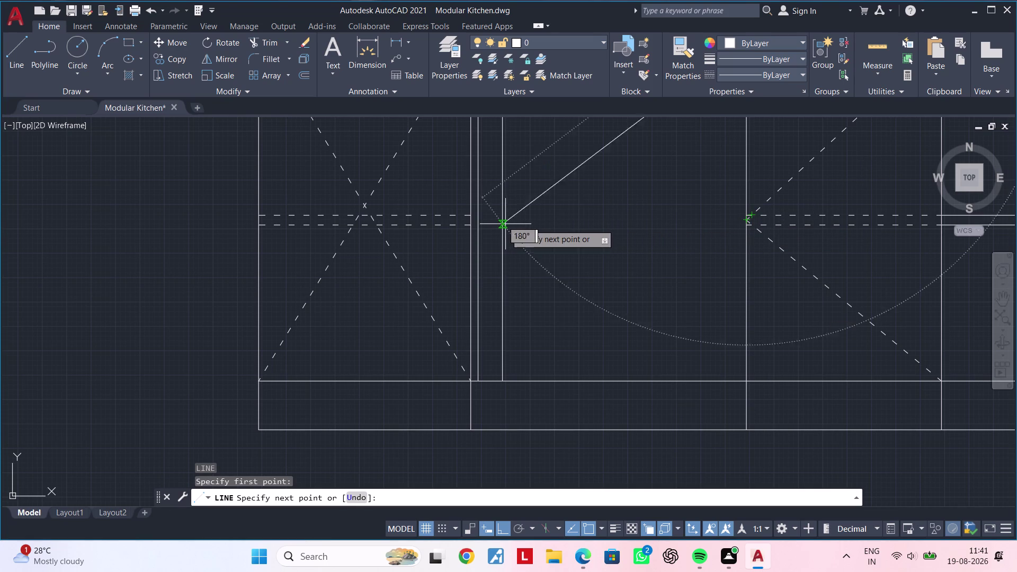
click(504, 222)
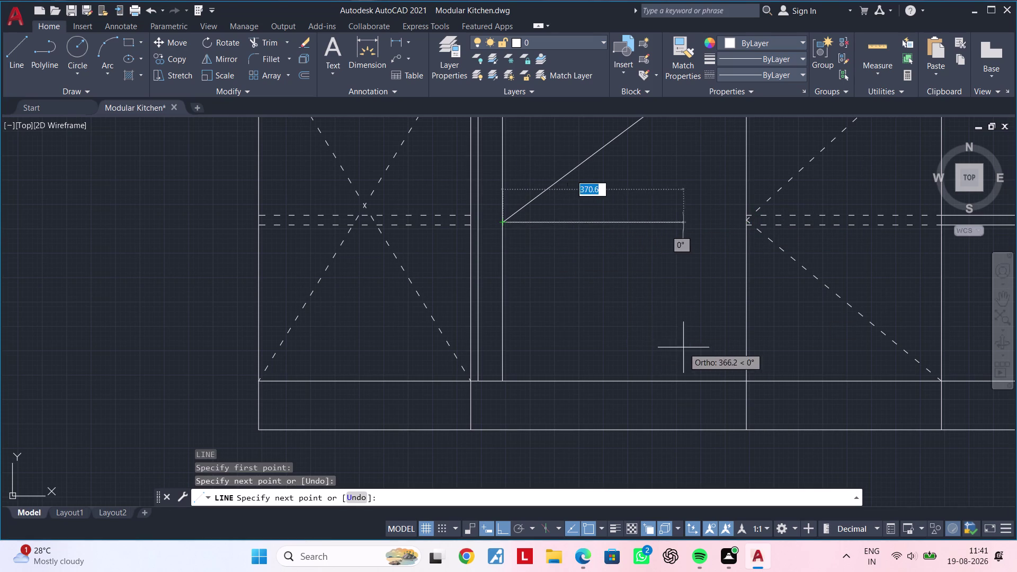
click(744, 382)
key(Escape)
scroll(down, 3)
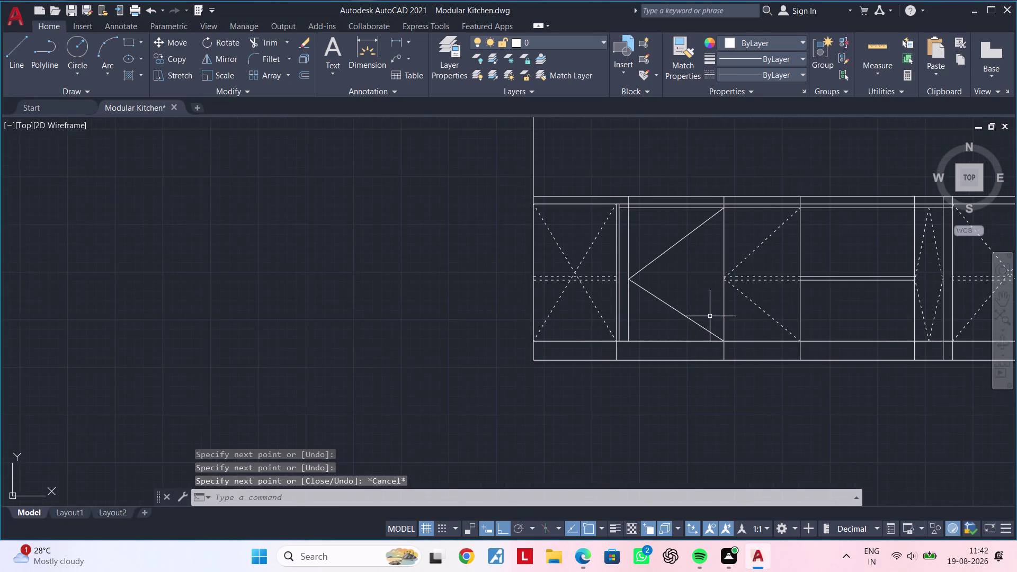
Pan over the neighbouring base cabinet door and cancel an accidental selection.
middle_drag(710, 317, 682, 323)
key(Escape)
click(645, 329)
drag(643, 322, 639, 300)
click(630, 249)
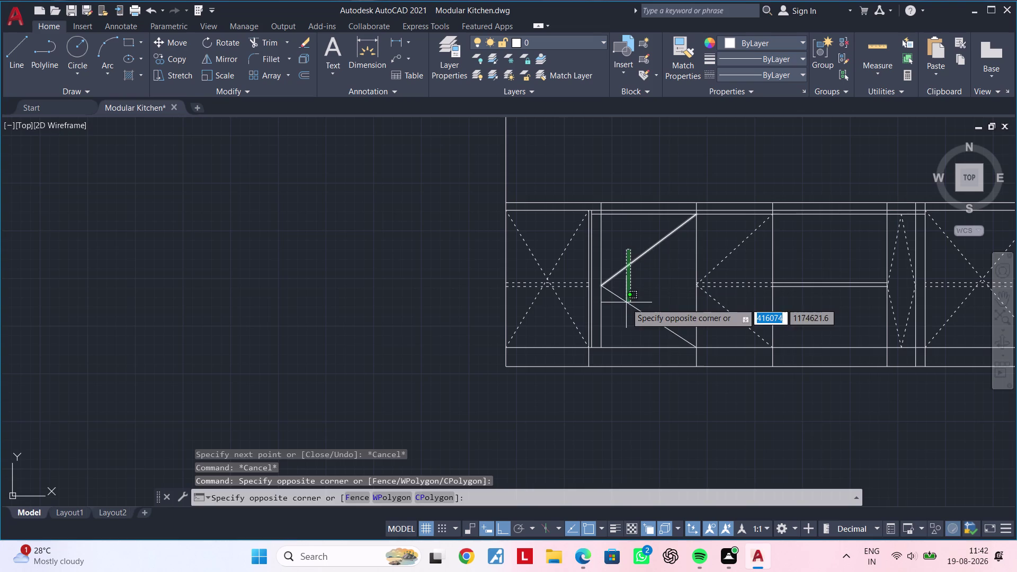
click(626, 304)
key(Escape)
key(Escape)
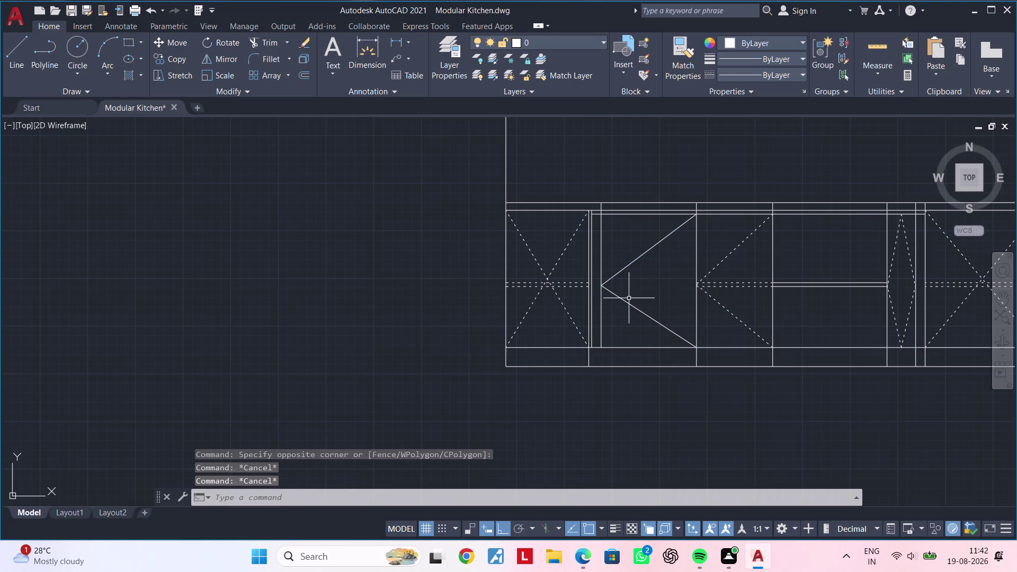
Use Match Properties (MA) to give the new solid V lines the dashed V's linetype.
key(Escape)
key(Escape)
key(m)
key(a)
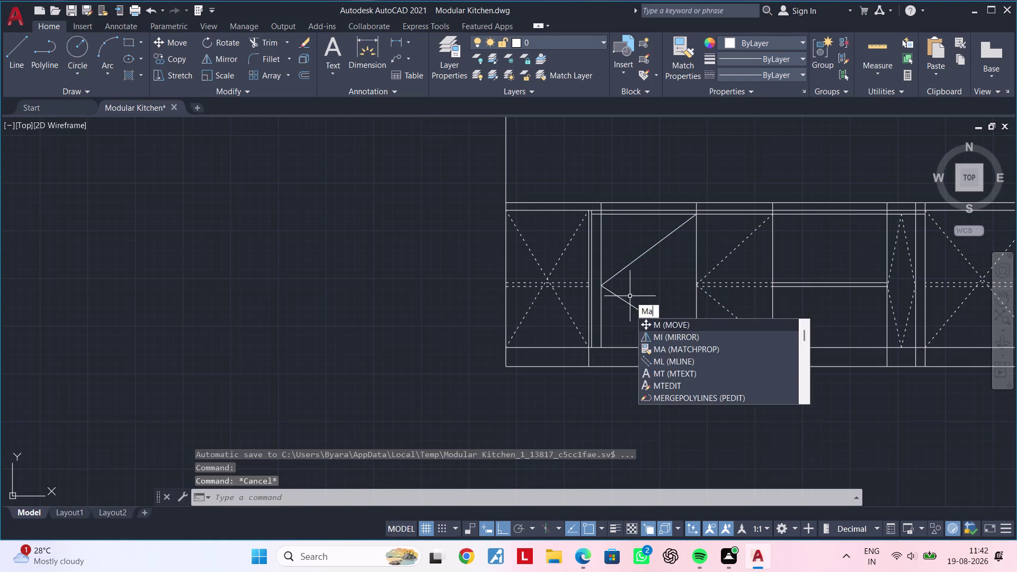
key(space)
click(728, 257)
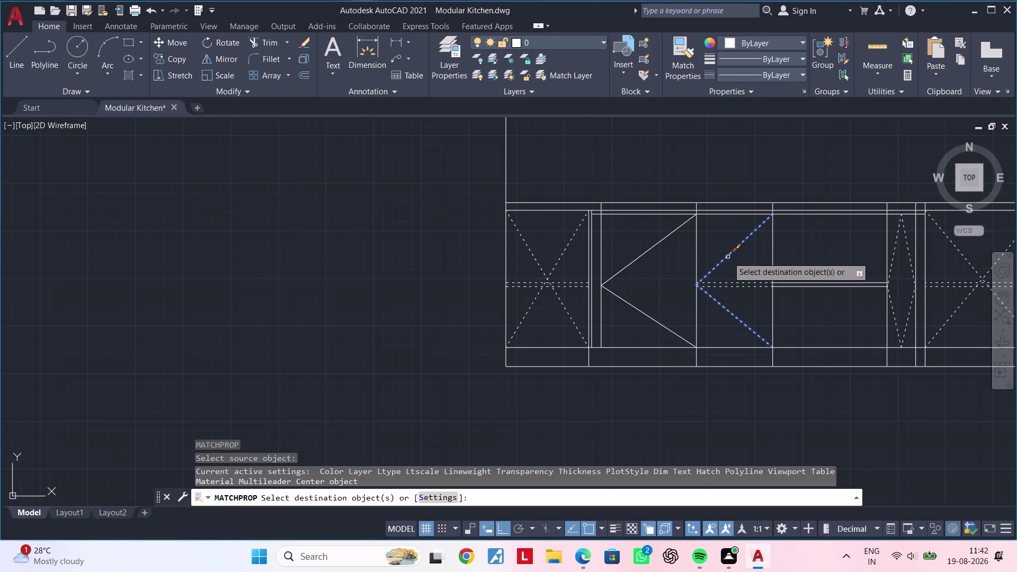
click(646, 315)
click(632, 254)
drag(634, 262, 633, 270)
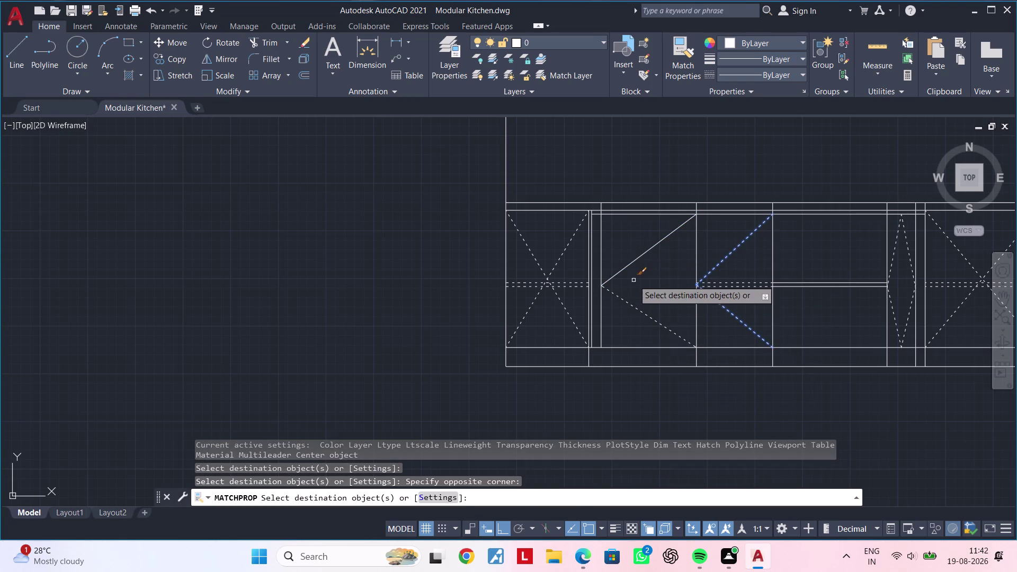
drag(630, 278, 627, 265)
click(622, 255)
key(Escape)
key(Escape)
Pan and zoom to the thin strip along the top of the base cabinets.
scroll(down, 3)
middle_drag(664, 270, 600, 253)
key(Escape)
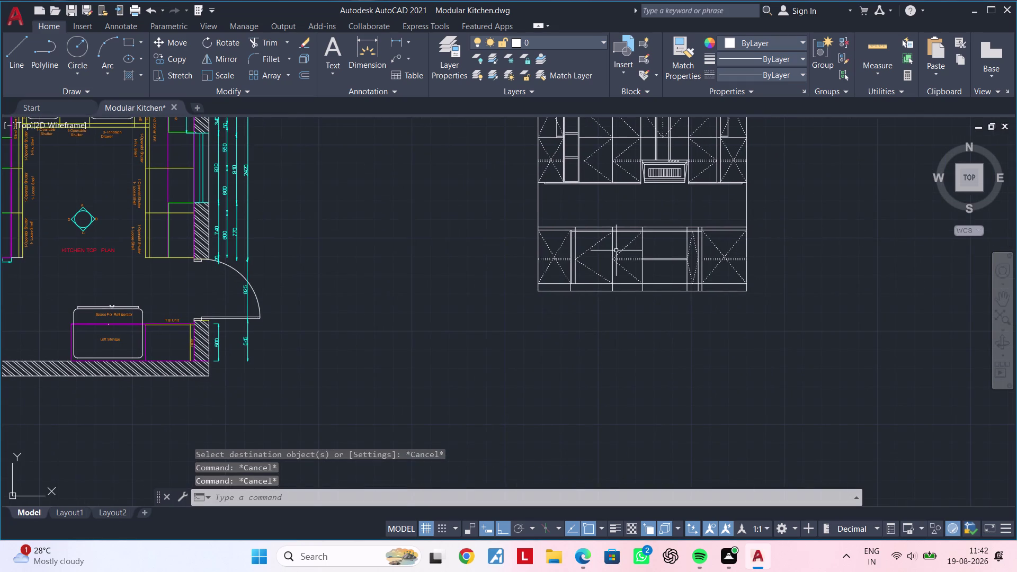
middle_drag(640, 278, 545, 263)
key(Escape)
key(Escape)
key(Escape)
key(Escape)
key(Escape)
key(Escape)
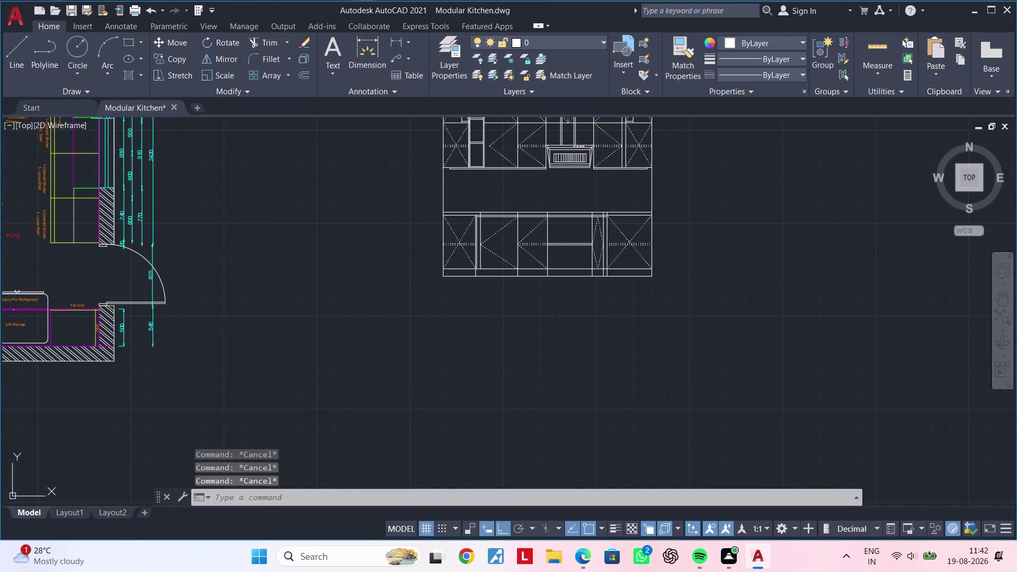
scroll(up, 3)
middle_drag(561, 259, 614, 365)
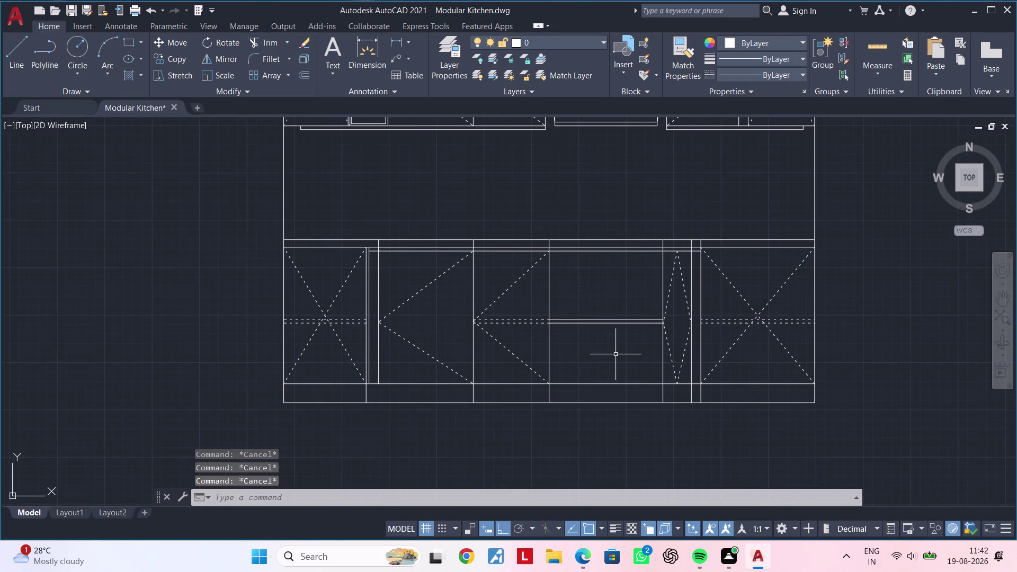
scroll(up, 3)
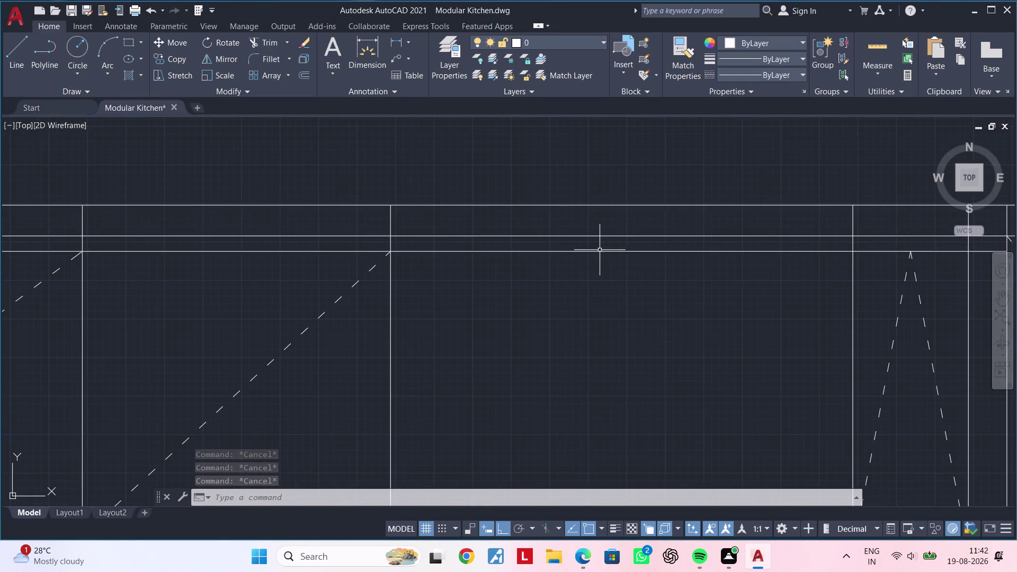
scroll(up, 3)
middle_drag(599, 247, 564, 255)
key(Escape)
key(Escape)
key(Escape)
key(Escape)
key(Escape)
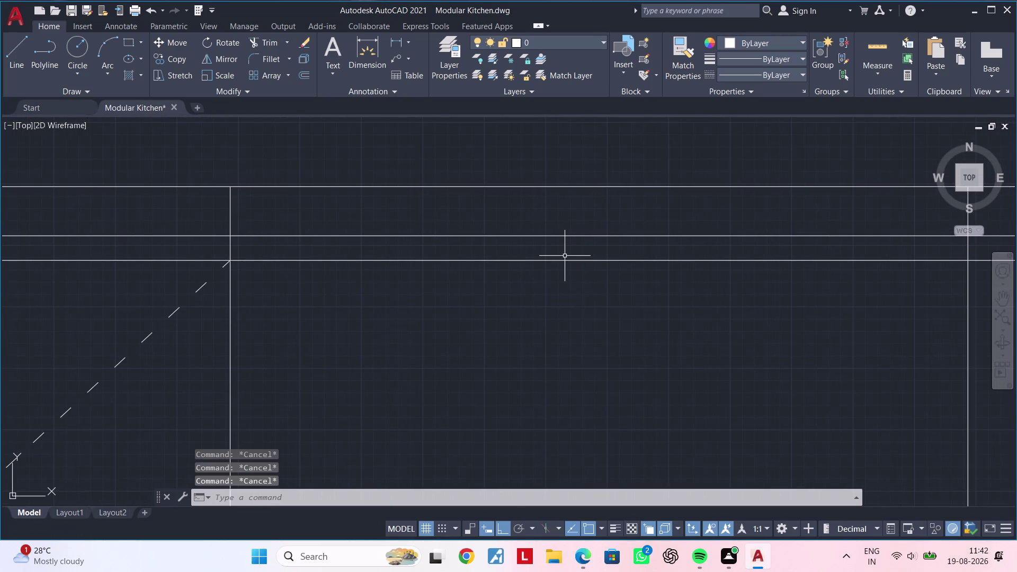
key(Escape)
Start a Solid hatch in magenta and fill the first strip section above the cabinets.
key(h)
key(space)
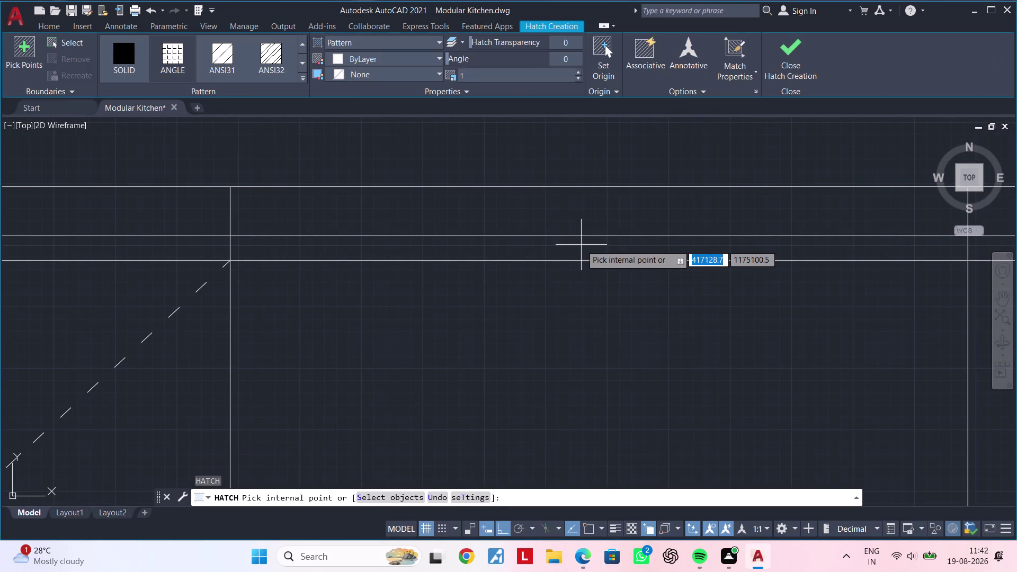
click(122, 47)
click(337, 57)
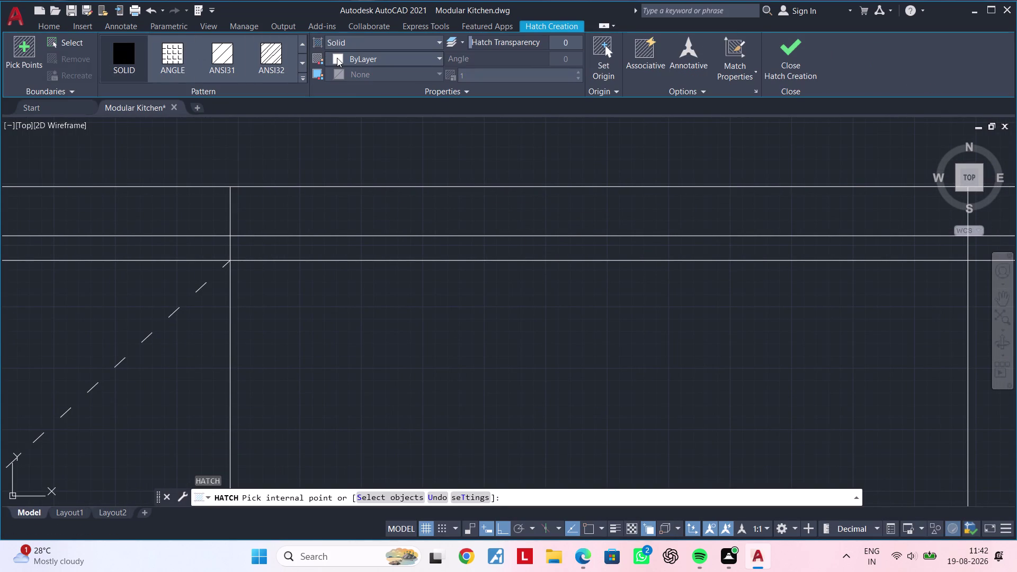
click(386, 155)
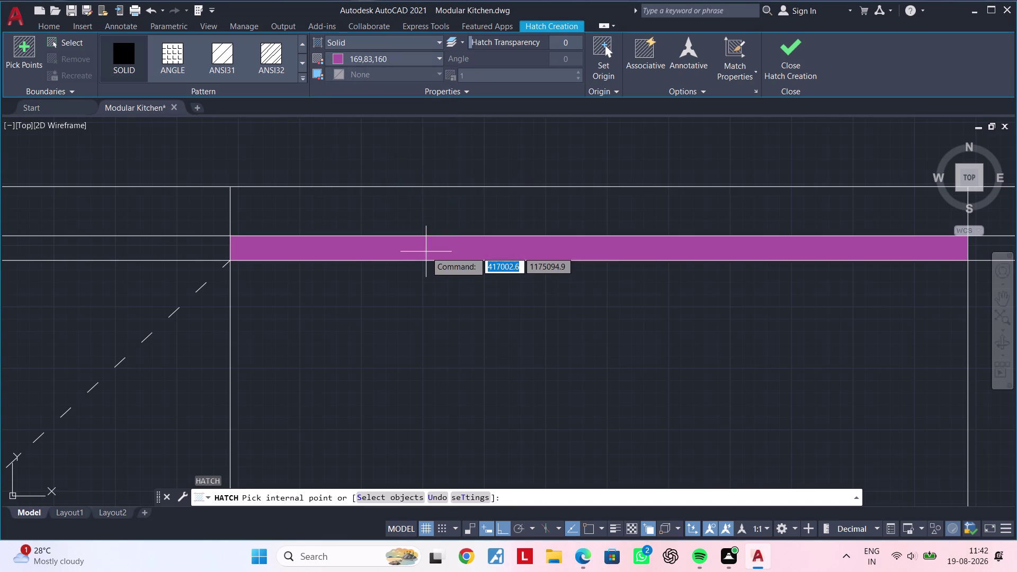
click(426, 252)
Add the remaining strip sections, including above the narrow cabinet, and finish the fill.
scroll(down, 3)
middle_drag(419, 277, 601, 269)
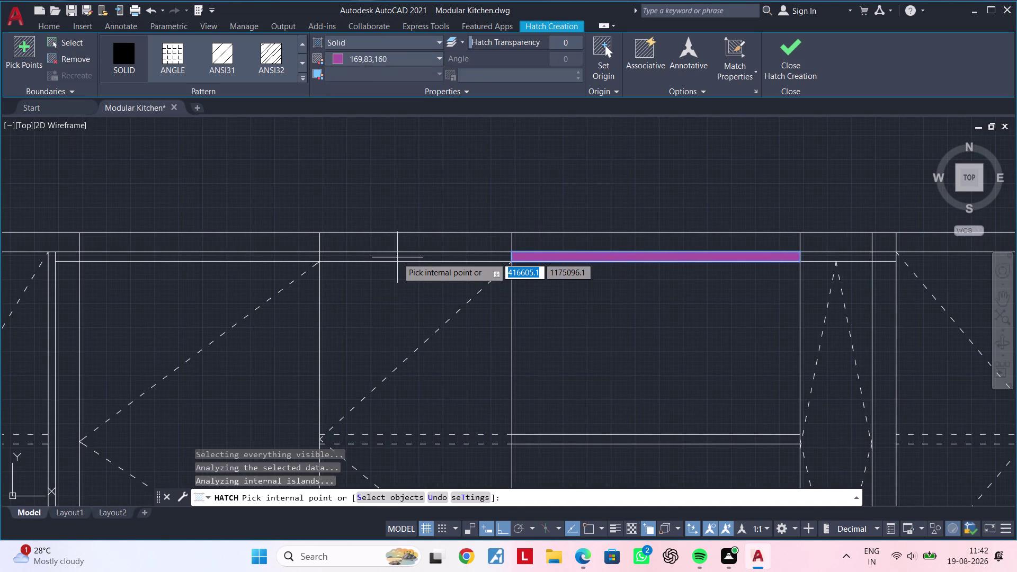
click(397, 257)
click(292, 255)
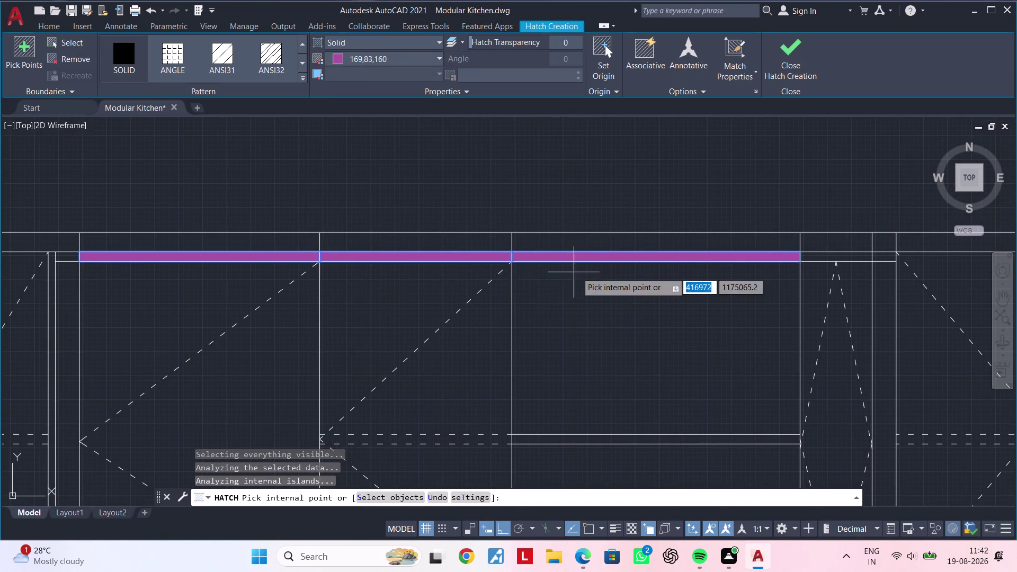
middle_drag(577, 273, 302, 279)
click(560, 264)
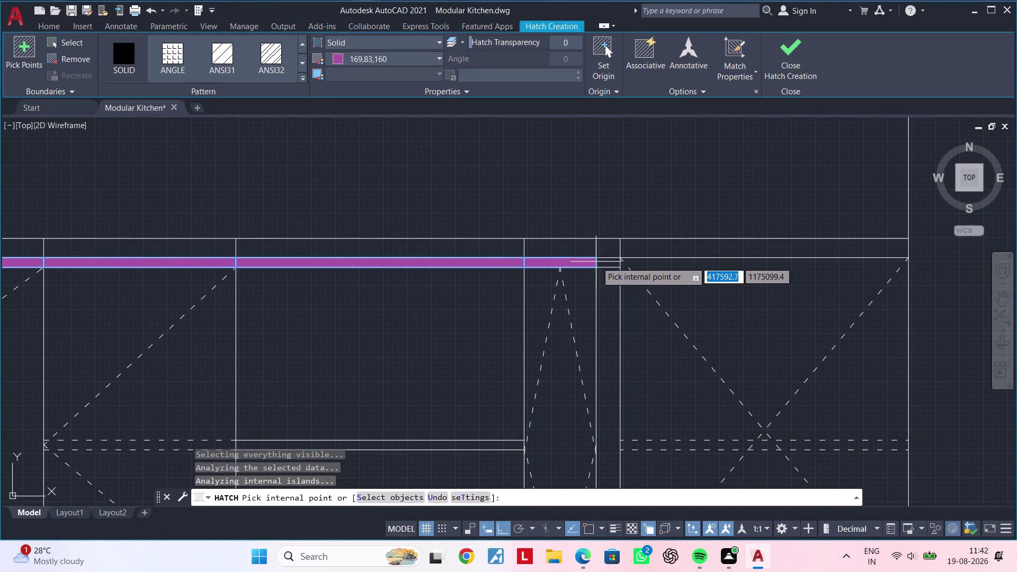
scroll(up, 3)
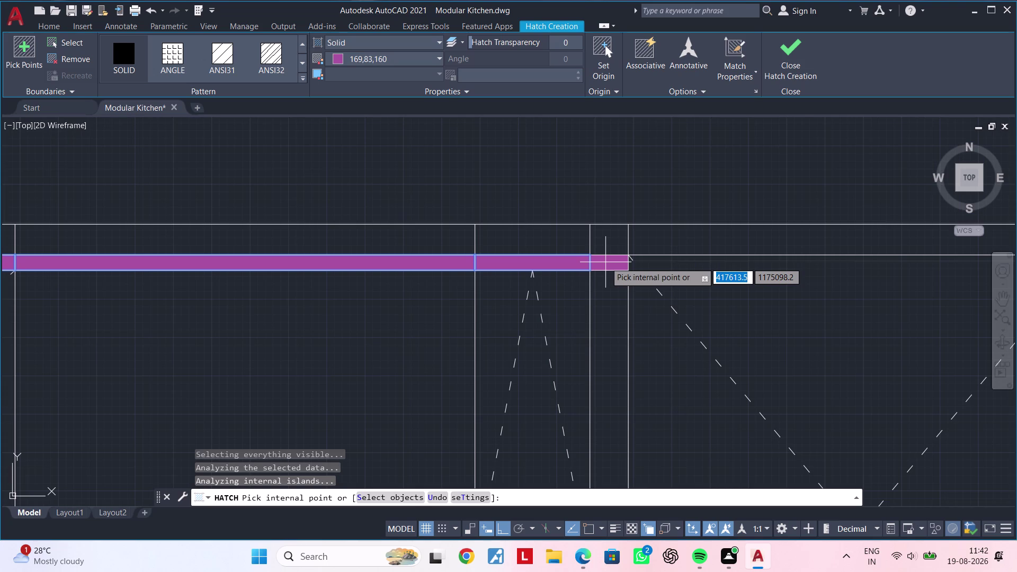
key(Escape)
key(Escape)
Erase the first two magenta fill pieces along the strip.
scroll(down, 3)
scroll(down, 3)
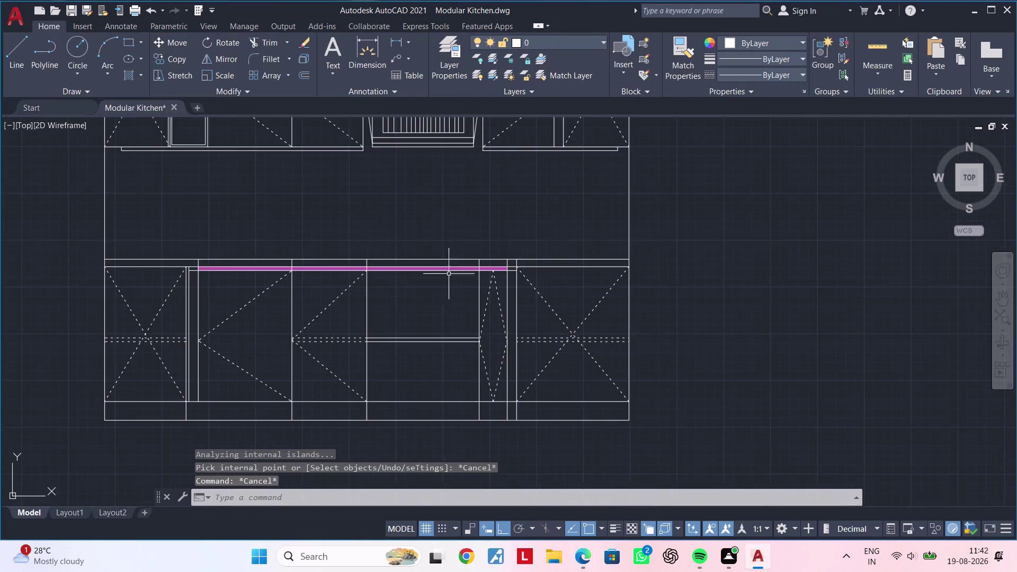
middle_drag(432, 276, 674, 268)
scroll(up, 3)
click(514, 246)
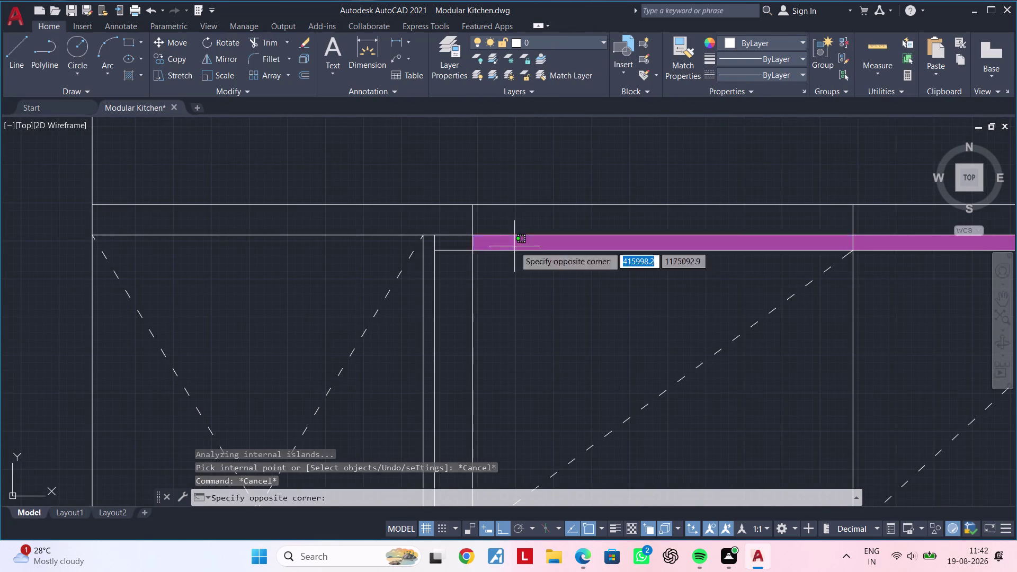
scroll(down, 3)
middle_drag(632, 256, 132, 259)
key(Delete)
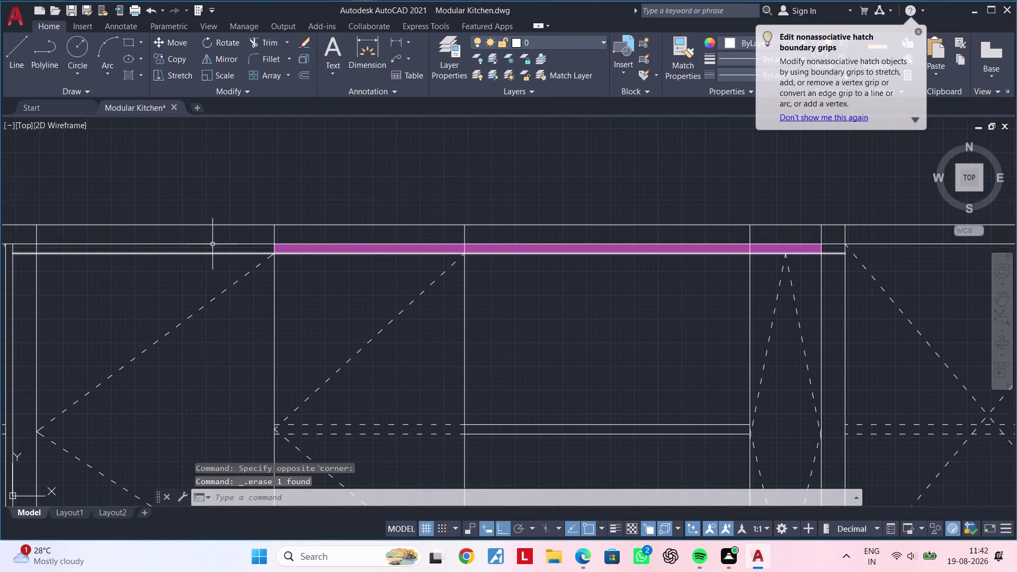
click(359, 249)
key(Delete)
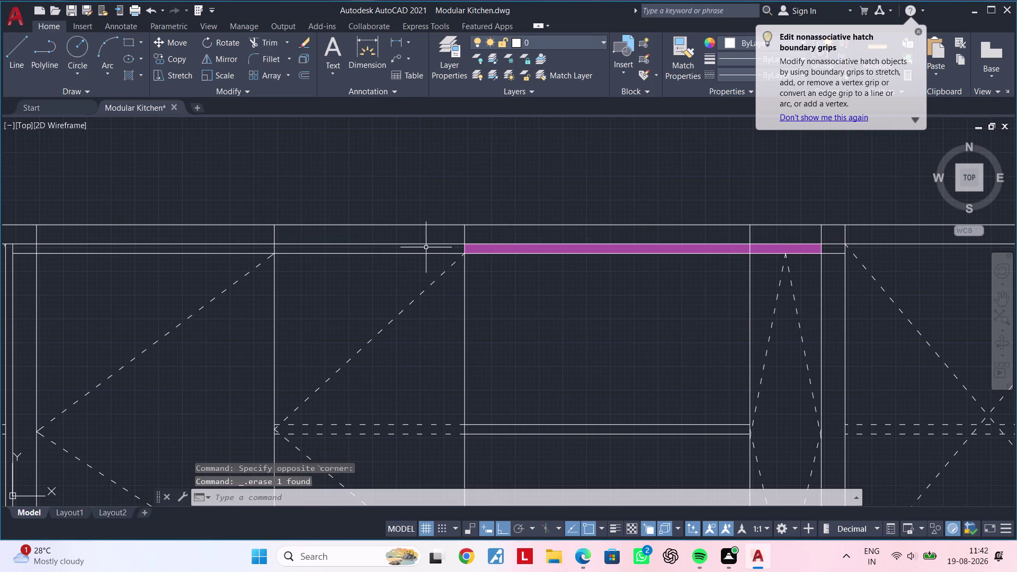
Erase the remaining fill pieces, including the one above the narrow cabinet.
click(499, 247)
key(Delete)
scroll(down, 3)
middle_drag(624, 290, 381, 291)
scroll(up, 3)
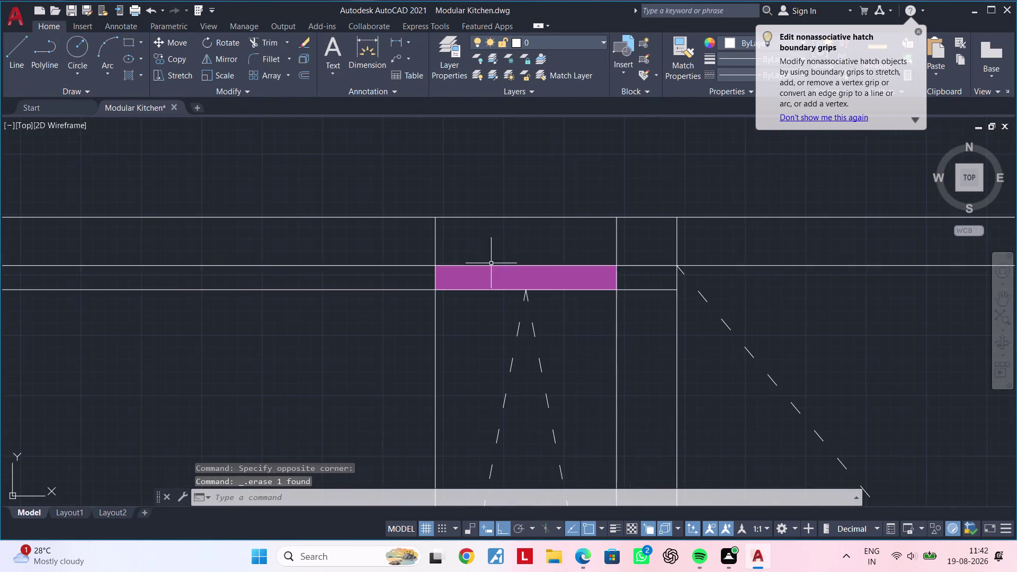
click(513, 275)
key(Delete)
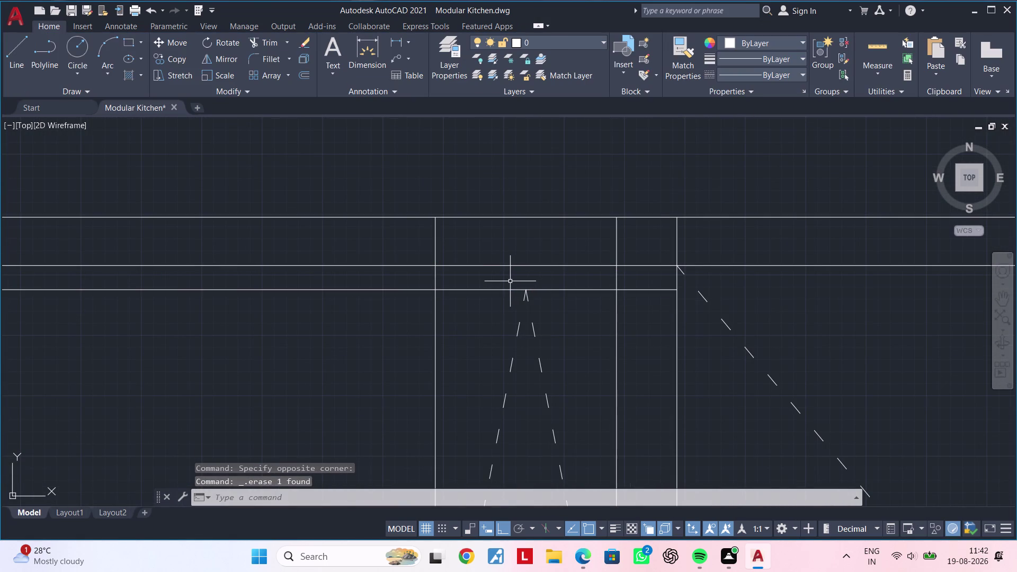
text(tr)
key(space)
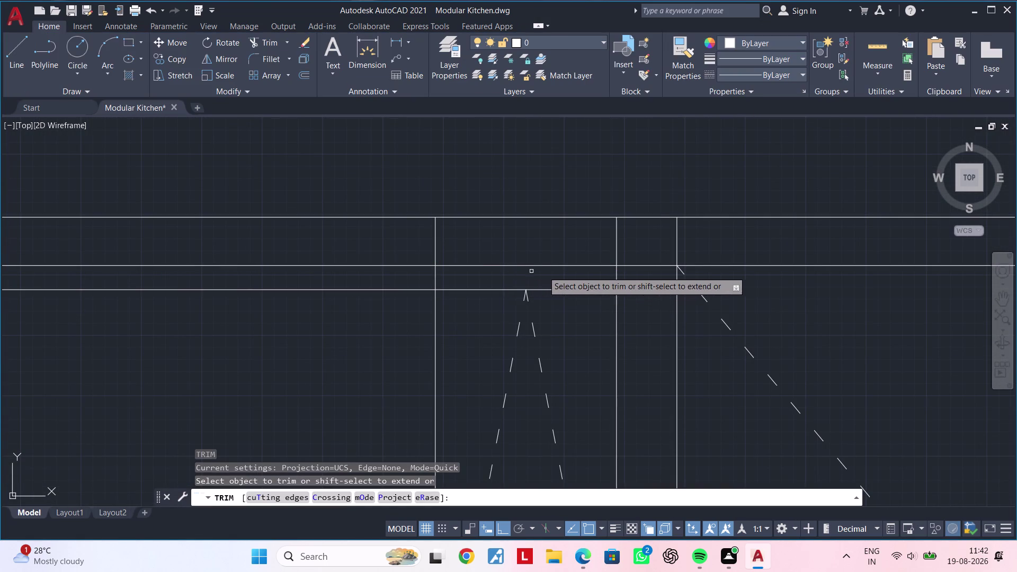
Trim the divider lines crossing the strip over the first several cabinets.
scroll(down, 3)
click(614, 278)
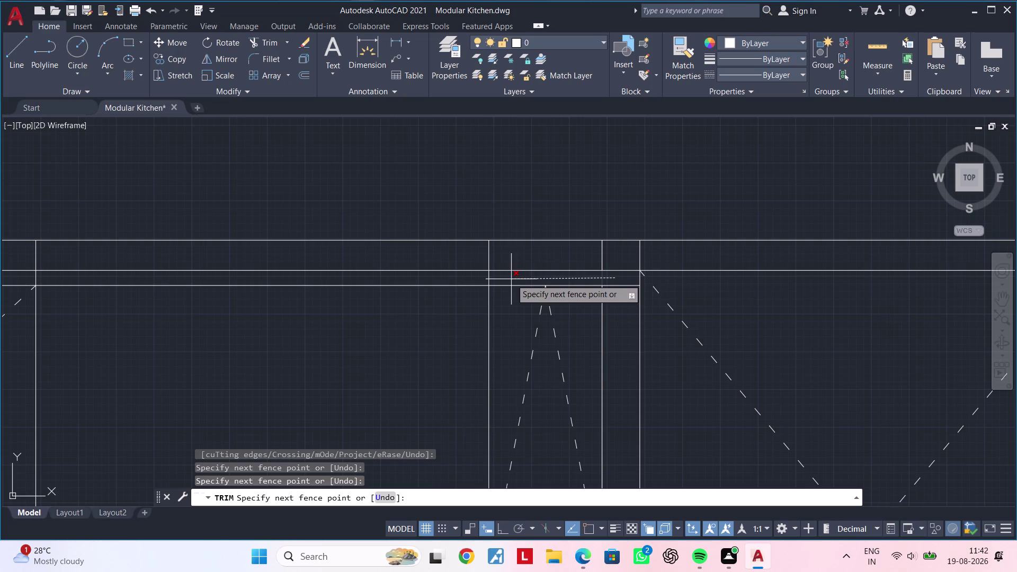
click(470, 279)
middle_drag(460, 279, 771, 243)
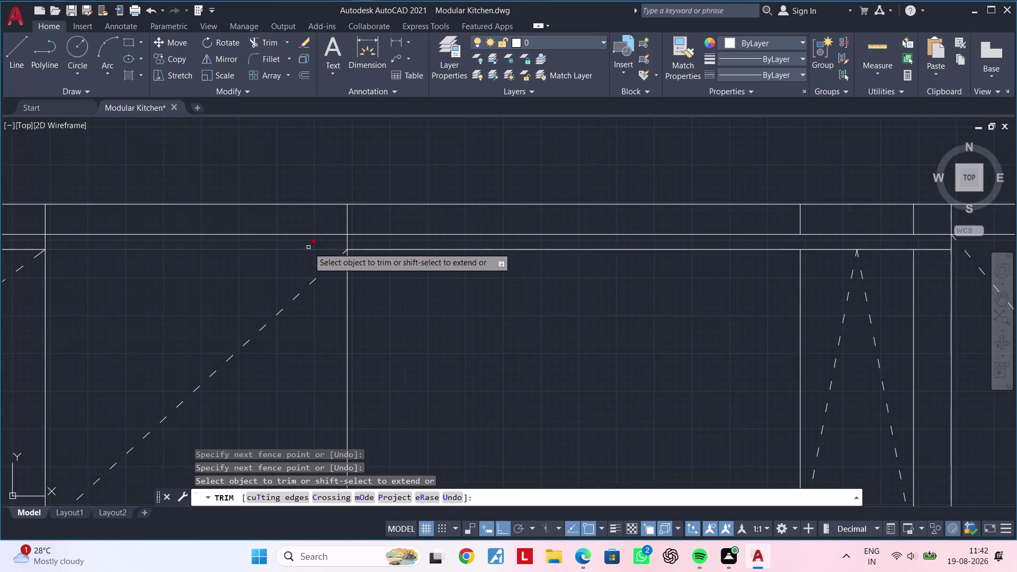
scroll(up, 3)
drag(341, 248, 332, 248)
click(273, 242)
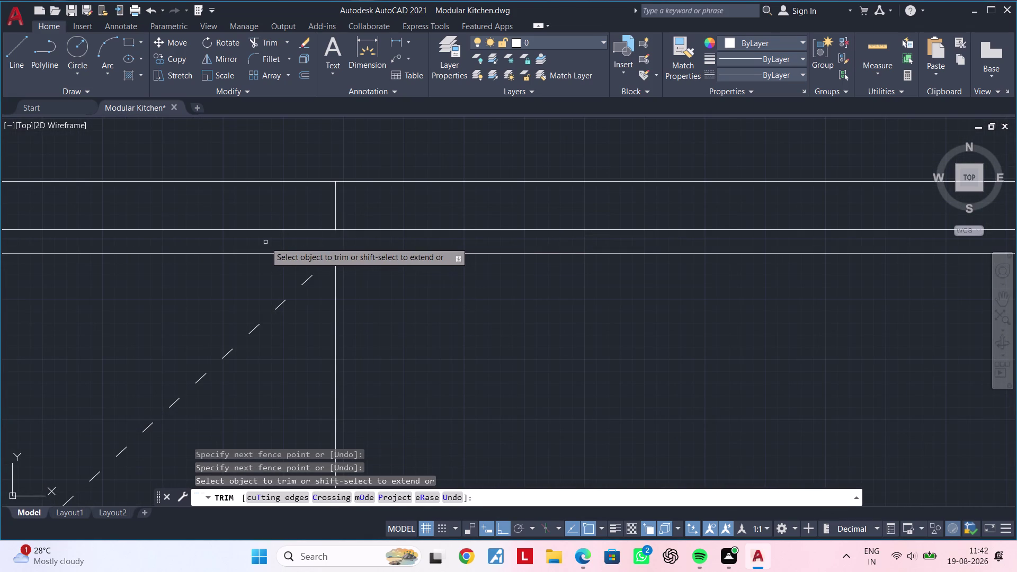
middle_drag(276, 242, 835, 204)
drag(415, 205, 405, 205)
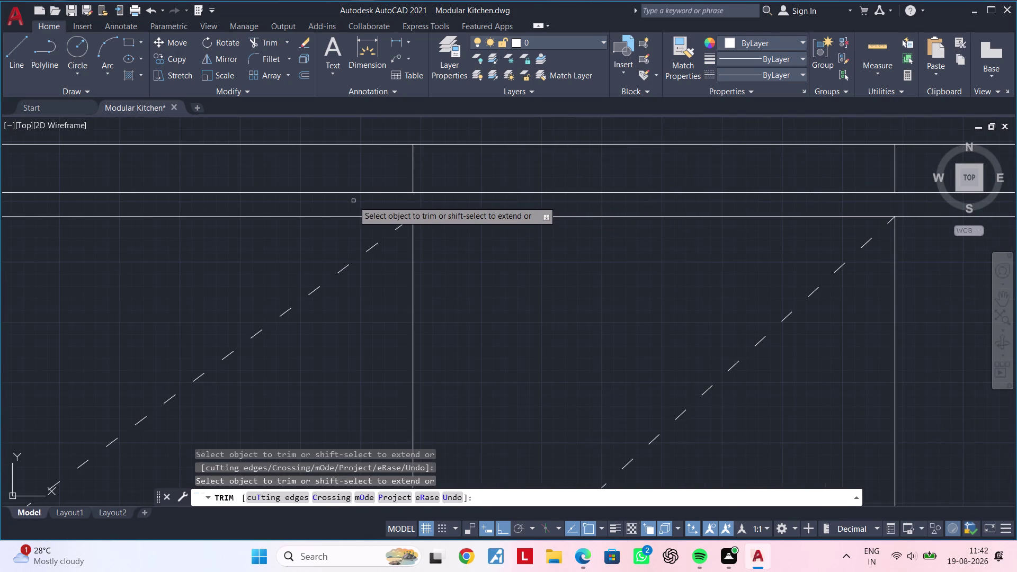
scroll(down, 3)
middle_drag(344, 205, 596, 206)
scroll(up, 3)
click(393, 196)
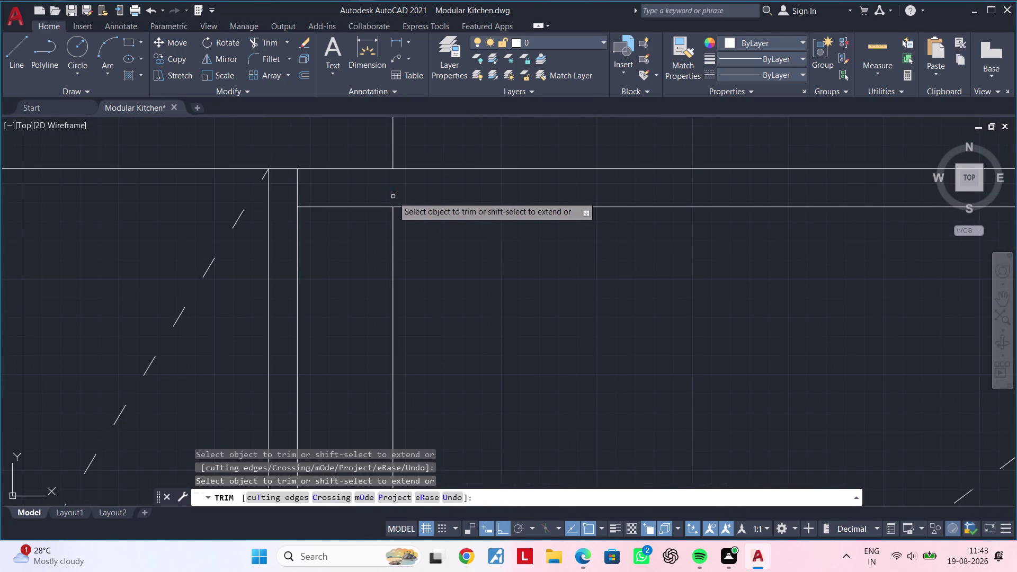
key(Escape)
Fence-trim the remaining divider lines along the rest of the strip.
scroll(down, 3)
middle_drag(405, 168, 157, 202)
scroll(up, 3)
key(space)
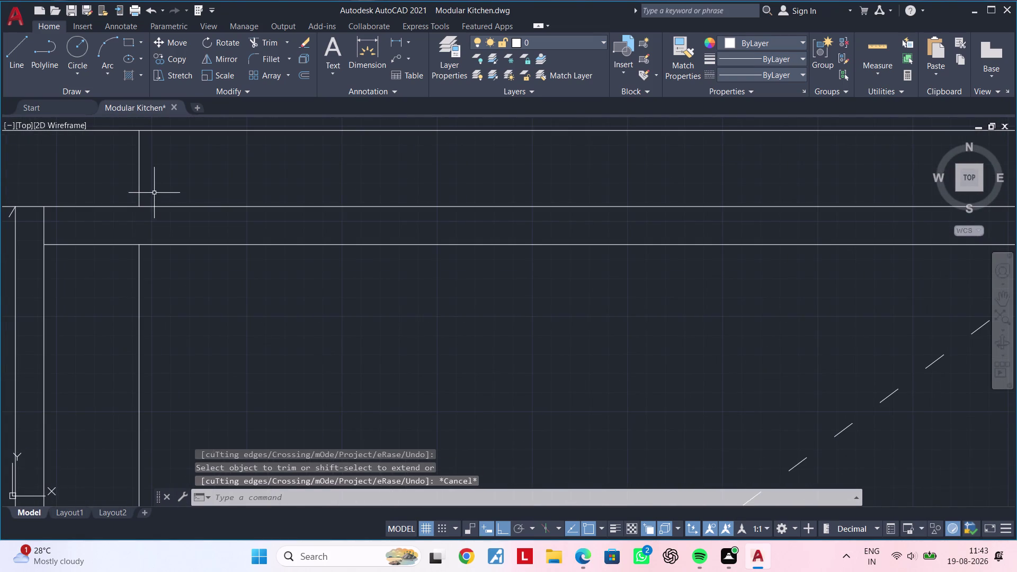
drag(124, 179, 130, 176)
scroll(down, 3)
middle_drag(435, 170, 91, 175)
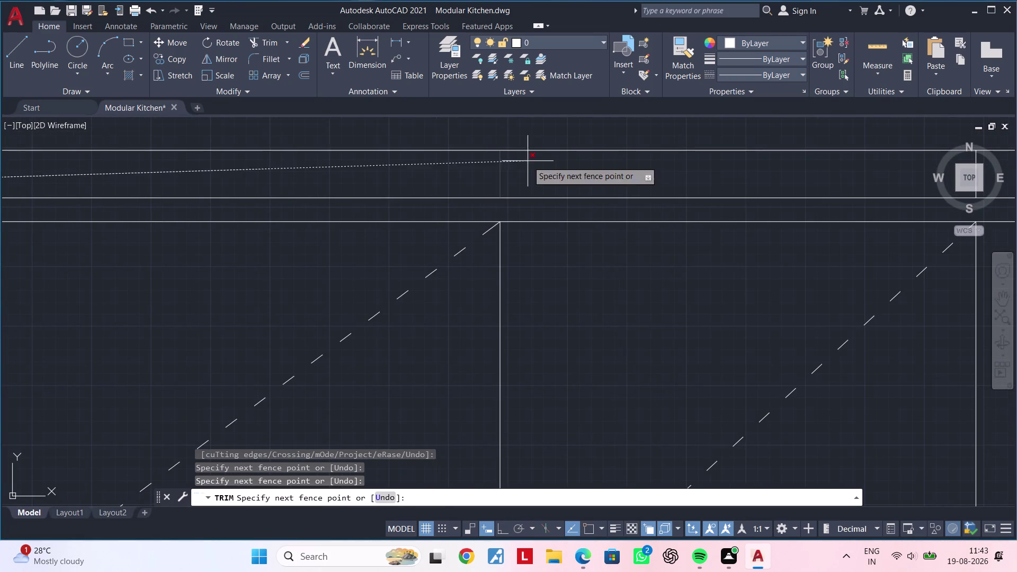
middle_drag(627, 169, 46, 210)
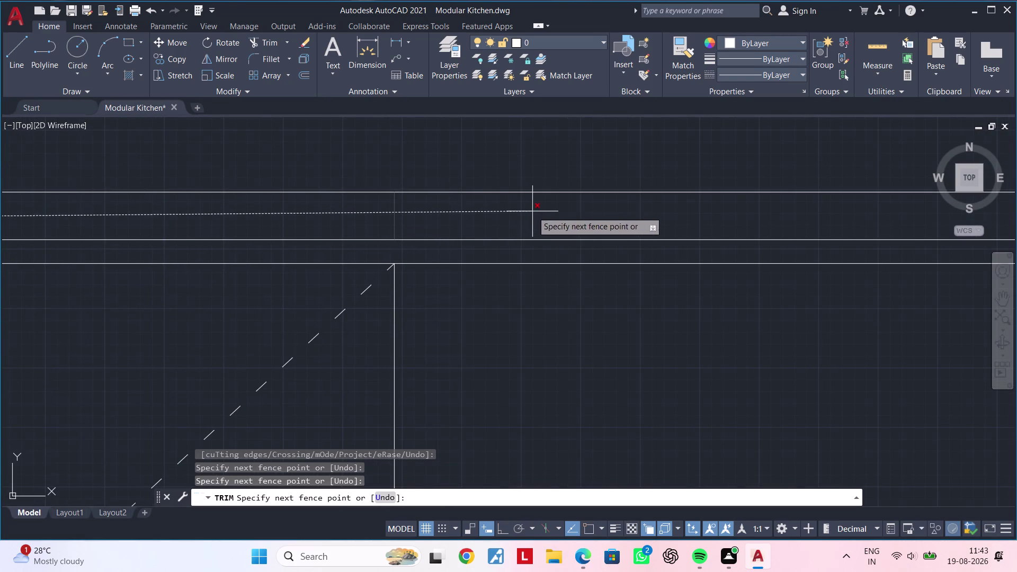
middle_drag(534, 213, 18, 222)
middle_drag(668, 223, 555, 232)
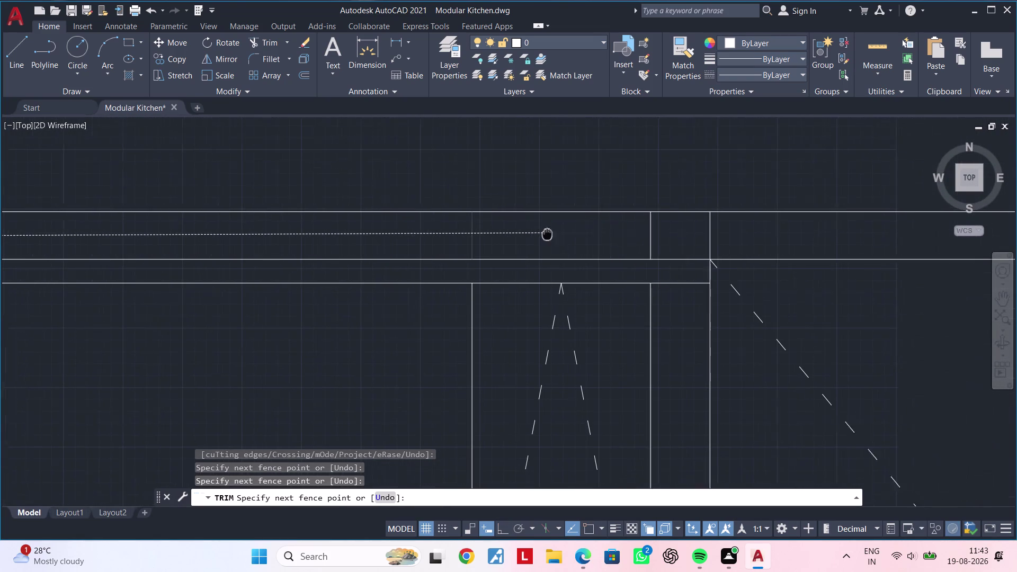
middle_drag(555, 232, 541, 233)
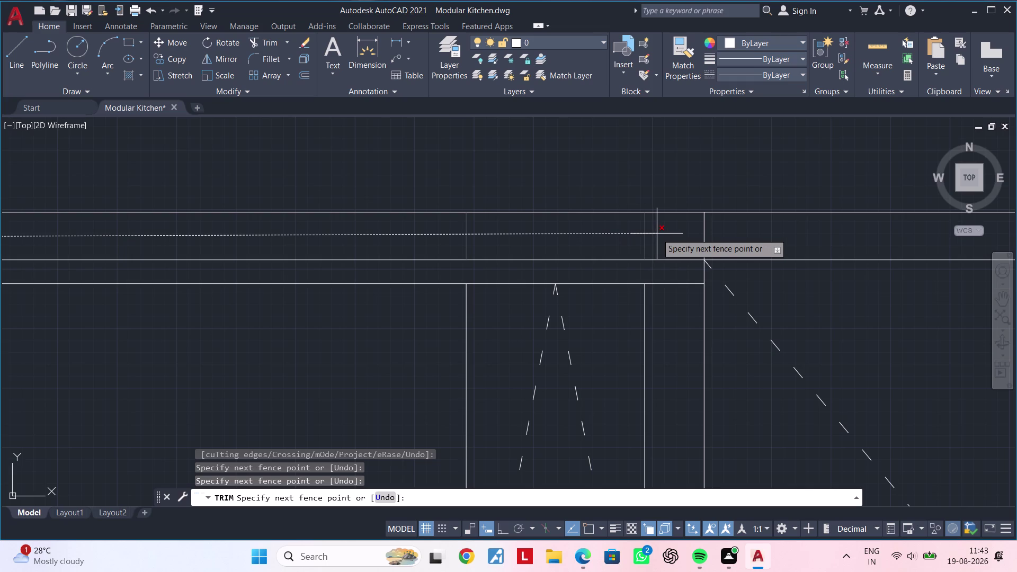
middle_drag(657, 233, 499, 239)
double_click(587, 237)
scroll(down, 3)
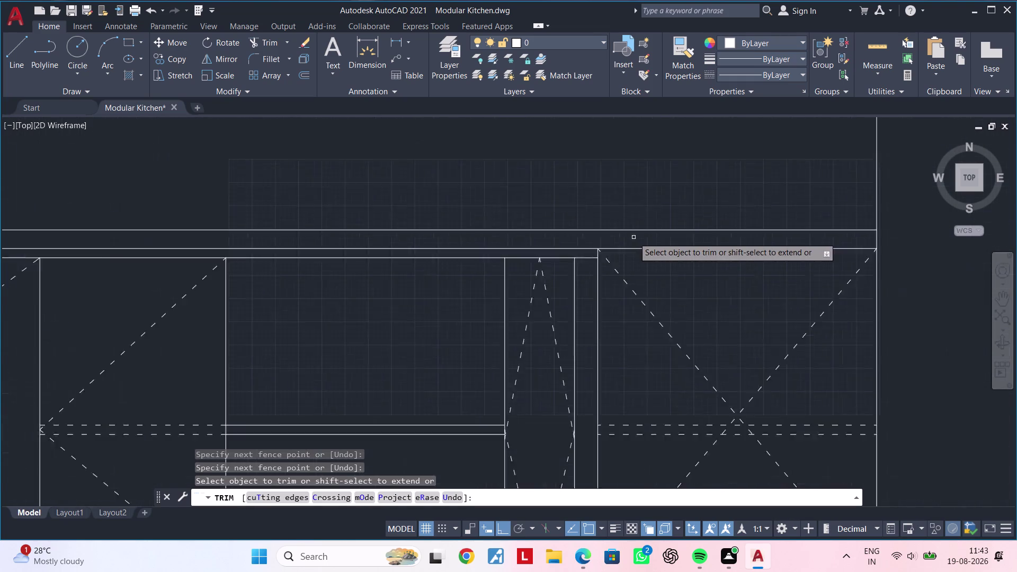
scroll(down, 3)
key(Escape)
Hatch the cleaned-up strip above the base cabinets in solid magenta.
key(Escape)
middle_drag(339, 250, 422, 242)
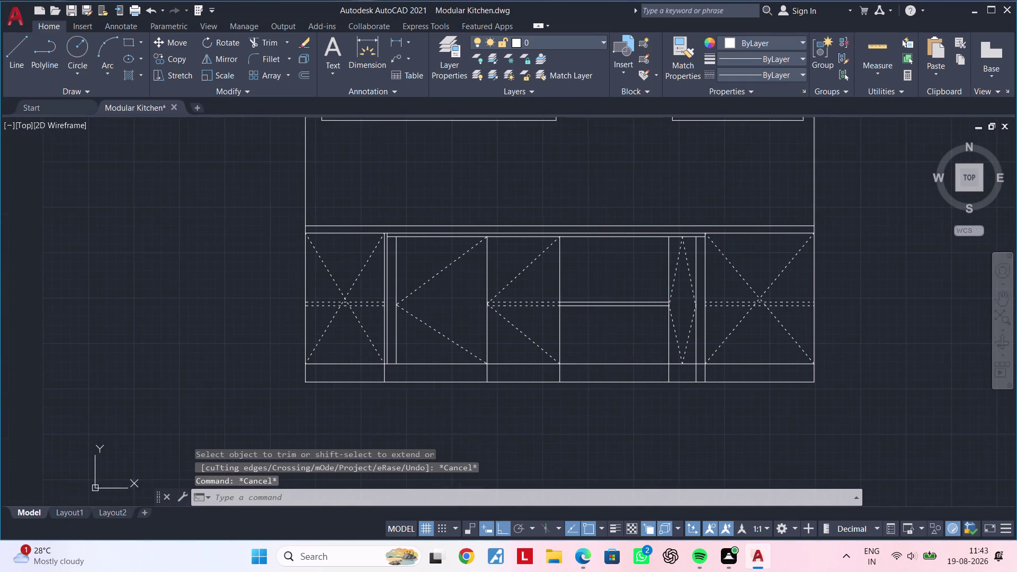
scroll(up, 3)
text(h)
key(space)
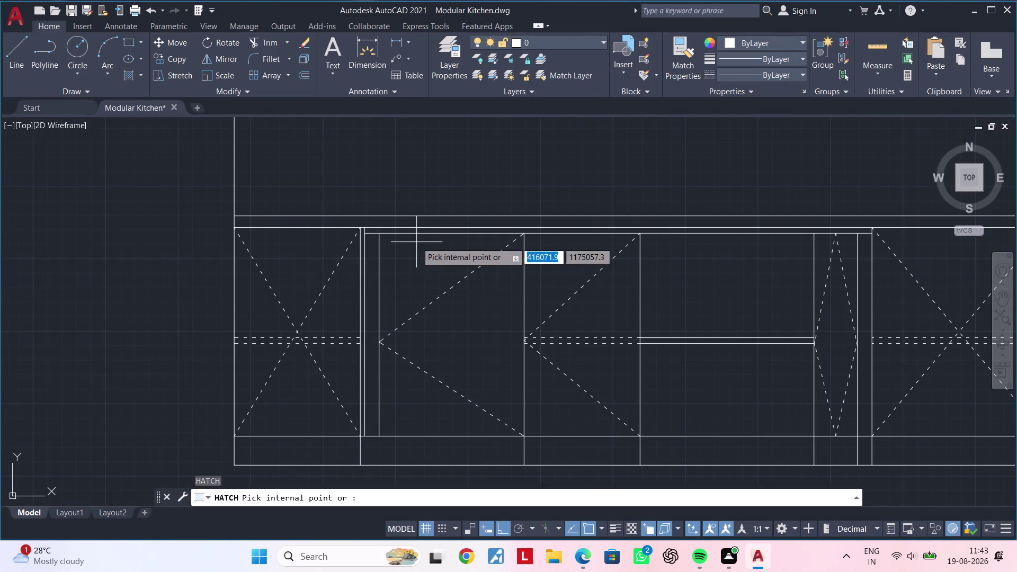
scroll(up, 3)
click(380, 224)
scroll(down, 3)
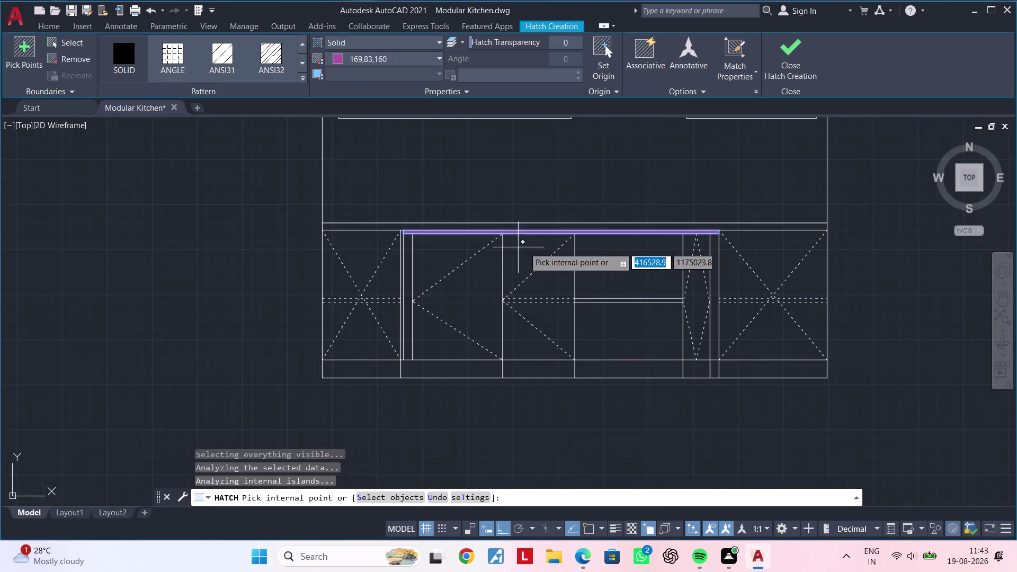
middle_drag(598, 249, 450, 253)
key(Escape)
key(Escape)
key(Escape)
key(Escape)
key(Escape)
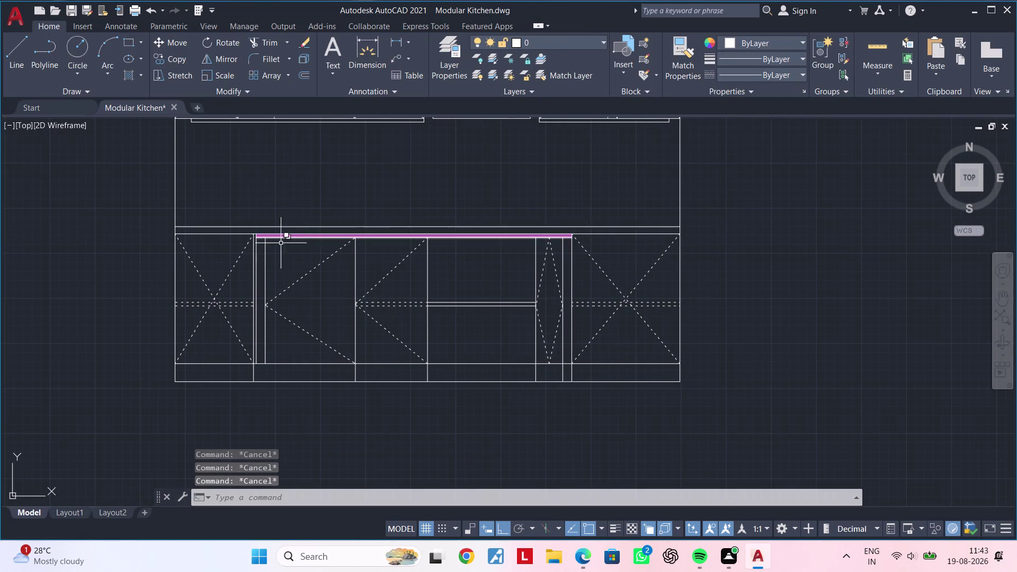
Fill the middle bay's drawer handle strip with solid magenta 169,83,160.
scroll(up, 3)
scroll(down, 3)
middle_drag(349, 232, 327, 239)
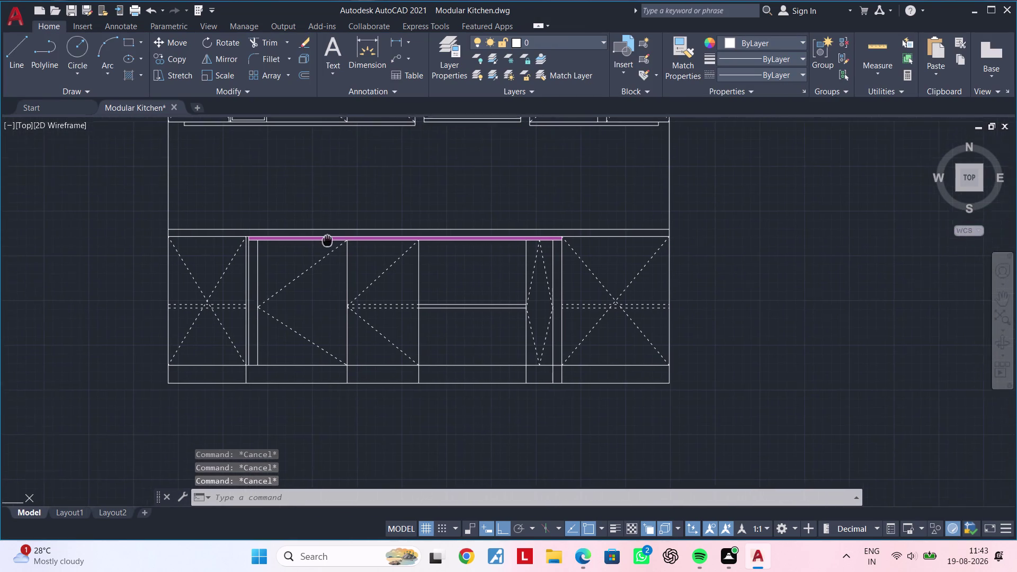
middle_drag(327, 240, 369, 220)
key(Escape)
key(Escape)
key(Escape)
key(Escape)
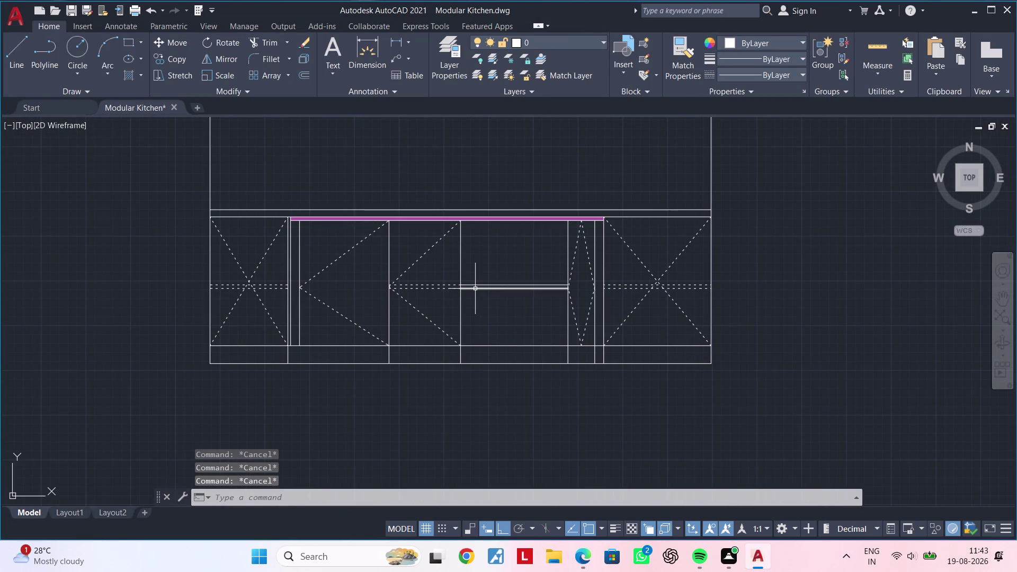
key(space)
scroll(up, 3)
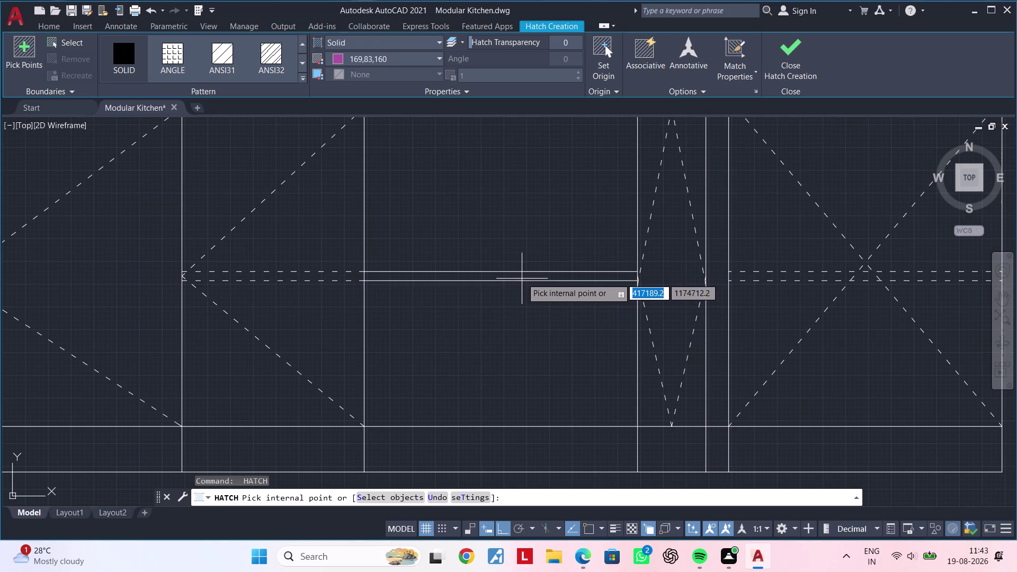
click(521, 277)
key(Escape)
key(Escape)
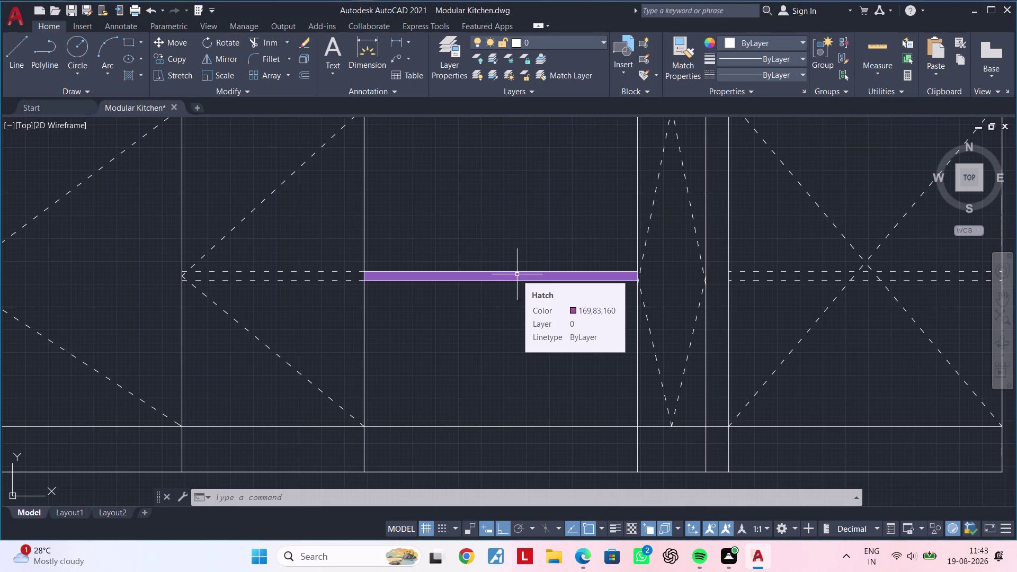
End the previous hatch and zoom to bring the countertop band into view.
key(Escape)
scroll(down, 3)
middle_drag(568, 316, 474, 356)
key(Escape)
middle_drag(469, 319, 506, 314)
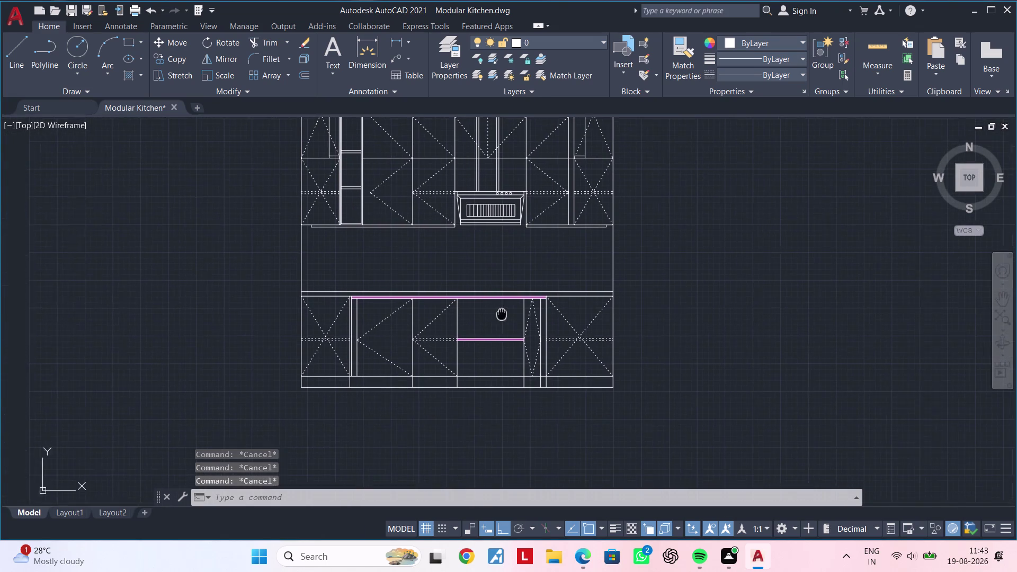
middle_drag(507, 314, 509, 314)
key(Escape)
scroll(up, 3)
middle_drag(500, 313, 470, 321)
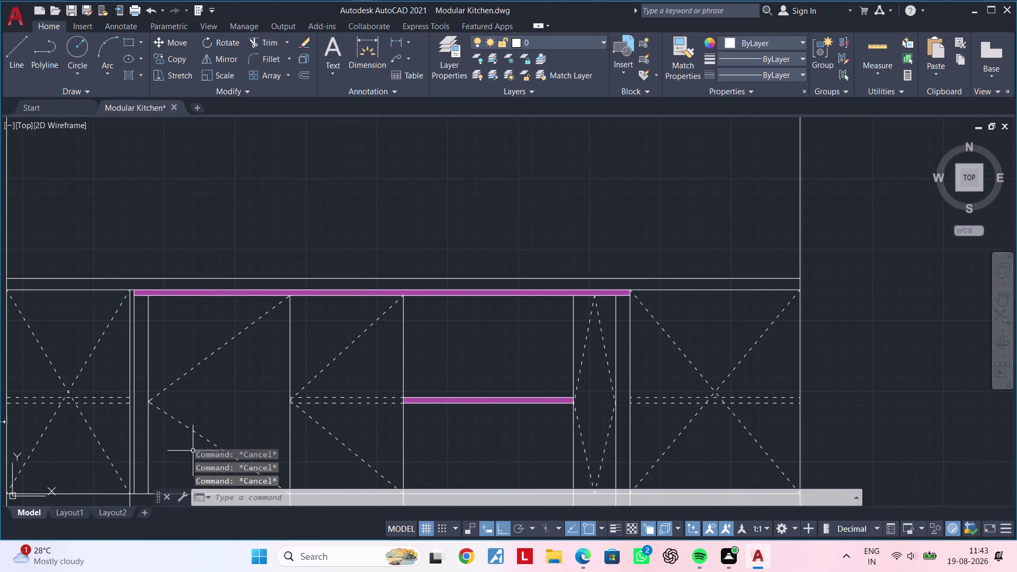
middle_drag(429, 332, 533, 319)
key(Escape)
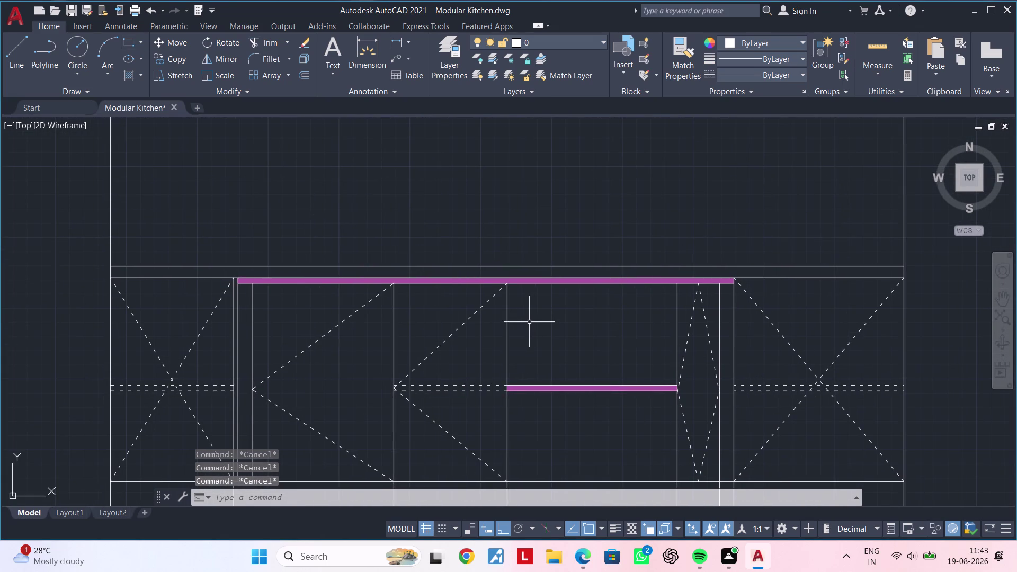
Hatch the countertop band with the AR-CONC speckled concrete pattern.
key(h)
key(space)
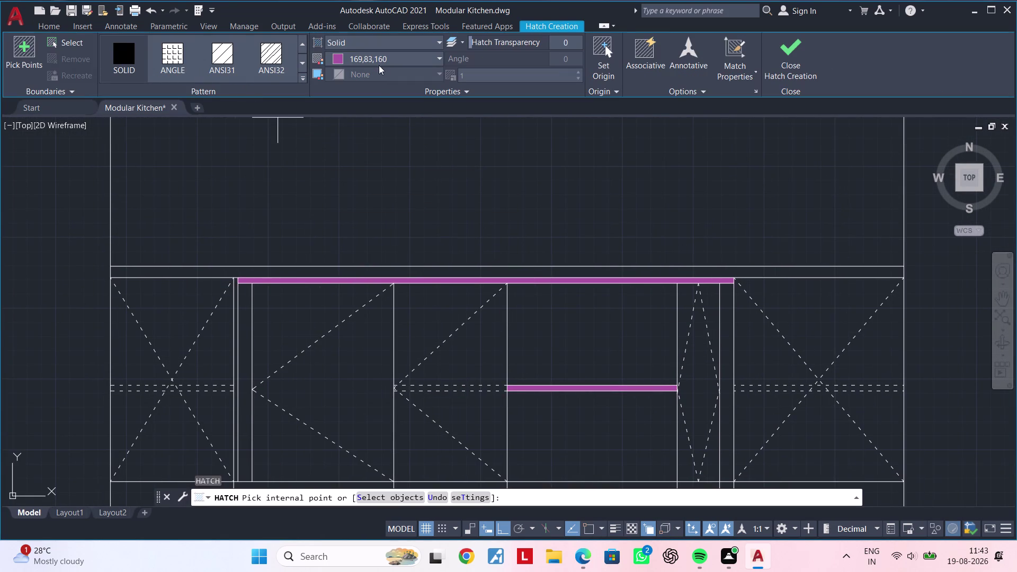
double_click(121, 55)
click(305, 69)
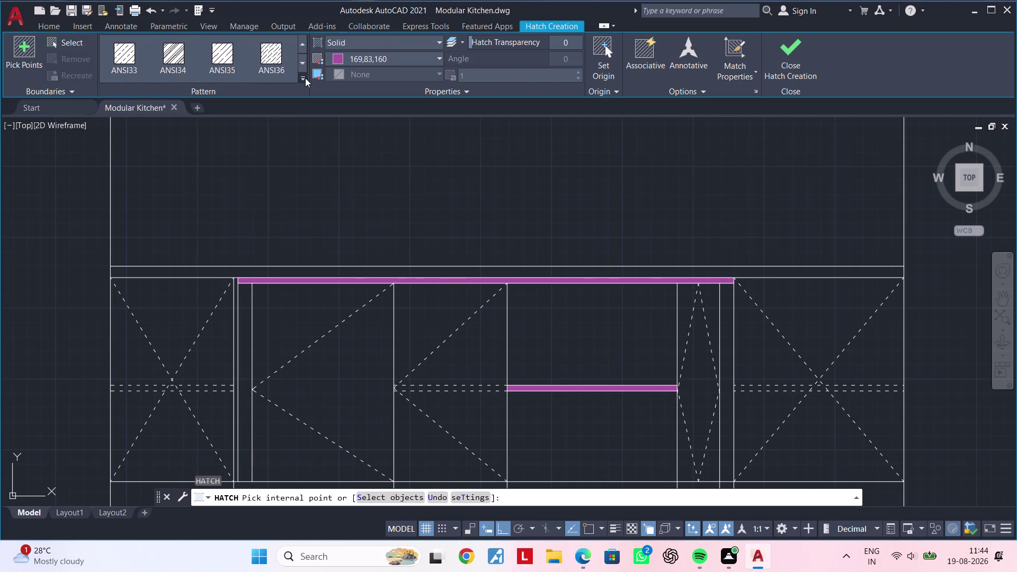
click(305, 77)
click(283, 194)
click(322, 268)
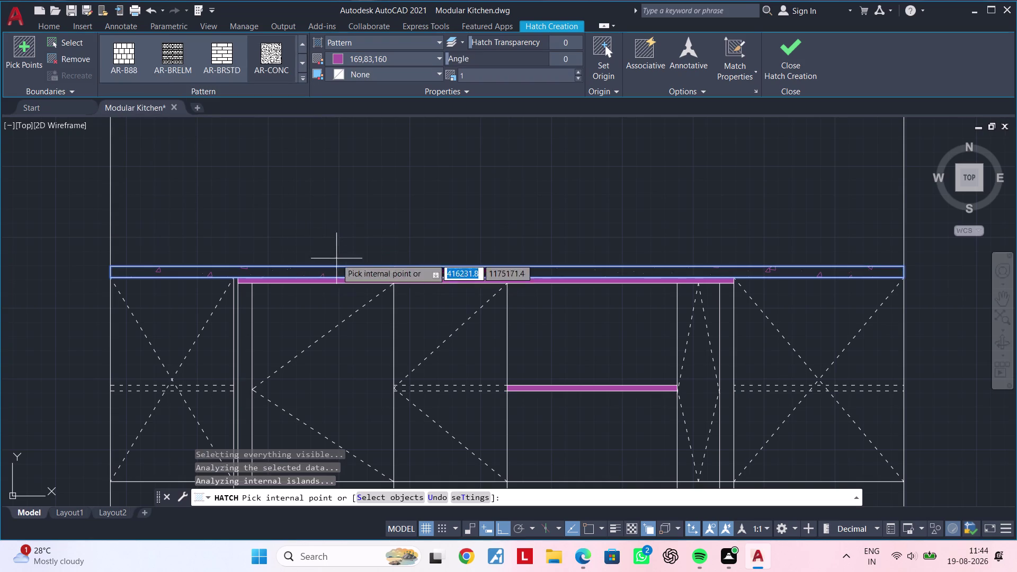
scroll(down, 3)
middle_drag(394, 229, 393, 197)
scroll(up, 3)
scroll(down, 3)
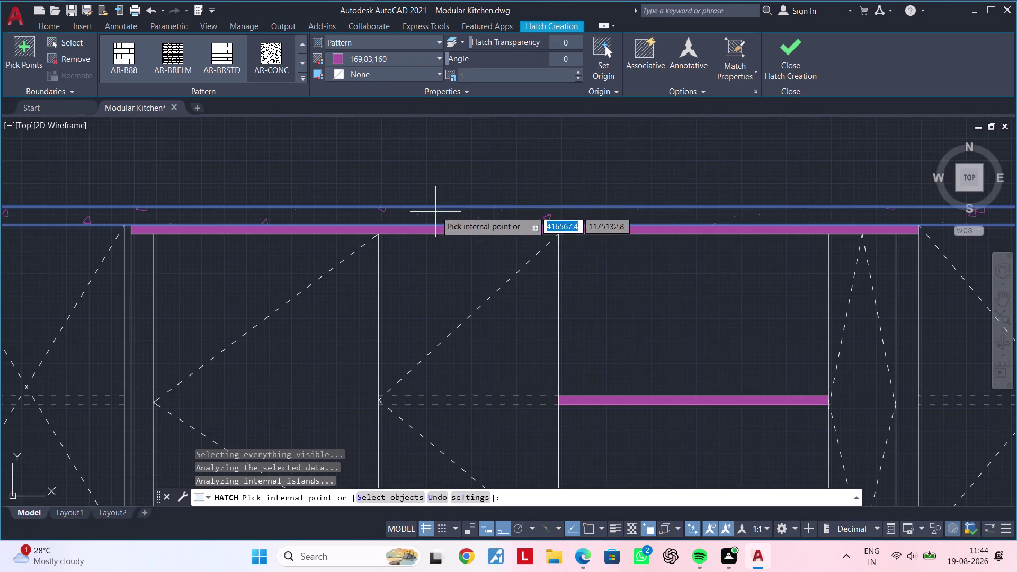
Set the countertop hatch scale to 0.1 and colour 255,255,255, then close it.
click(579, 71)
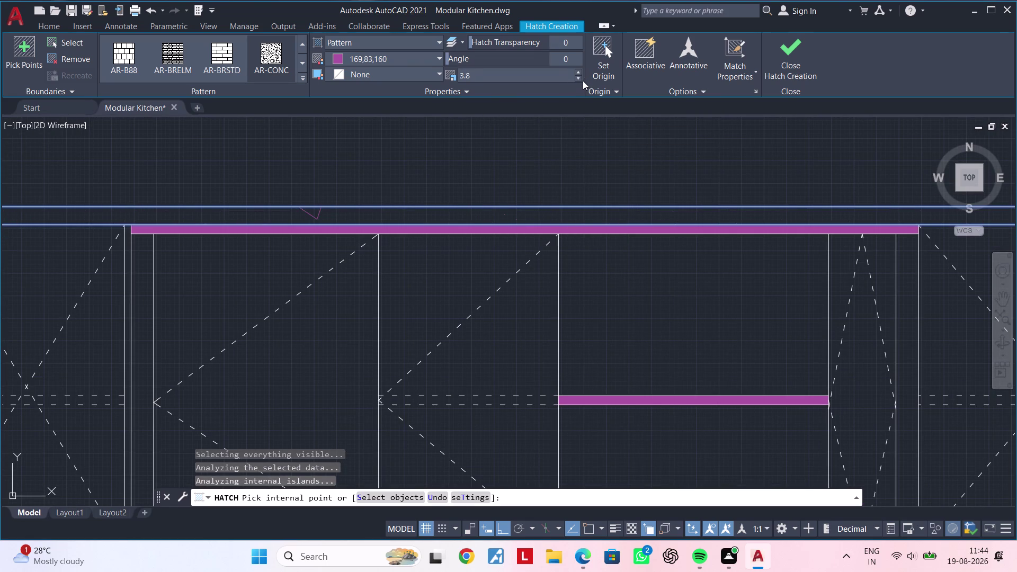
click(581, 79)
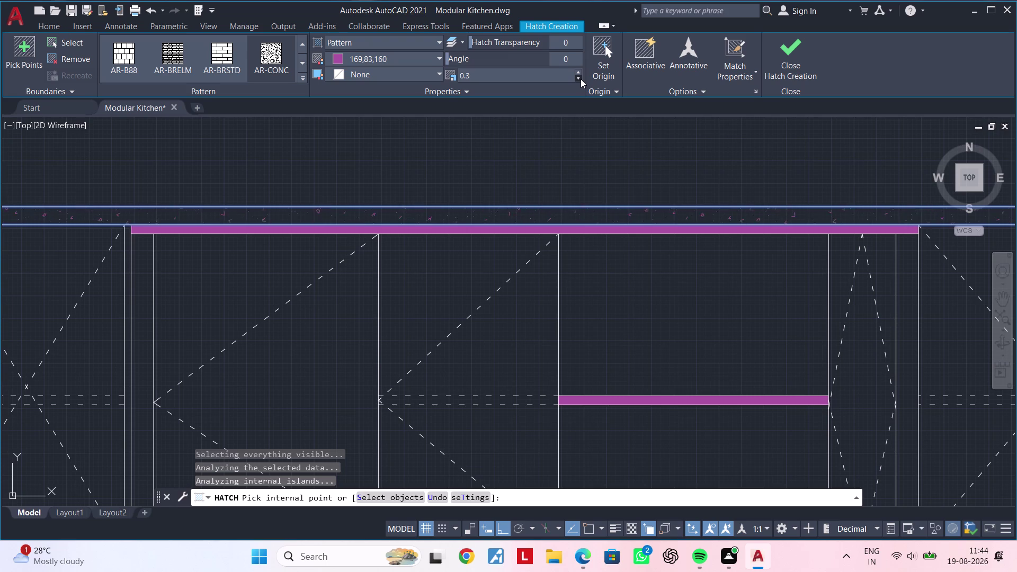
click(580, 79)
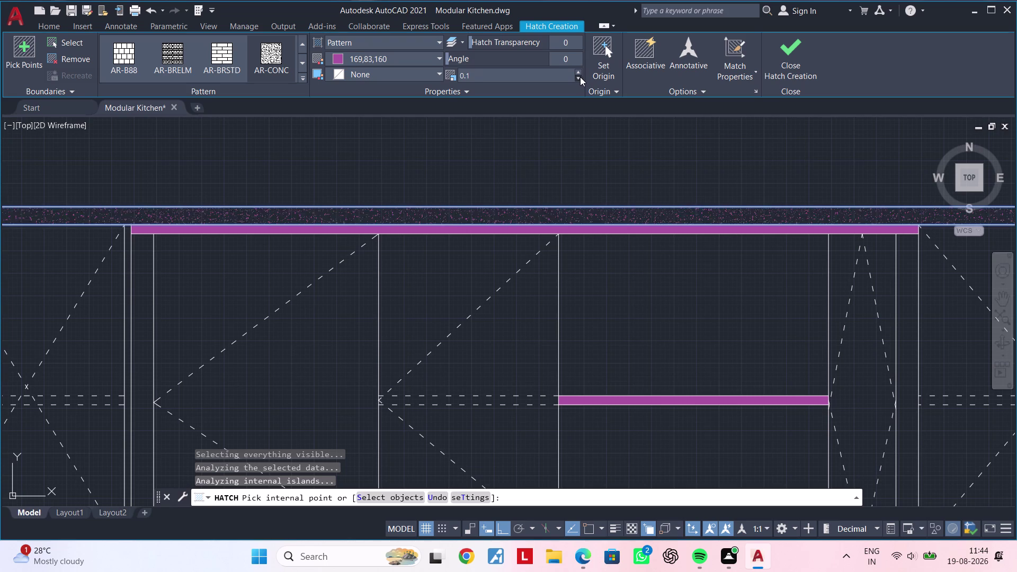
click(337, 59)
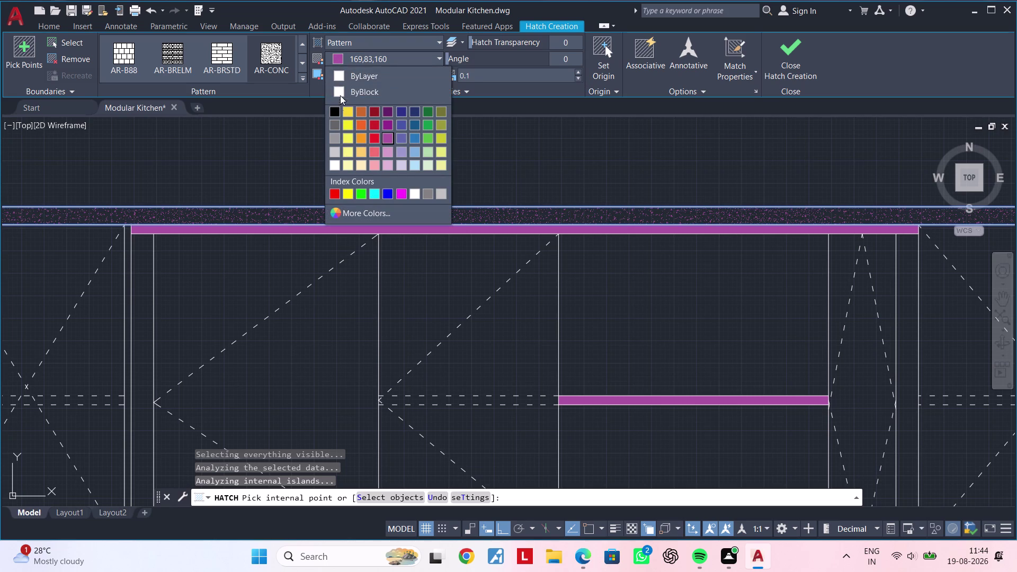
click(333, 167)
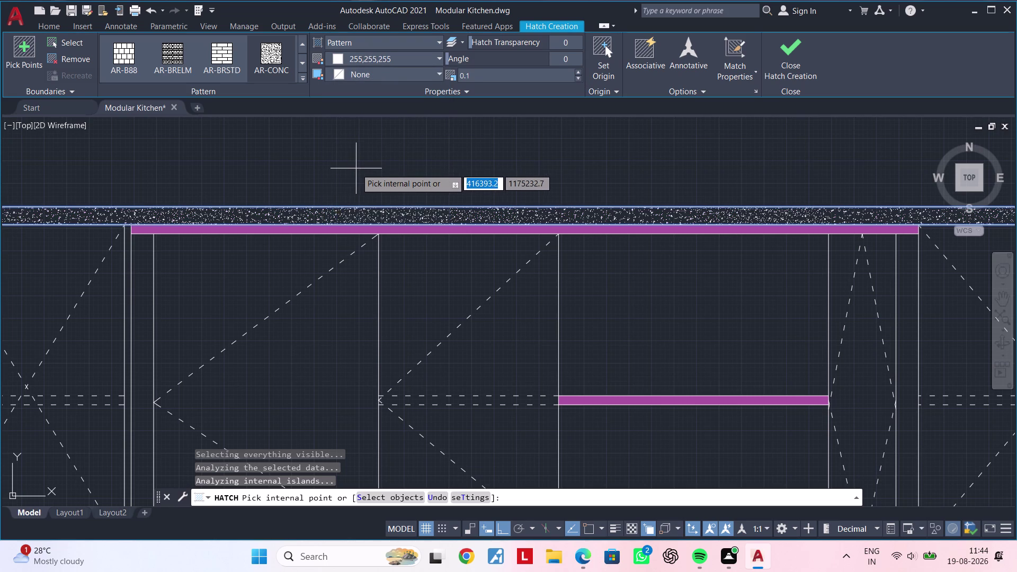
key(Escape)
scroll(down, 3)
middle_drag(433, 176, 425, 222)
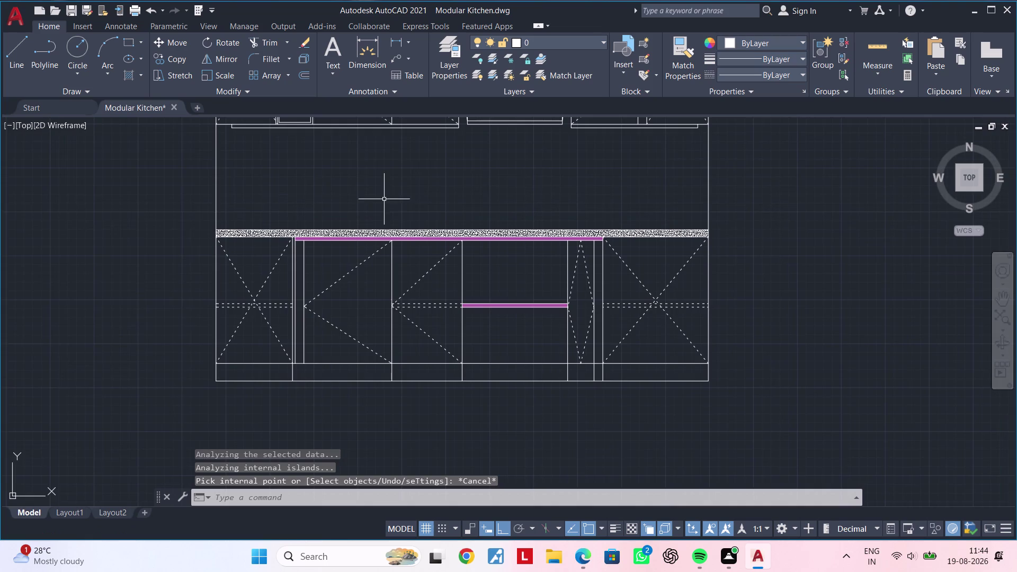
middle_drag(410, 205, 401, 236)
key(Escape)
key(Escape)
key(Escape)
key(Escape)
key(Escape)
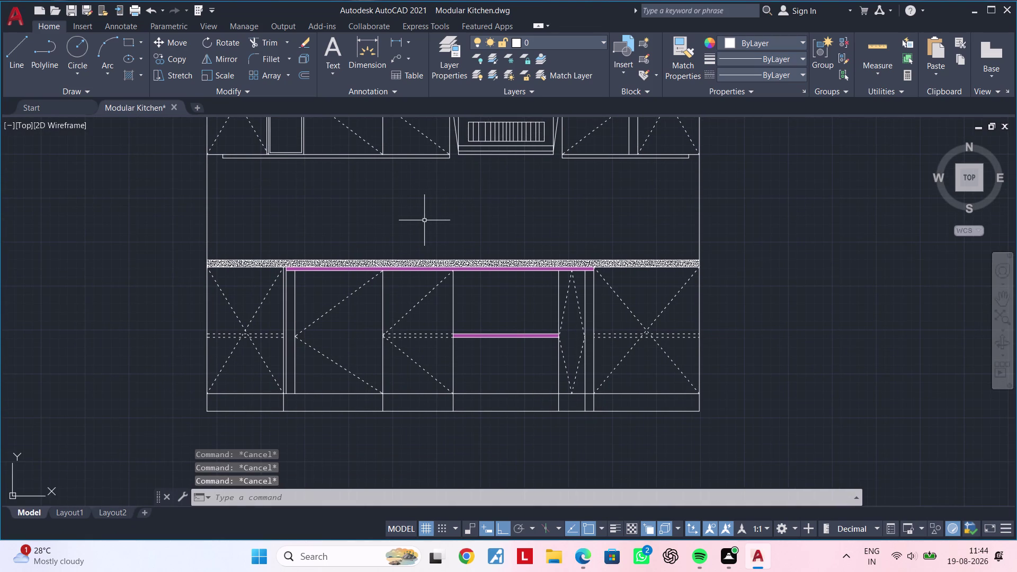
key(Escape)
middle_drag(419, 232, 563, 205)
key(Escape)
middle_drag(490, 208, 435, 282)
scroll(up, 3)
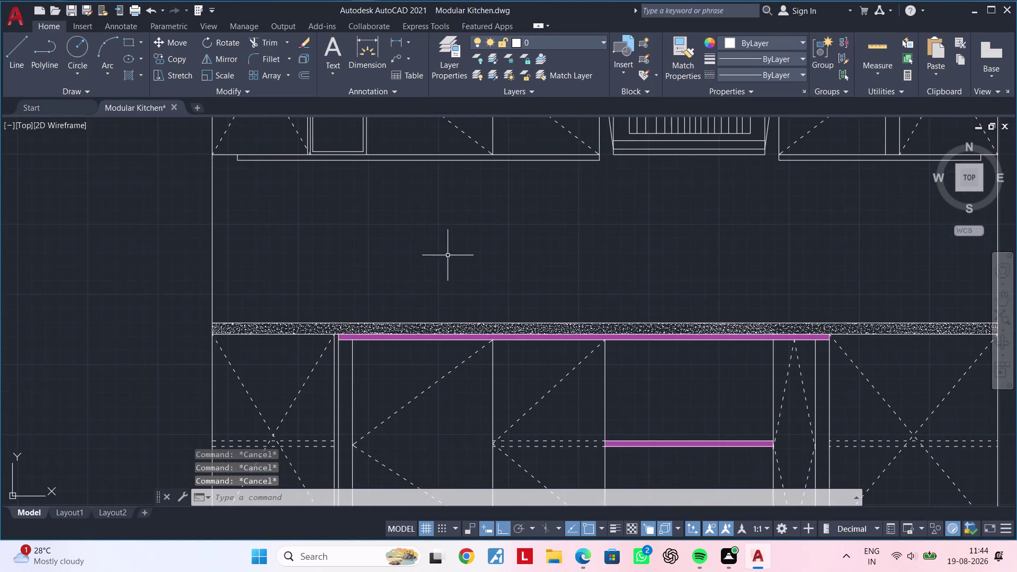
middle_drag(455, 247, 560, 148)
key(Escape)
middle_drag(414, 292, 449, 247)
click(447, 258)
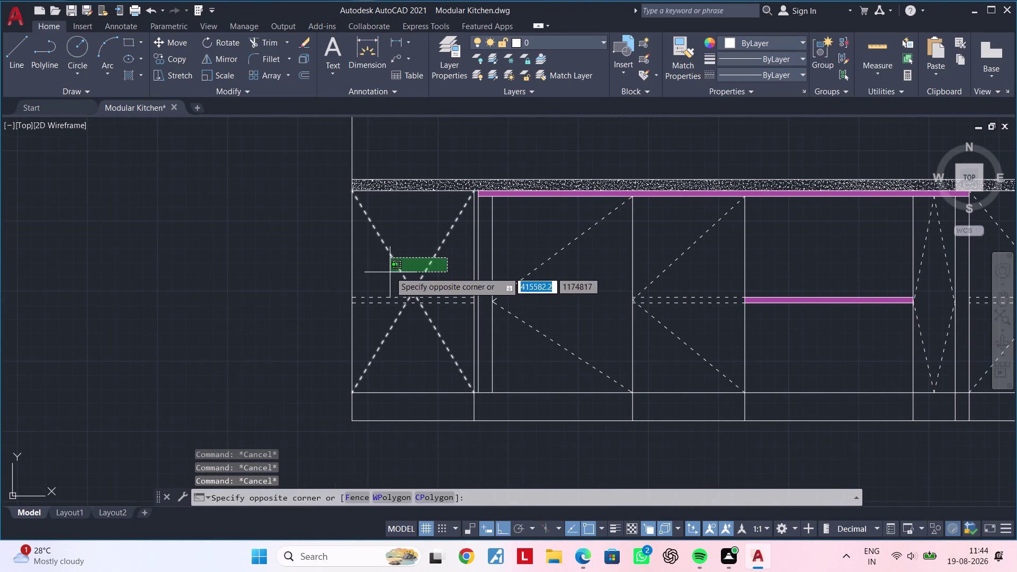
click(388, 272)
key(Escape)
key(Escape)
key(Escape)
scroll(down, 3)
middle_drag(434, 272, 405, 347)
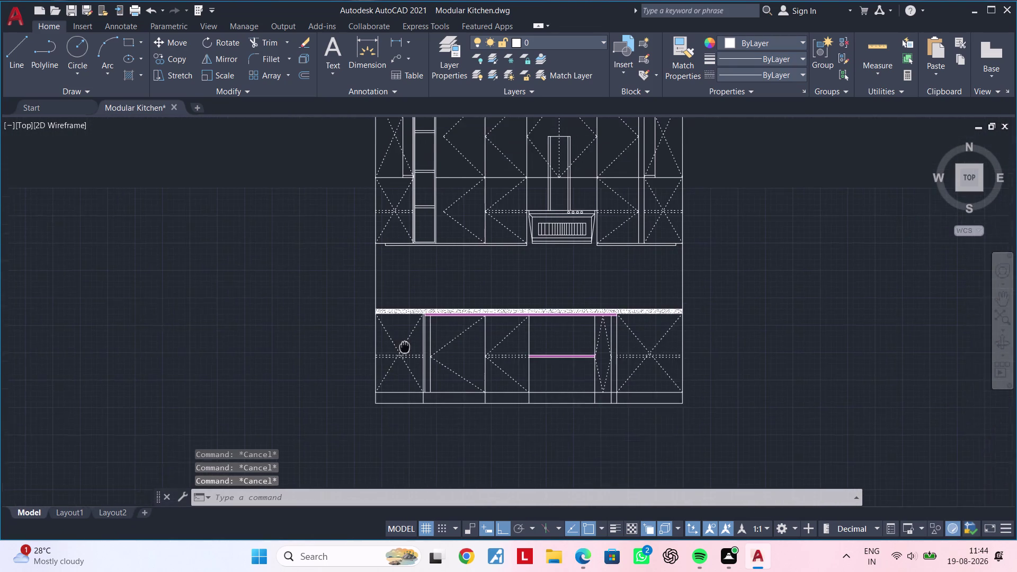
middle_drag(405, 347, 397, 355)
middle_drag(443, 290, 426, 357)
middle_drag(465, 340, 436, 193)
scroll(up, 3)
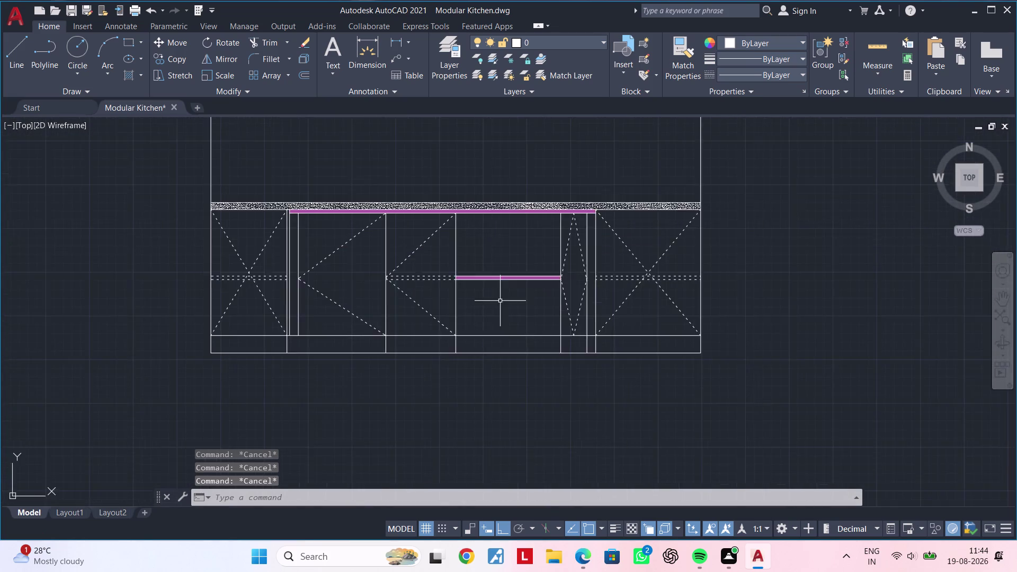
middle_drag(499, 300, 476, 272)
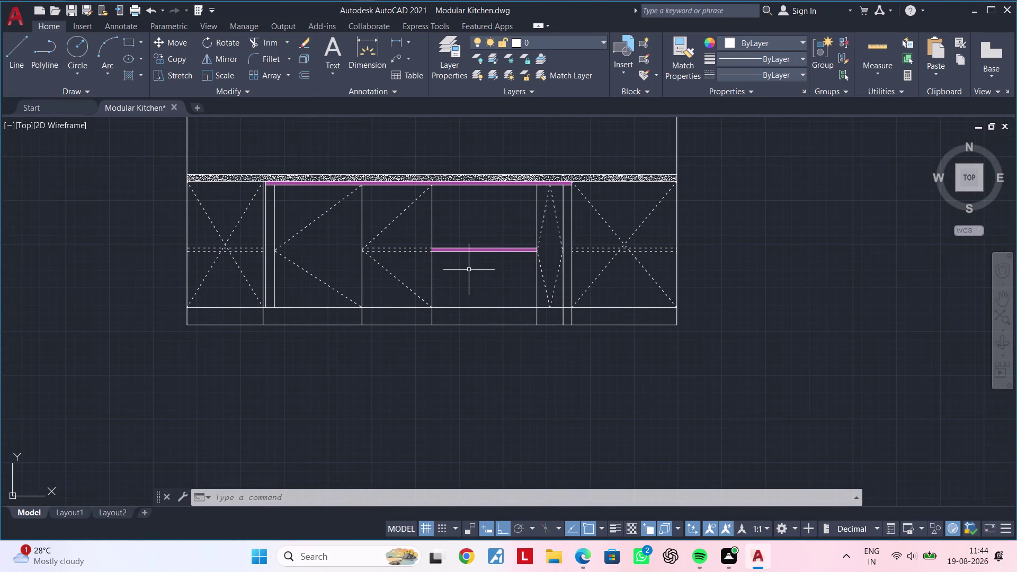
key(Escape)
key(Escape)
key(Escape)
key(Escape)
key(Escape)
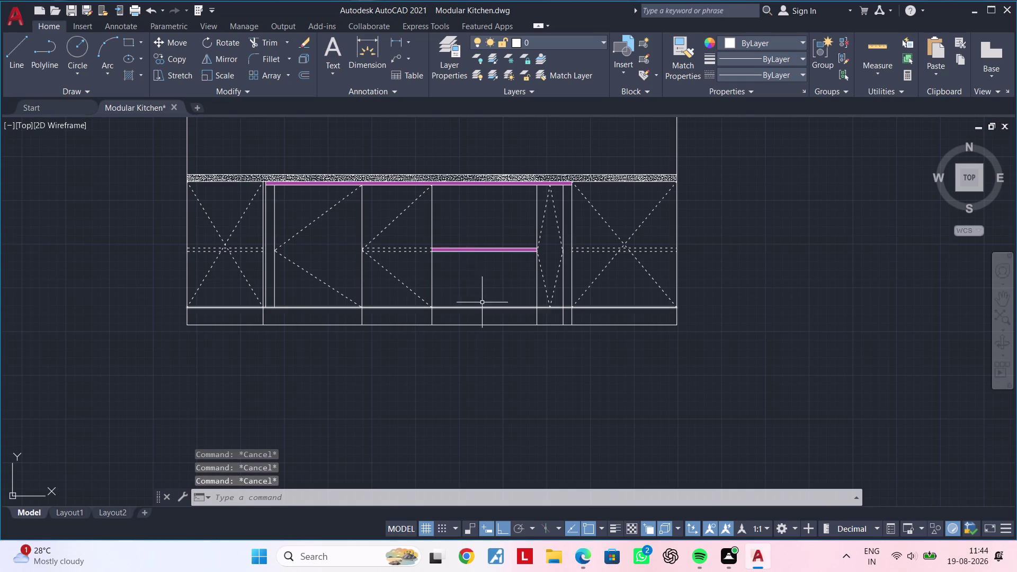
key(Escape)
key(Escape)
middle_drag(477, 223, 449, 256)
key(Escape)
key(Escape)
key(l)
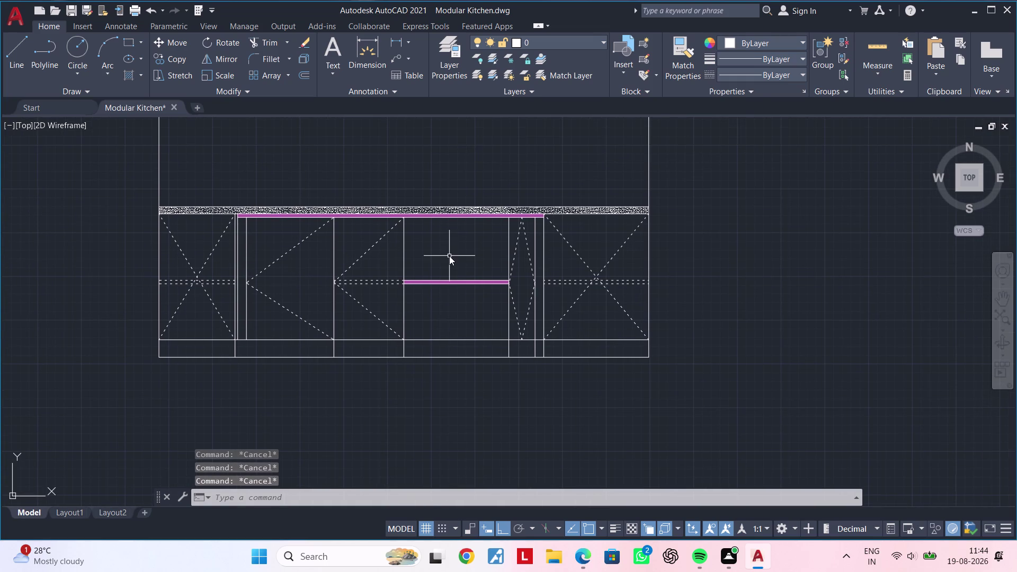
key(space)
scroll(up, 3)
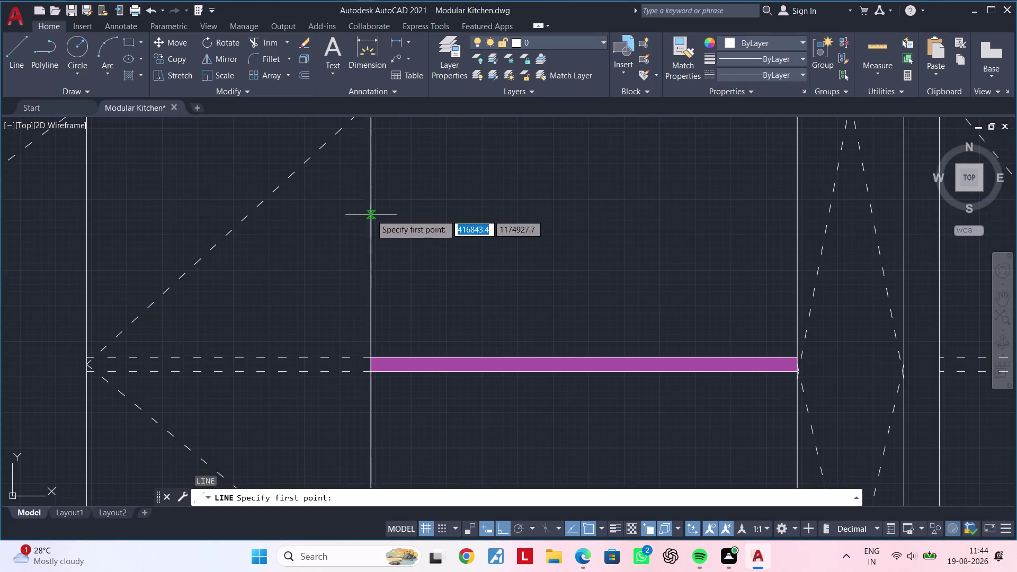
scroll(down, 3)
middle_drag(484, 249, 438, 279)
key(Escape)
key(Escape)
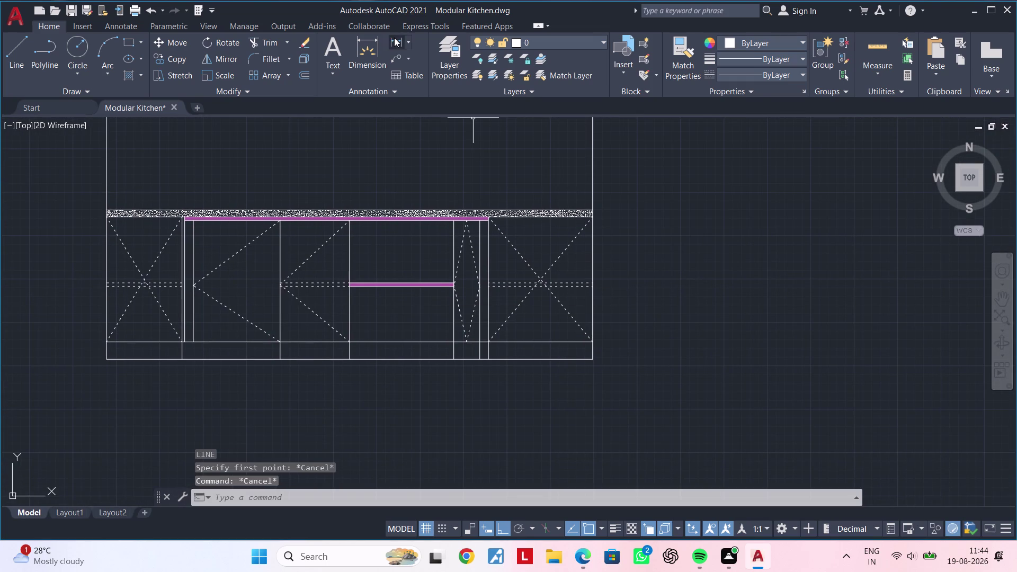
click(394, 37)
scroll(up, 3)
click(485, 189)
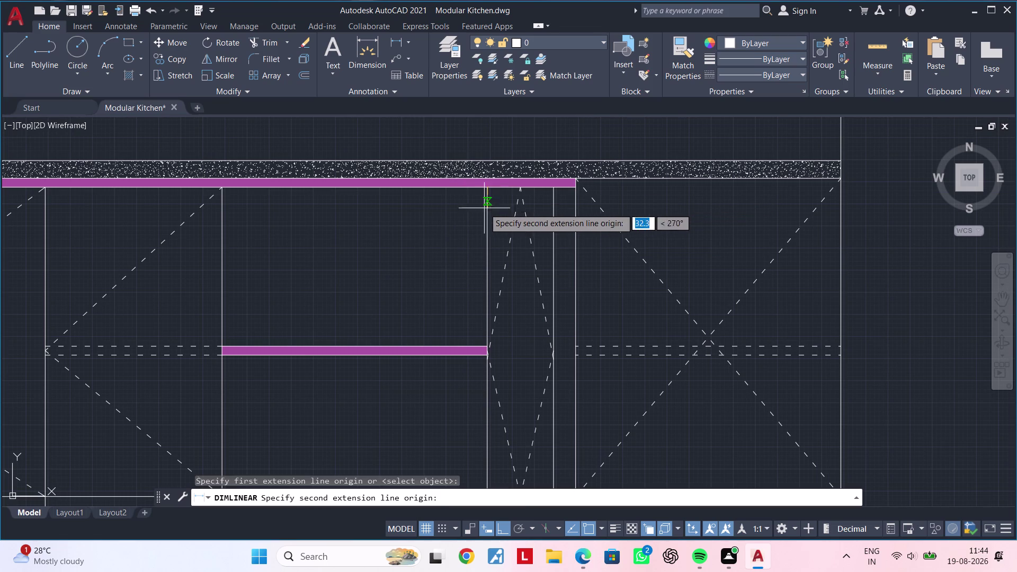
click(487, 349)
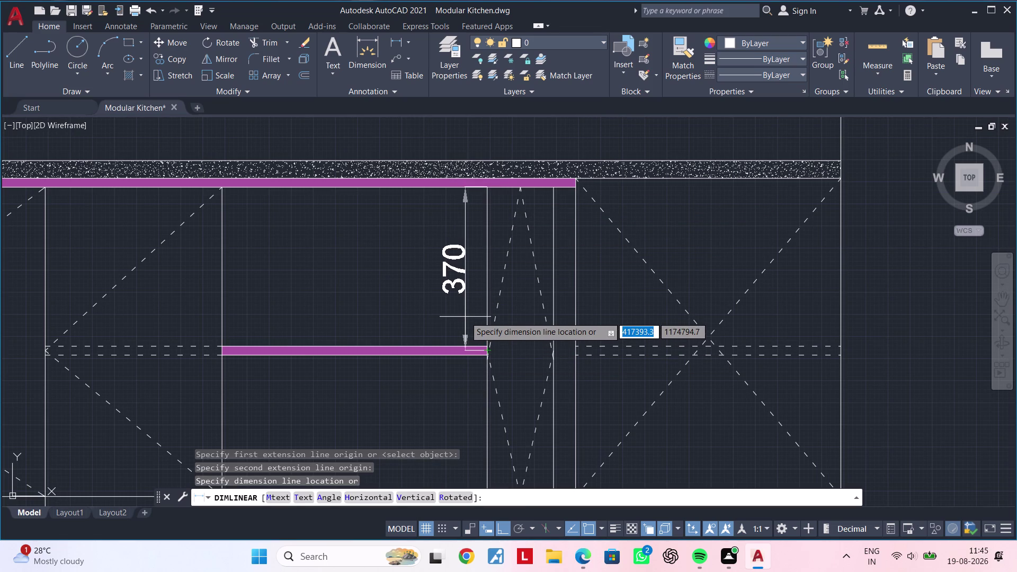
key(Escape)
key(Escape)
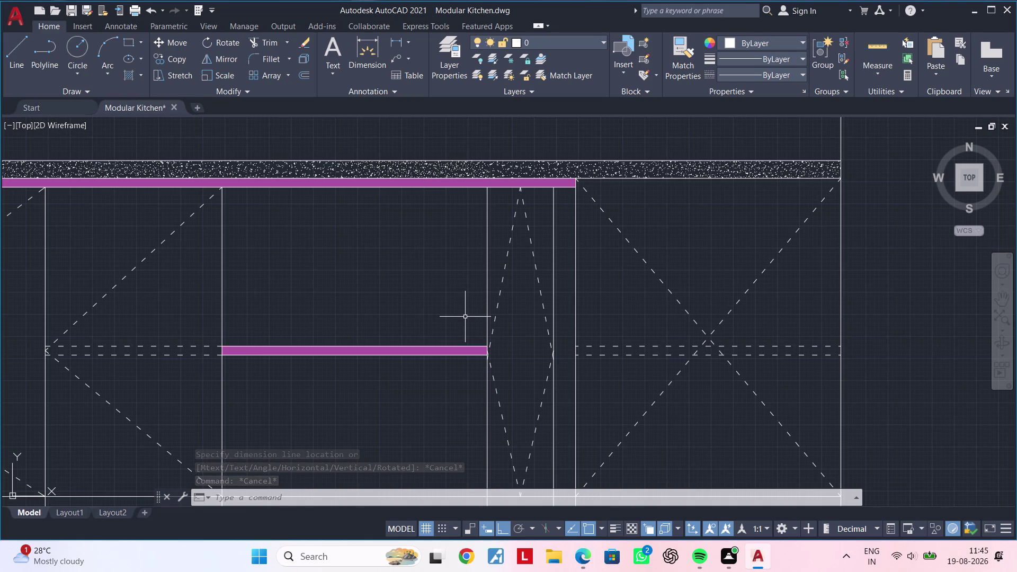
key(Escape)
text(of)
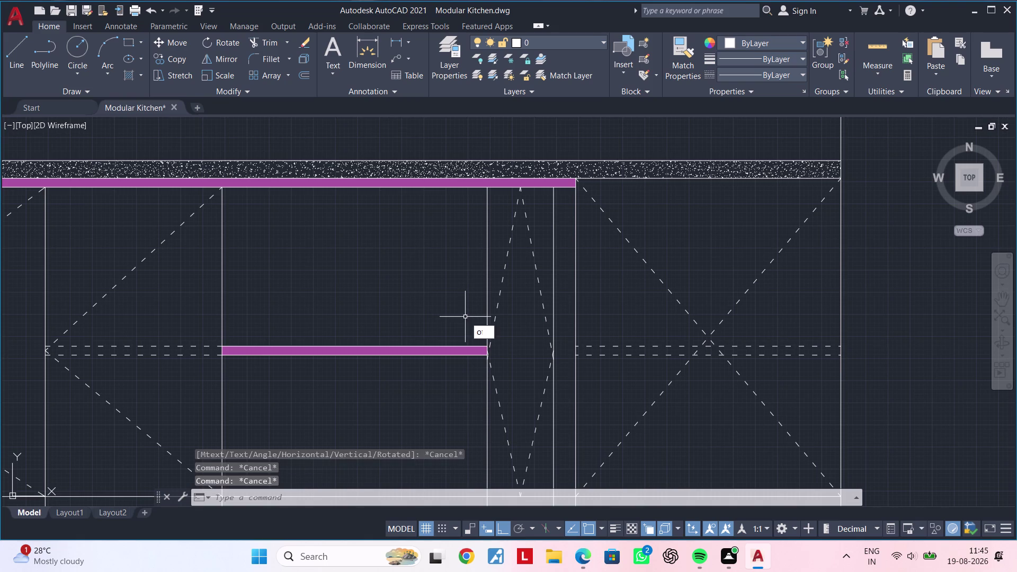
key(space)
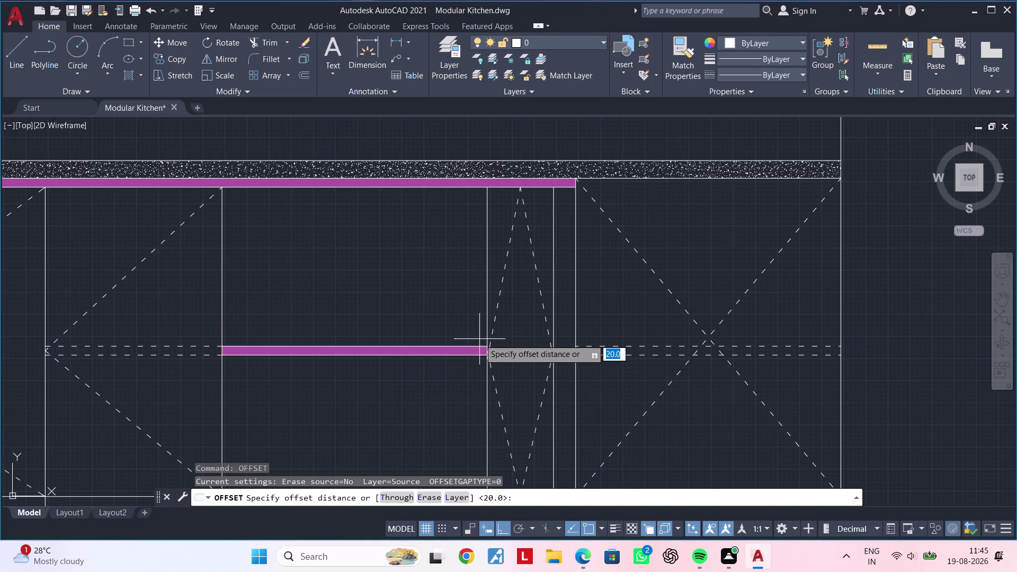
Enter an offset distance of 250.
key(2)
key(0)
key(BackSpace)
text(5)
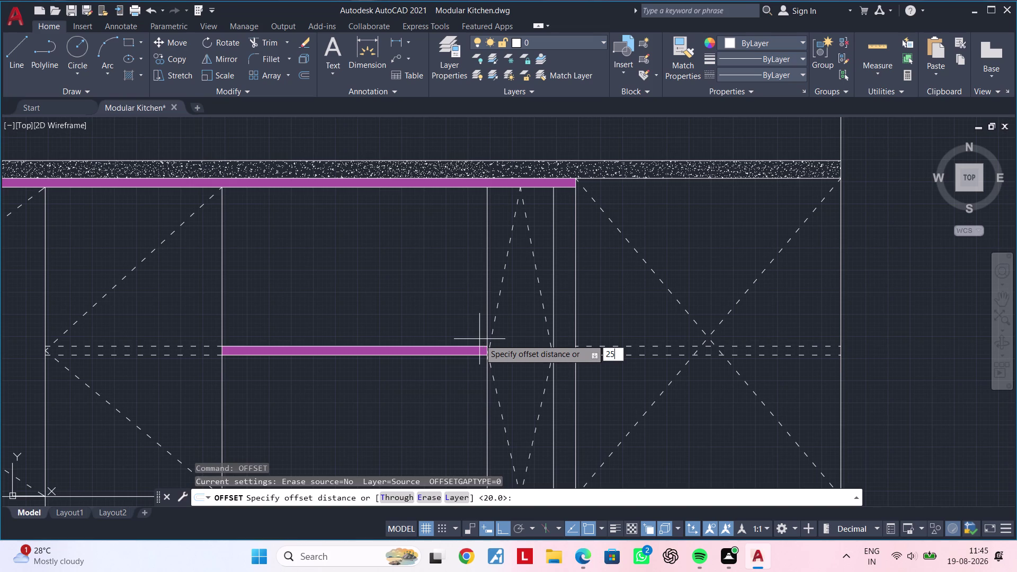
text(0)
key(Return)
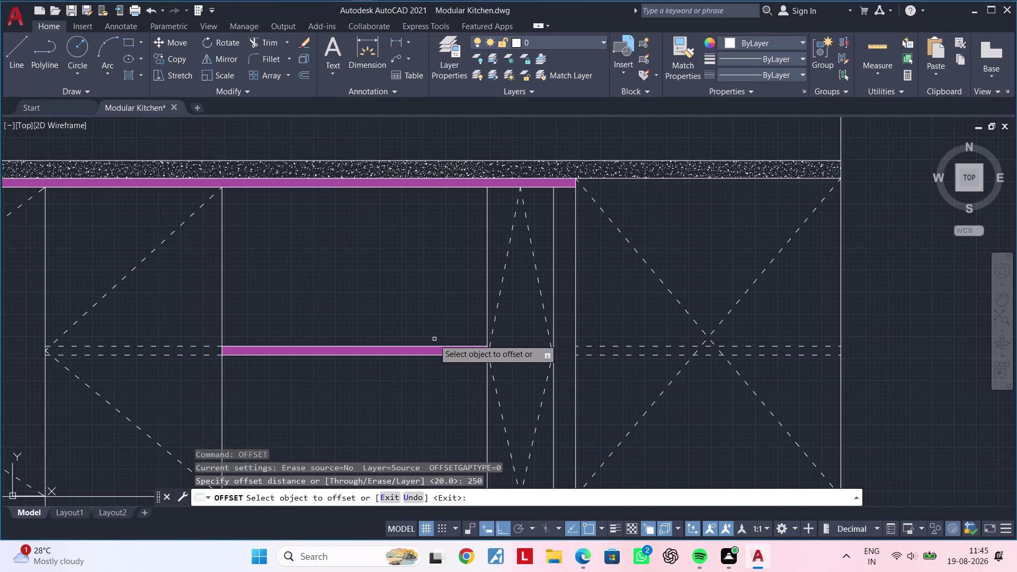
Try selecting the middle magenta strip's overlapping line to offset, then cancel the attempt.
click(431, 344)
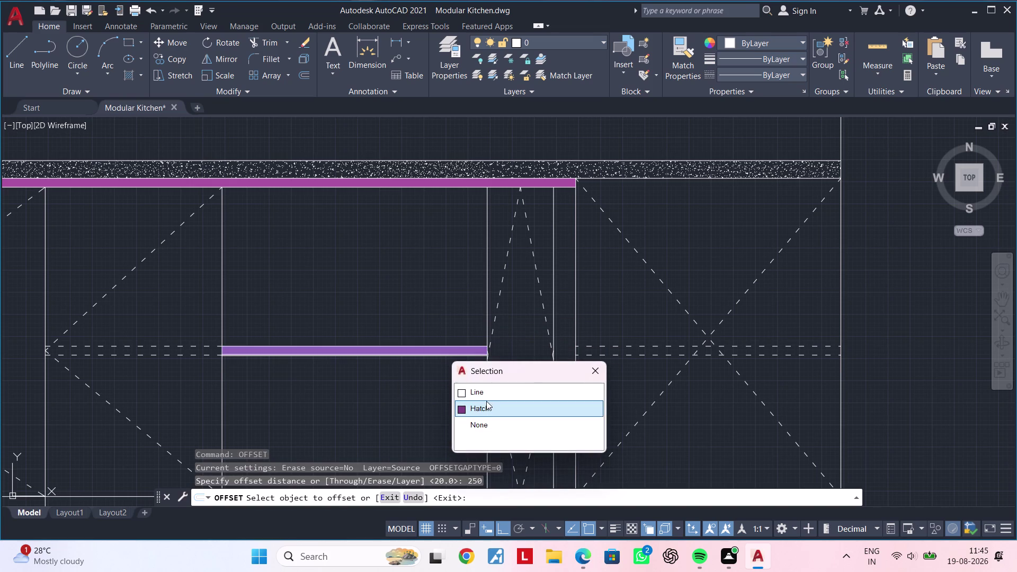
click(487, 393)
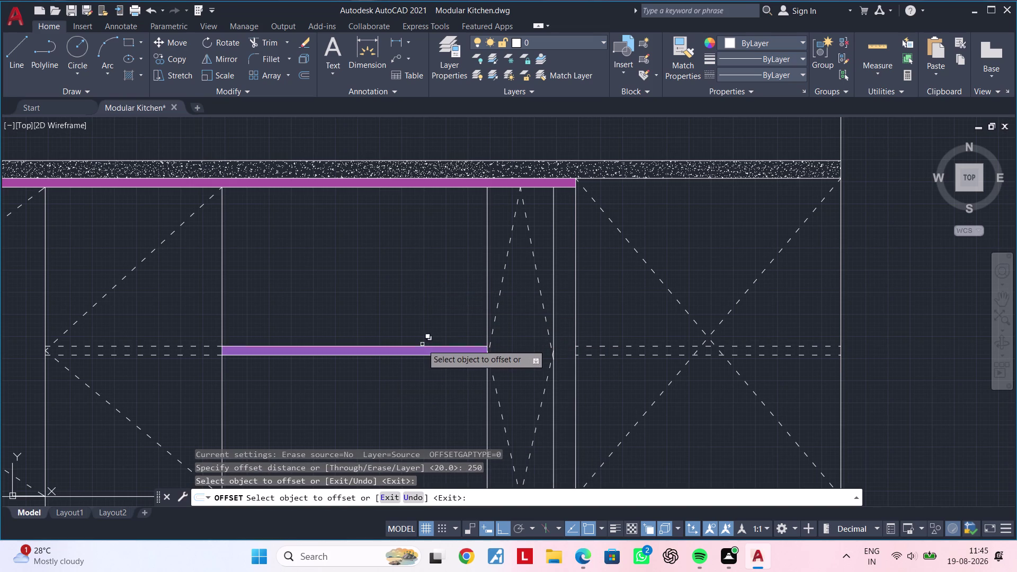
click(422, 344)
click(465, 391)
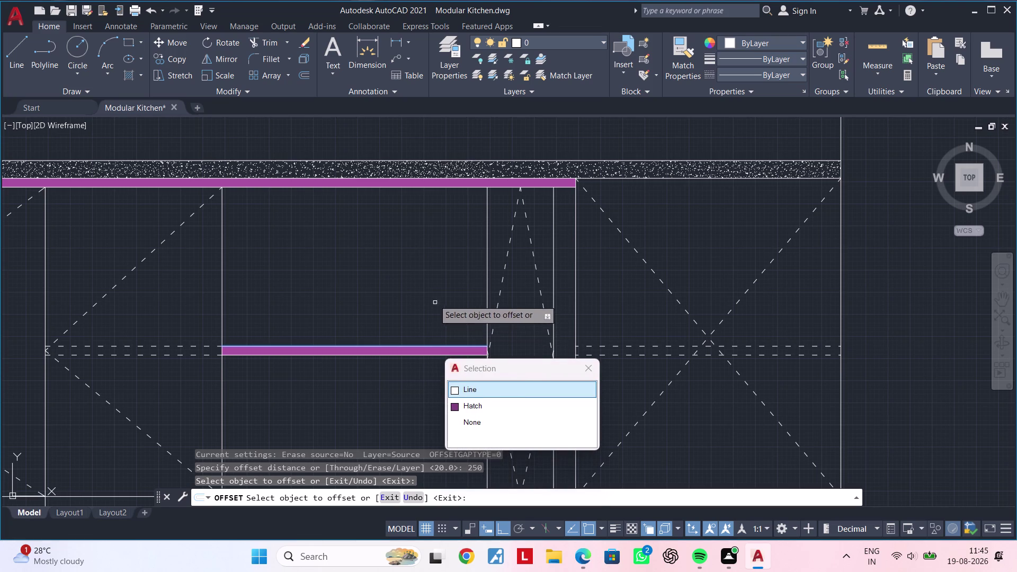
double_click(503, 387)
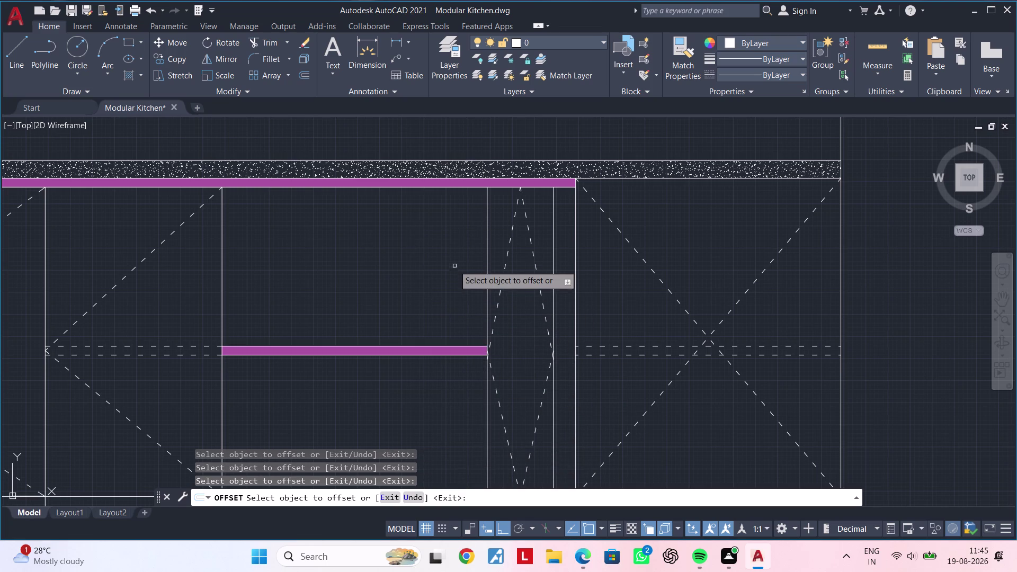
click(450, 253)
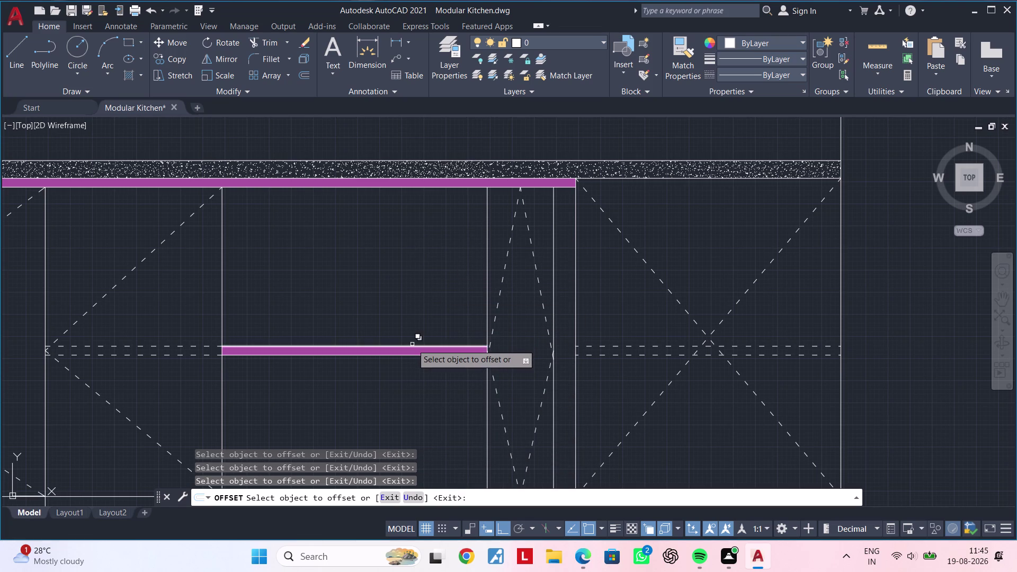
drag(412, 344, 412, 338)
double_click(445, 395)
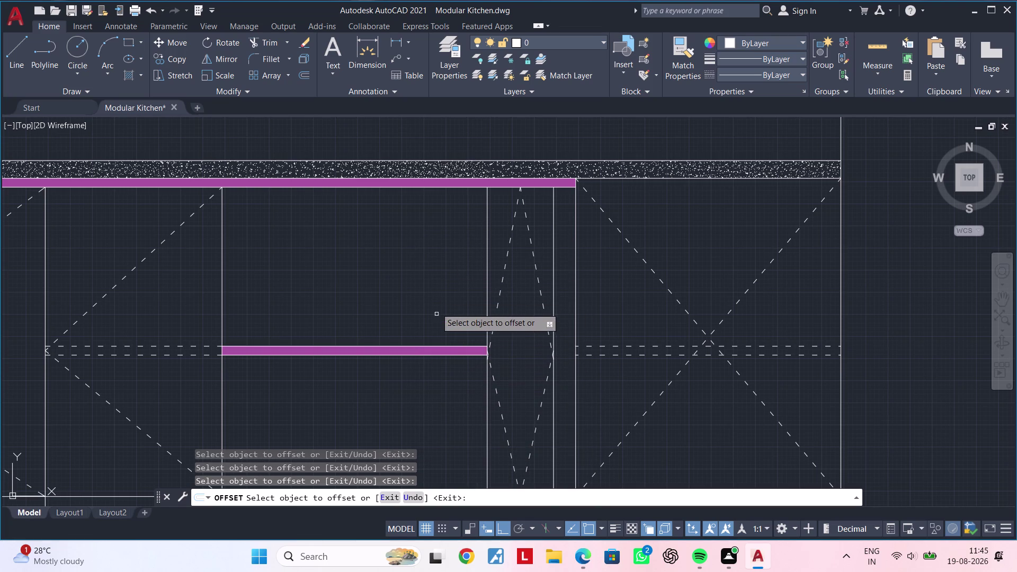
click(432, 289)
key(Escape)
key(Escape)
key(Escape)
key(Escape)
key(Escape)
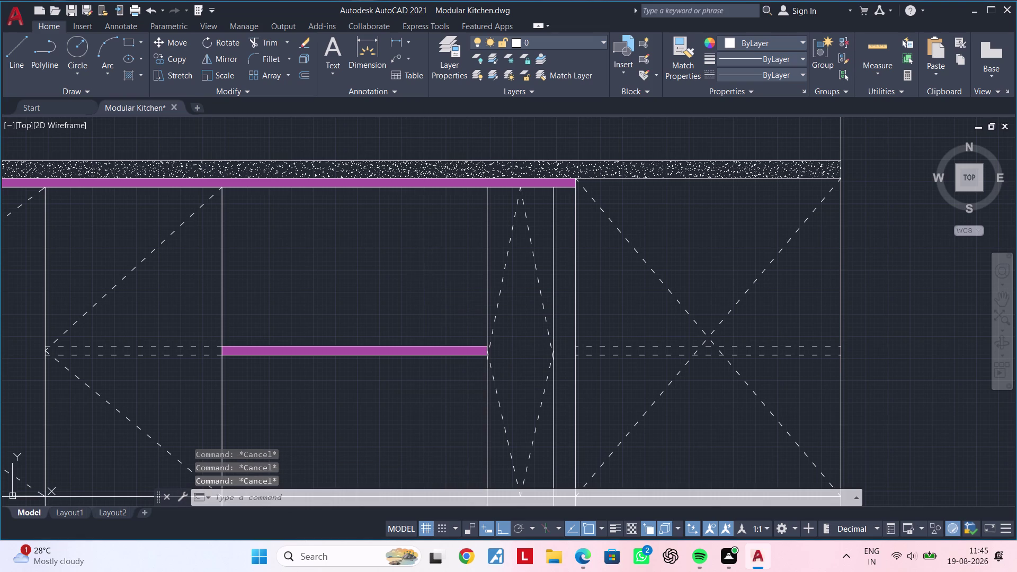
key(Escape)
key(Escape)
Pan onto the middle cabinet and restart OFFSET with a 250 distance.
scroll(down, 3)
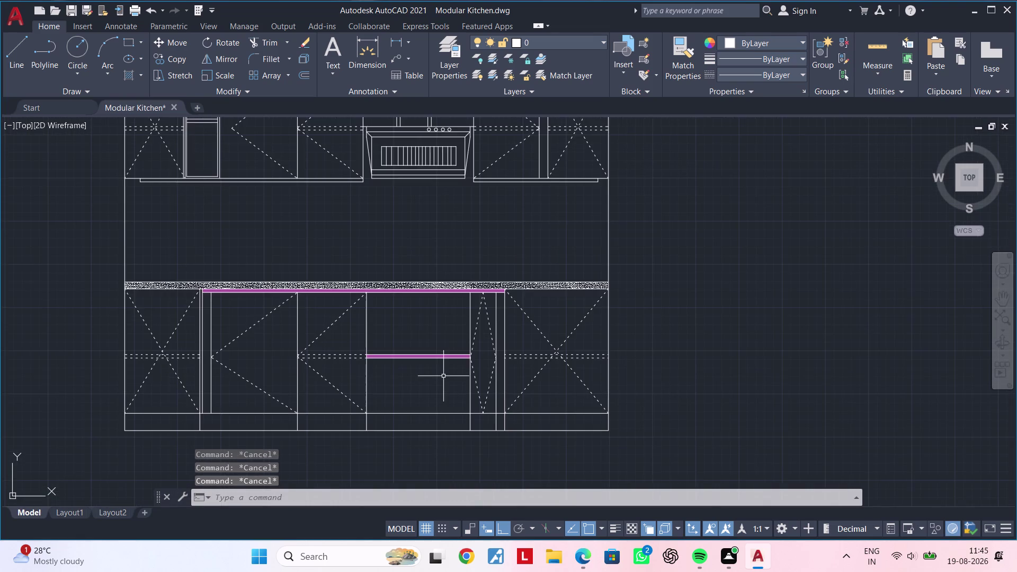
middle_drag(443, 376, 484, 341)
scroll(up, 3)
middle_drag(454, 358, 523, 329)
key(Escape)
middle_drag(521, 317, 490, 390)
scroll(up, 3)
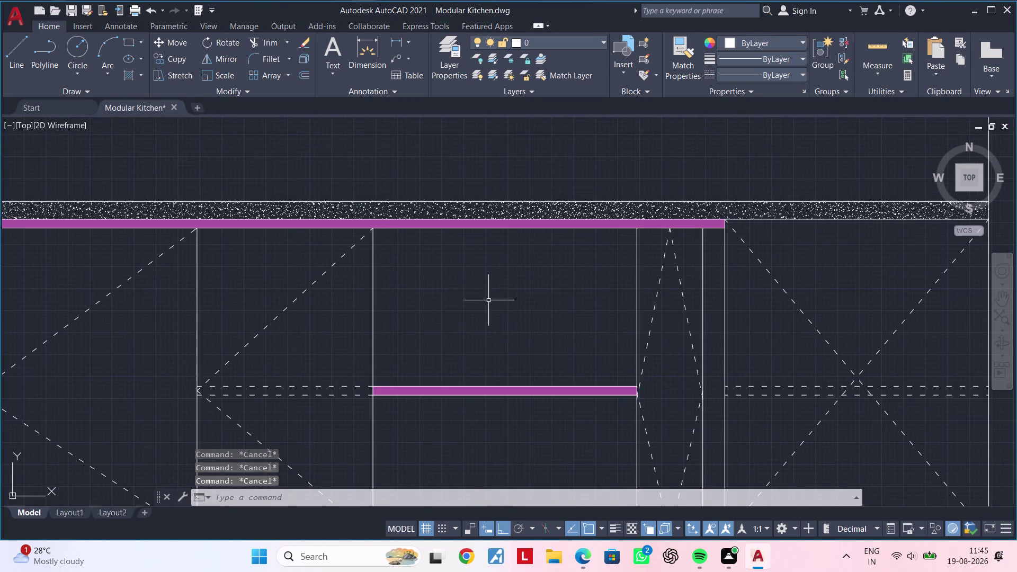
key(Escape)
text(of)
key(space)
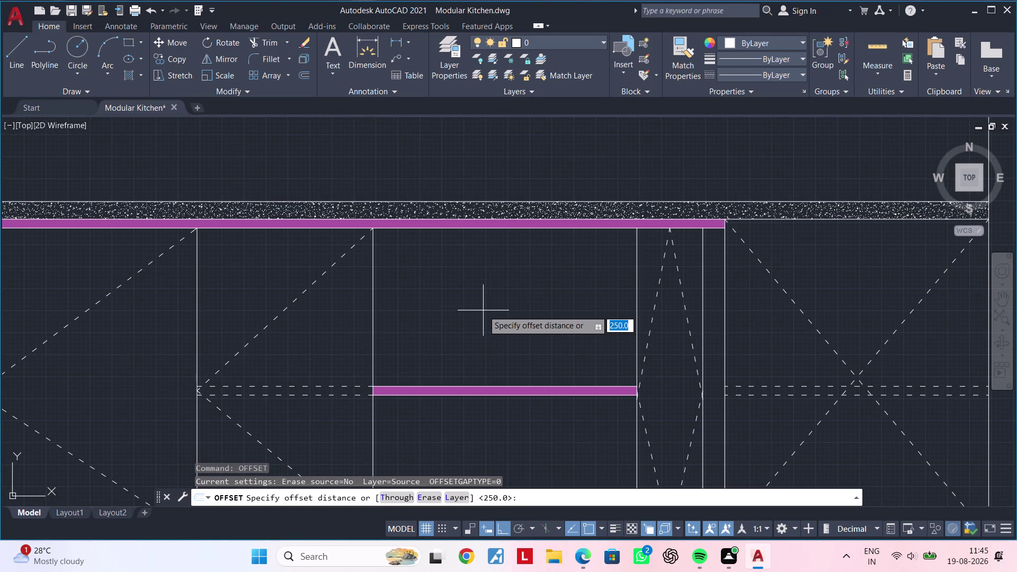
text(250)
key(Return)
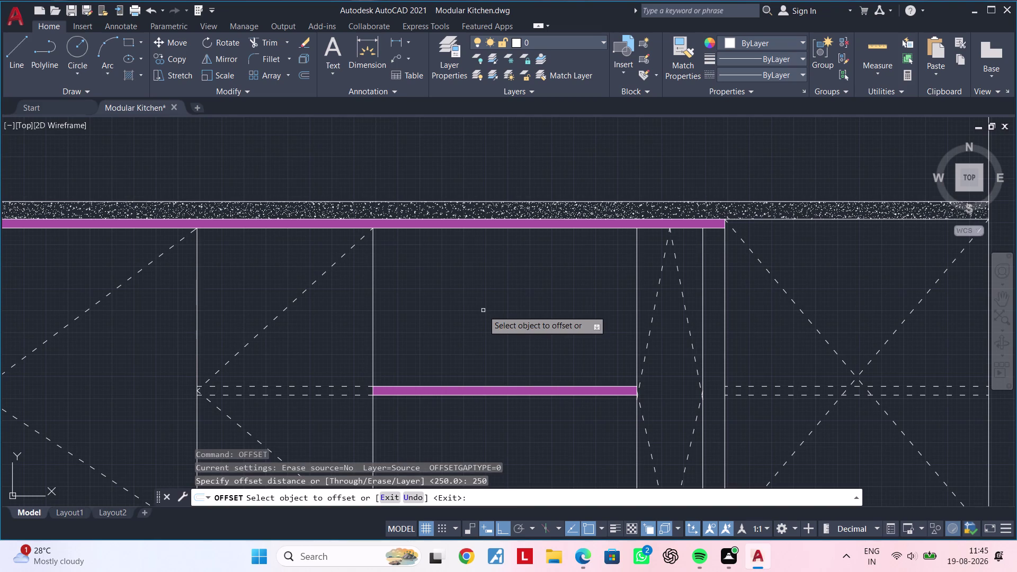
Offset a cabinet line 250 into the middle cabinet panel.
click(389, 385)
click(443, 432)
click(460, 335)
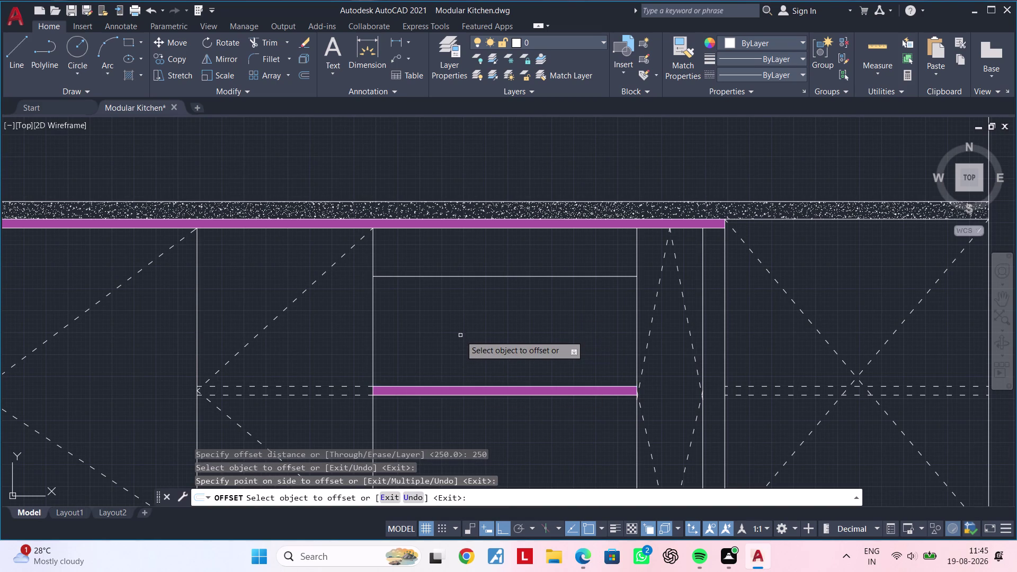
middle_drag(465, 333, 434, 358)
key(Escape)
key(Escape)
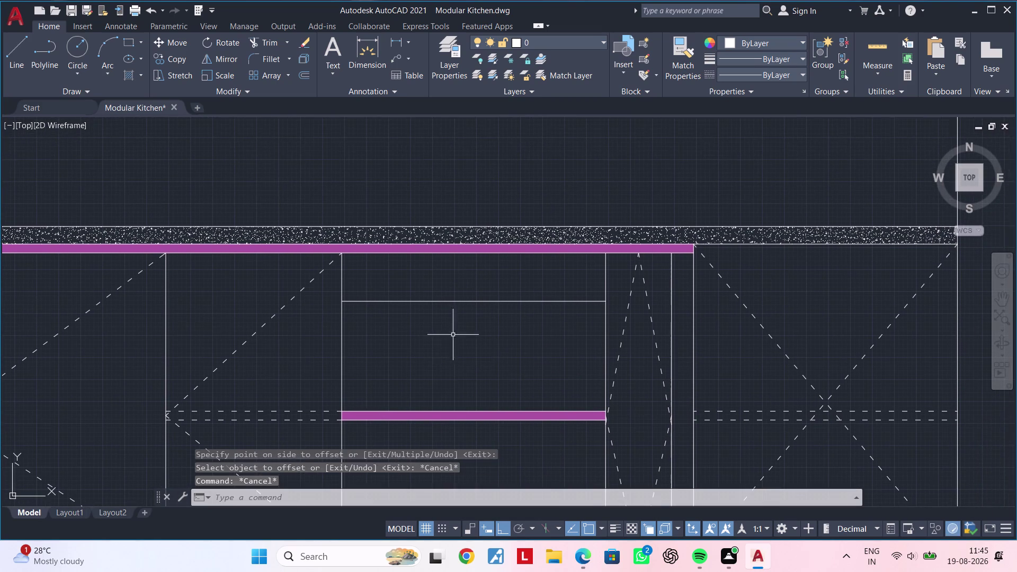
middle_drag(425, 349, 421, 350)
key(Escape)
key(Escape)
key(Escape)
Offset the new horizontal line 50 to create a second line below it.
text(of)
key(space)
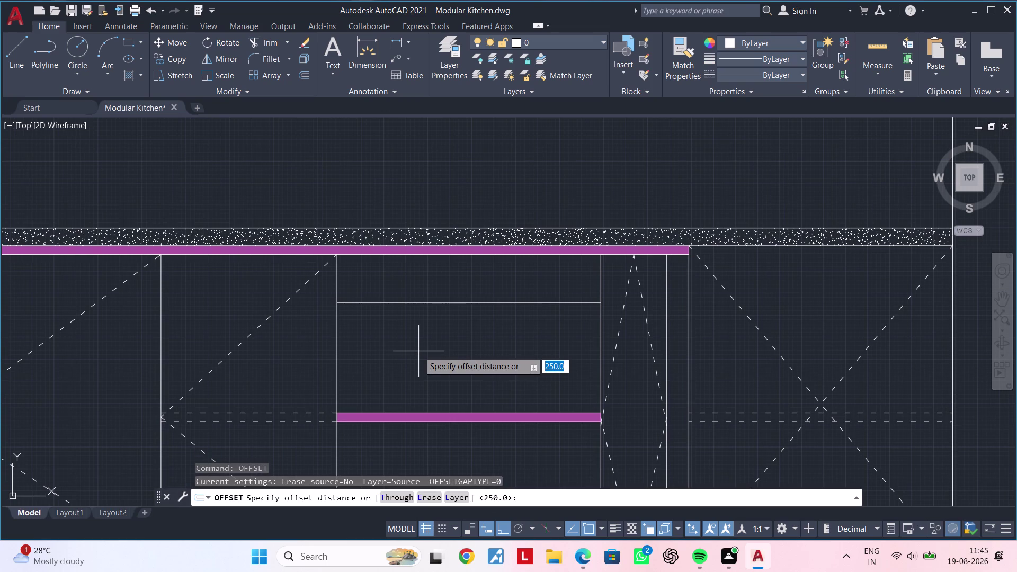
text(50)
key(Return)
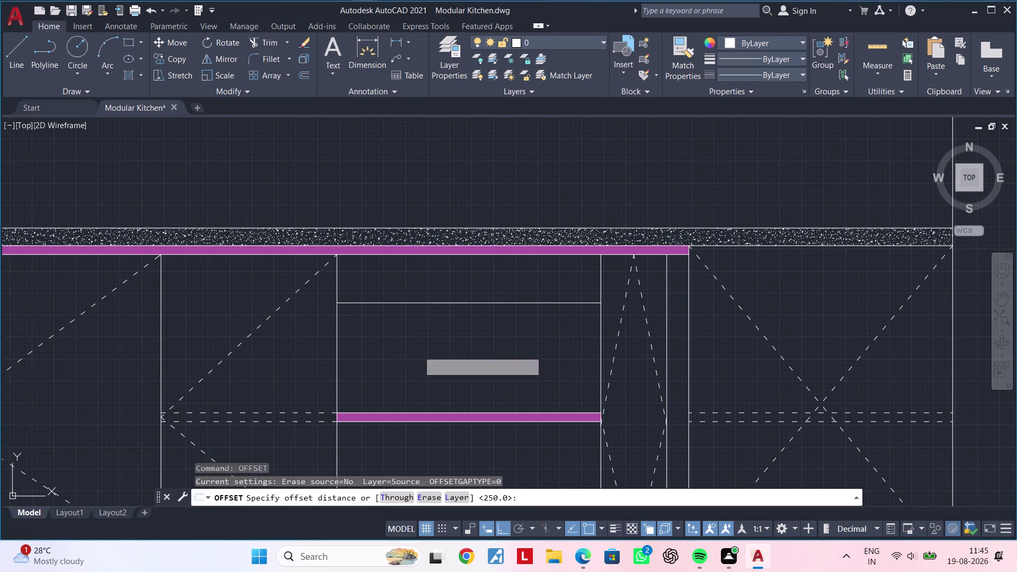
click(465, 301)
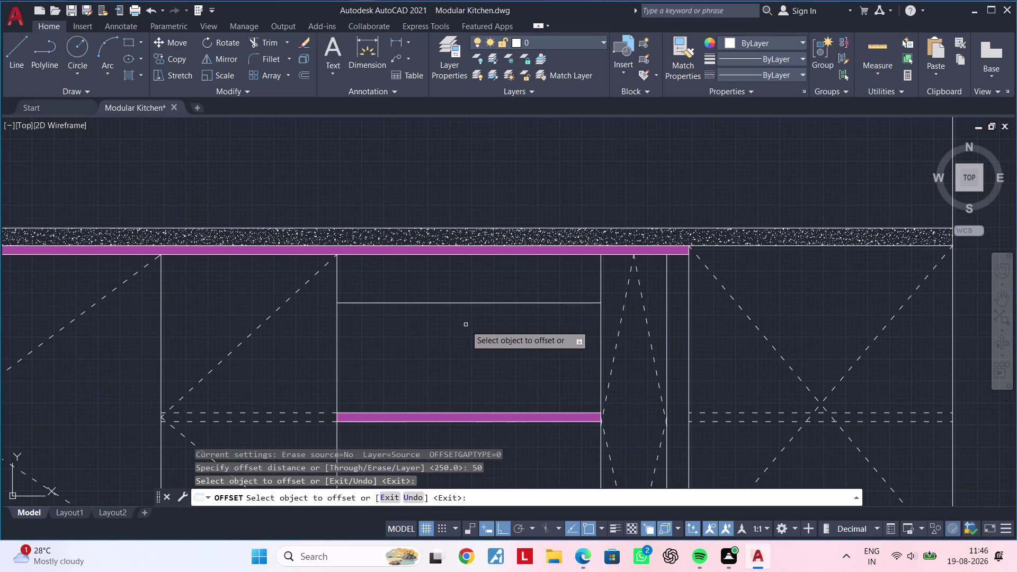
double_click(469, 302)
click(470, 321)
key(Escape)
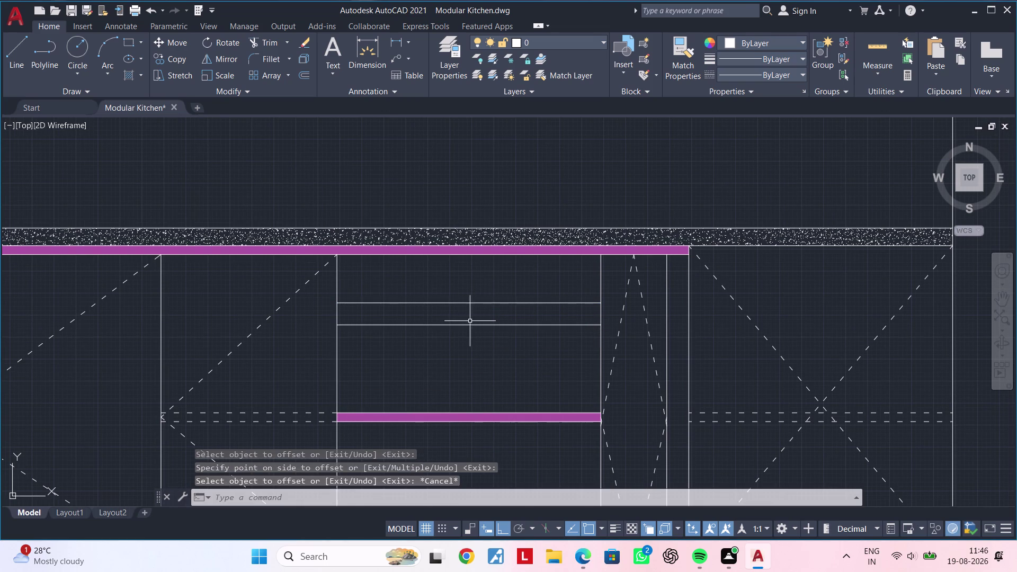
key(Escape)
Delete the extra upper horizontal line, leaving one line in the middle cabinet.
click(475, 304)
key(Delete)
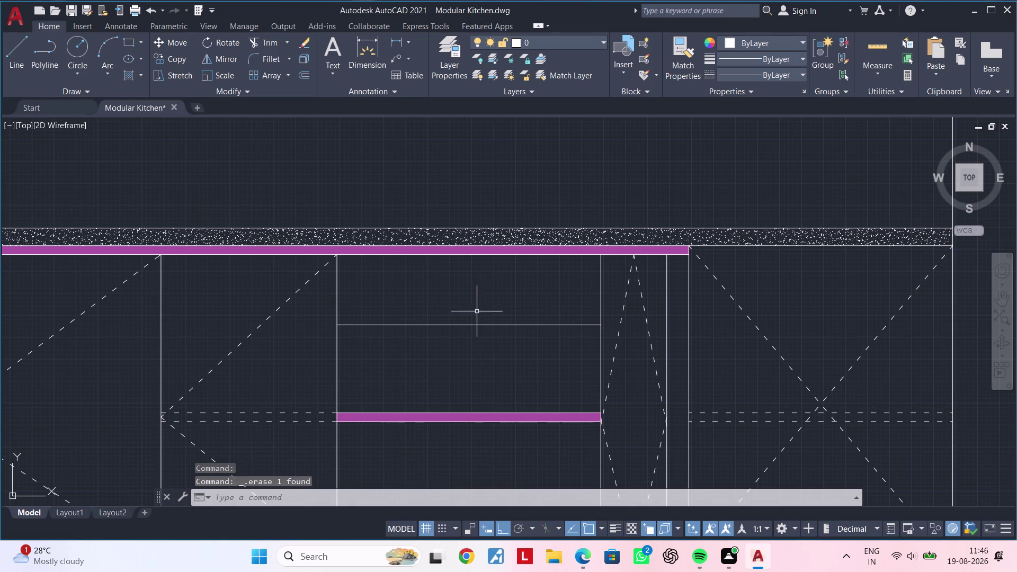
middle_drag(487, 350, 525, 345)
key(Escape)
key(Escape)
key(Escape)
key(Escape)
key(Escape)
key(Escape)
key(Escape)
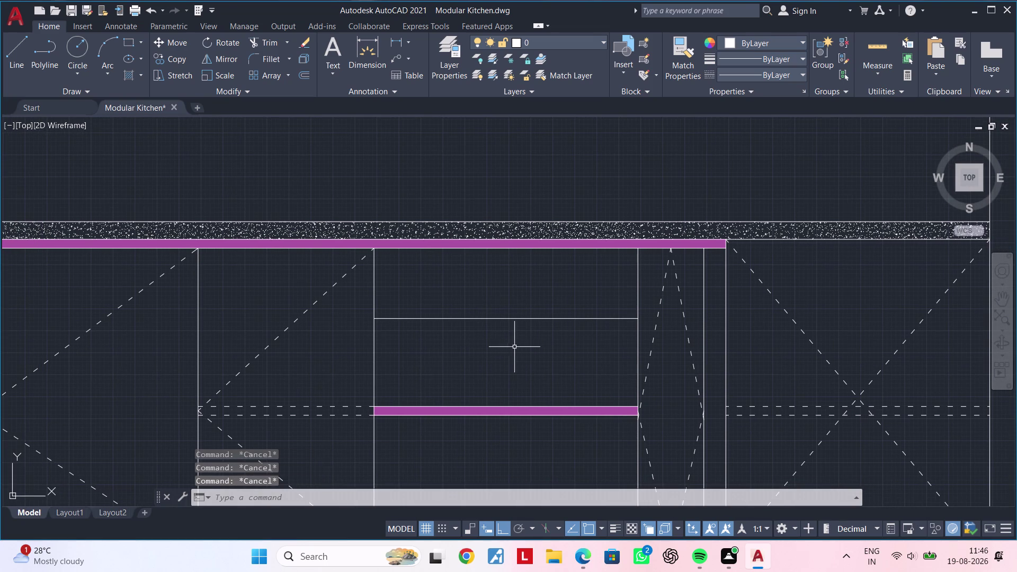
key(Escape)
middle_drag(500, 348, 468, 353)
key(Escape)
middle_drag(443, 353, 468, 341)
key(Escape)
key(Escape)
key(Escape)
key(l)
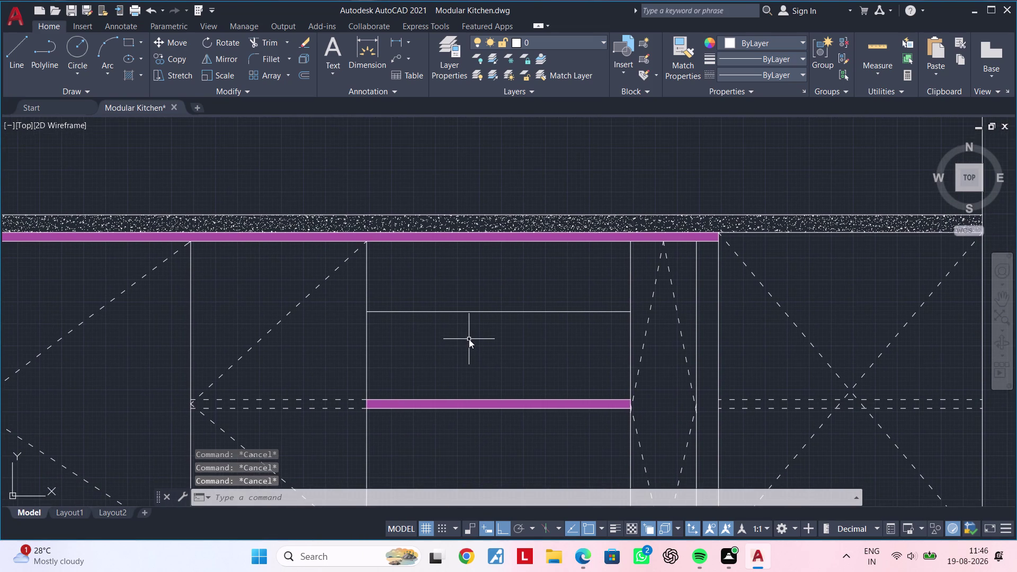
key(space)
click(367, 313)
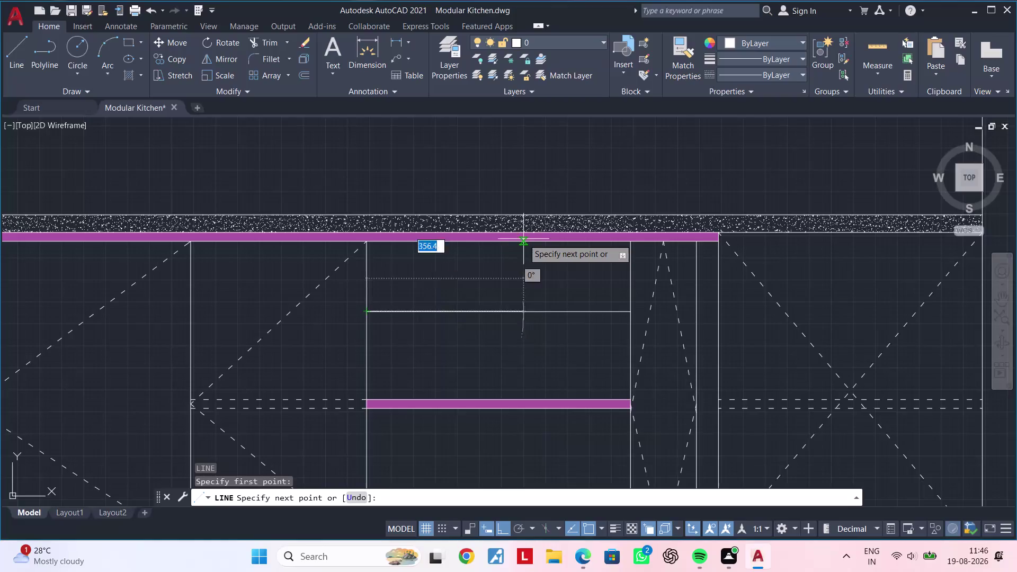
key(Escape)
key(Escape)
middle_drag(509, 271, 500, 271)
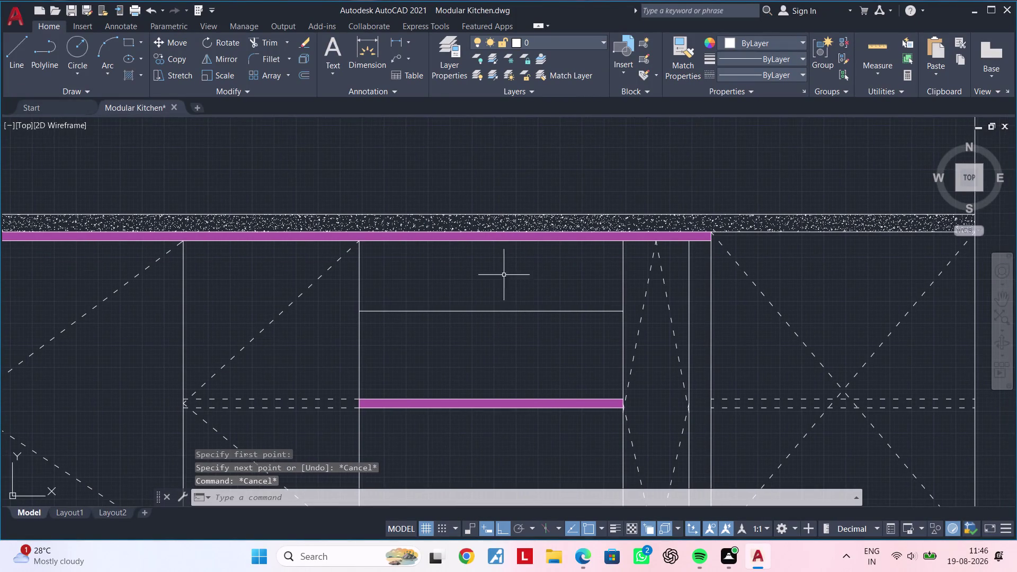
middle_drag(506, 281, 521, 260)
key(Escape)
middle_drag(517, 280, 527, 227)
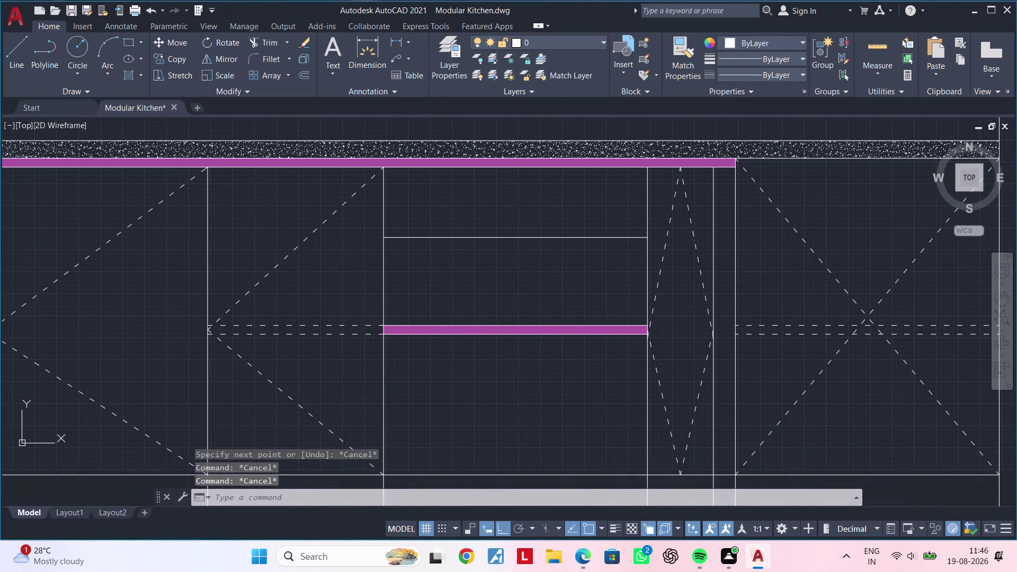
key(Escape)
key(Escape)
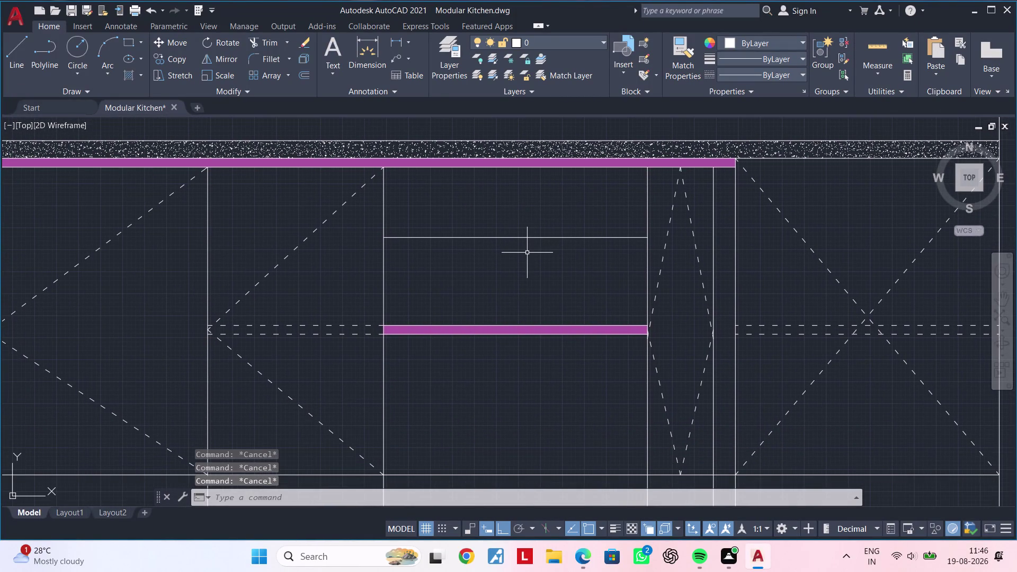
text(of 30)
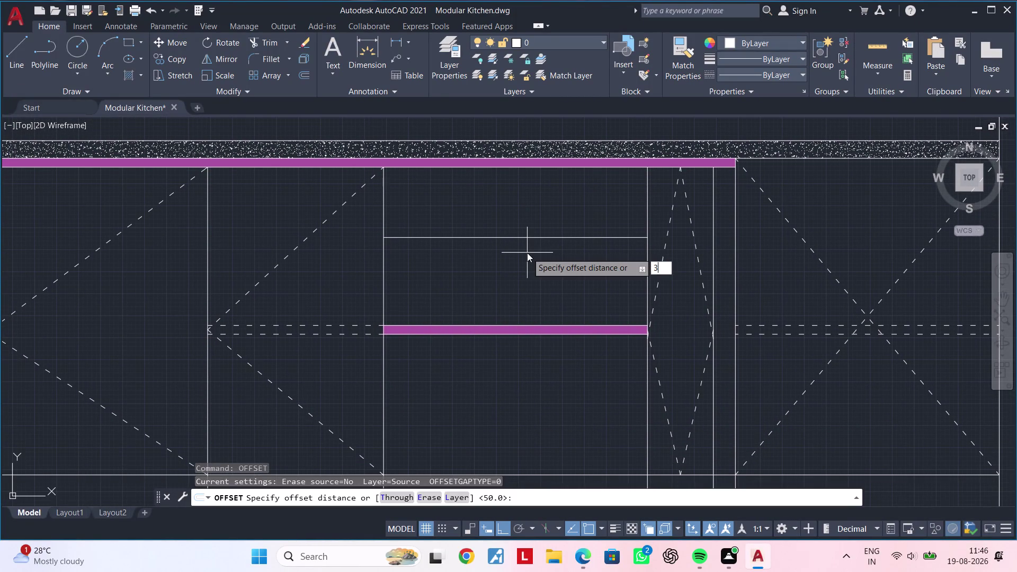
text(0)
key(Return)
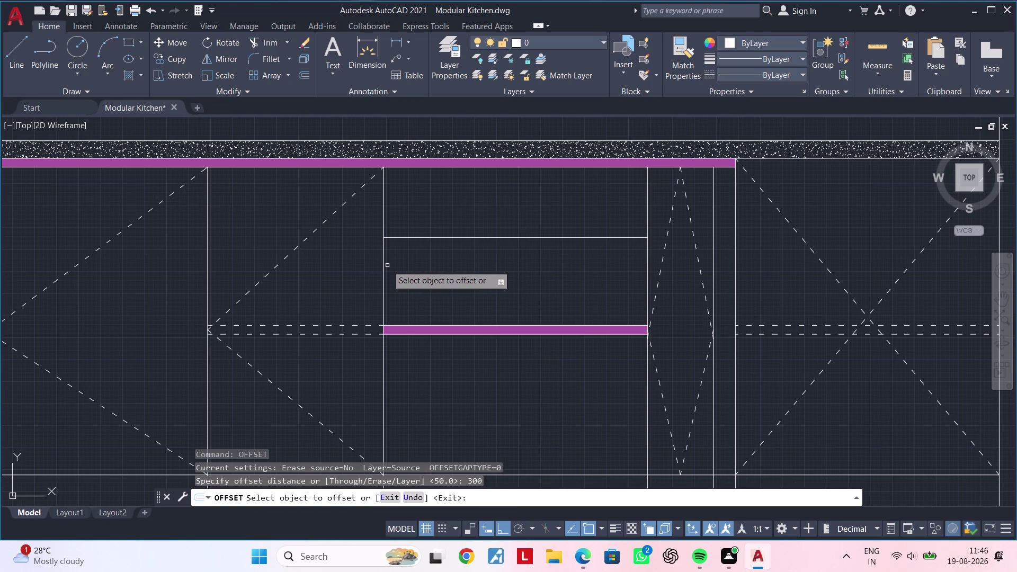
click(383, 267)
click(494, 268)
key(Escape)
key(Escape)
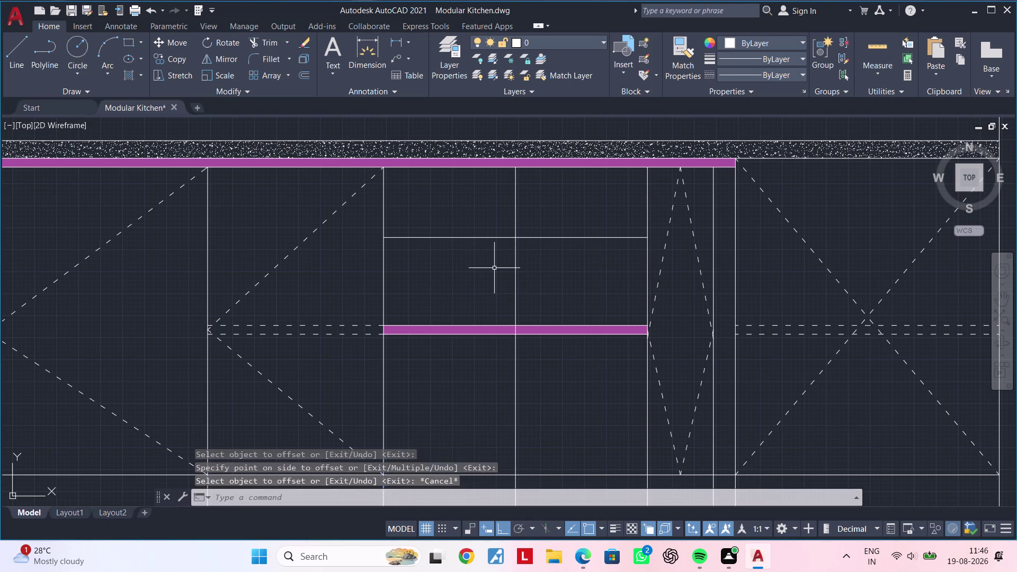
key(l)
key(space)
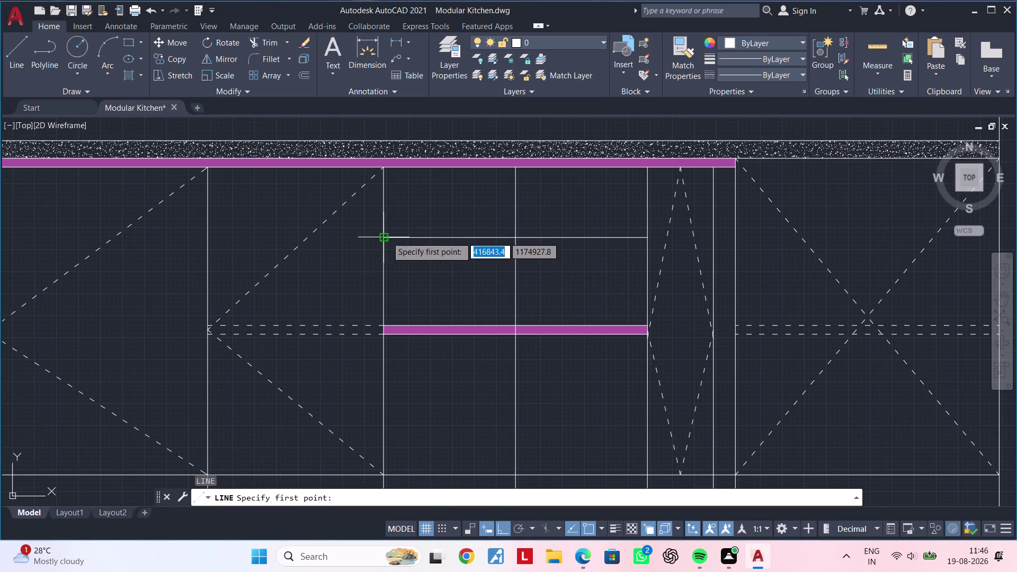
click(386, 238)
click(514, 170)
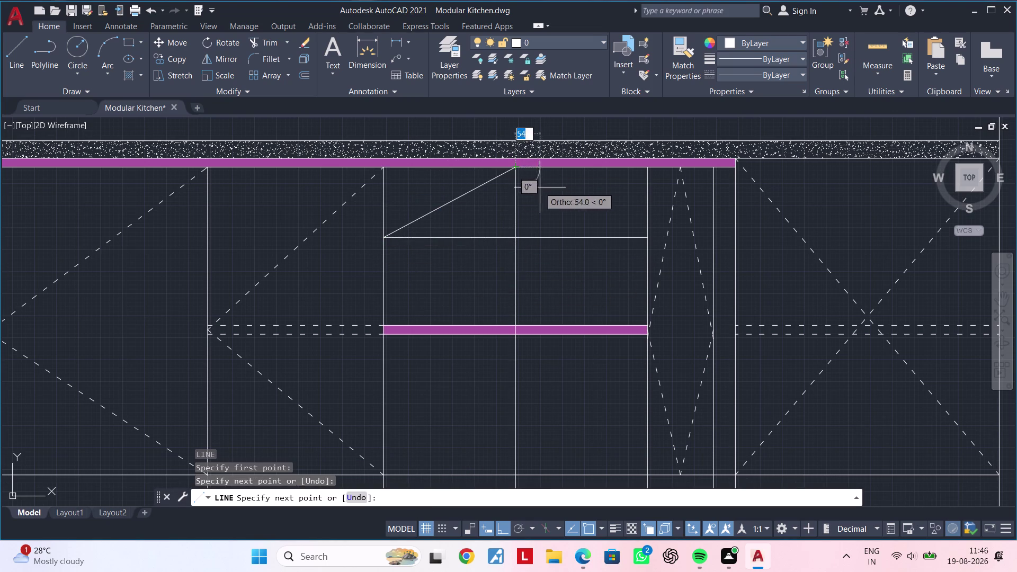
click(648, 235)
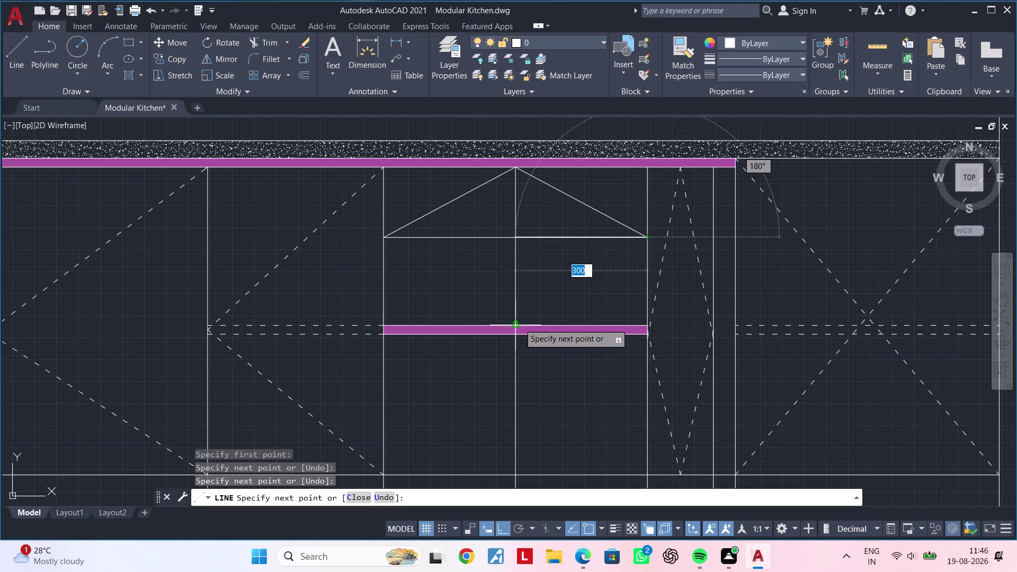
click(518, 324)
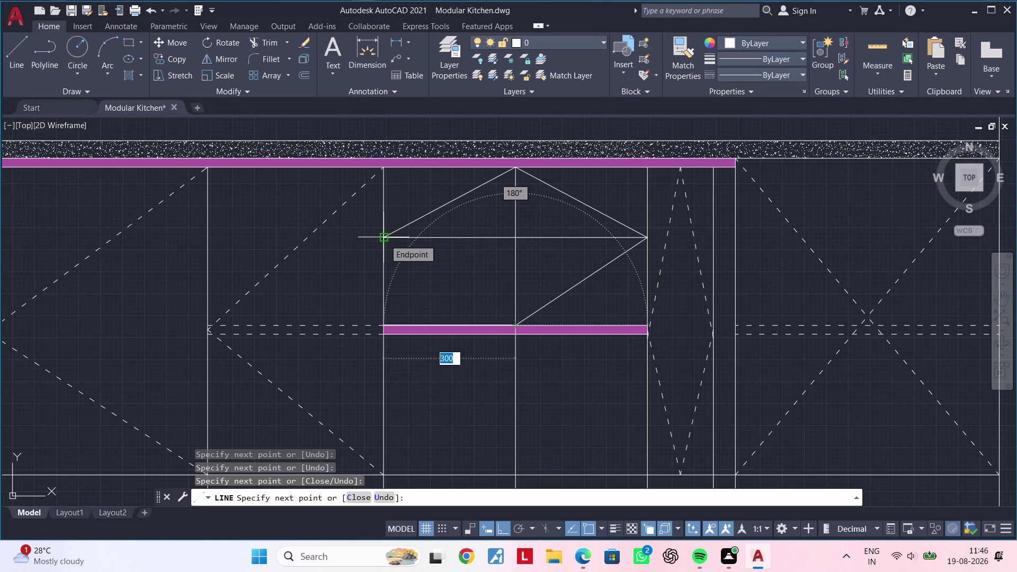
key(Escape)
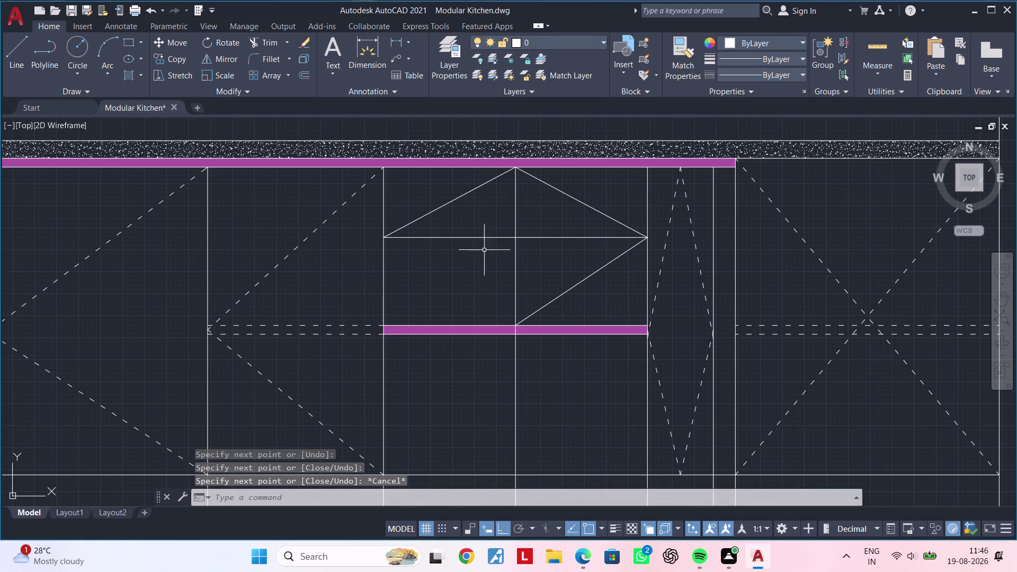
click(589, 277)
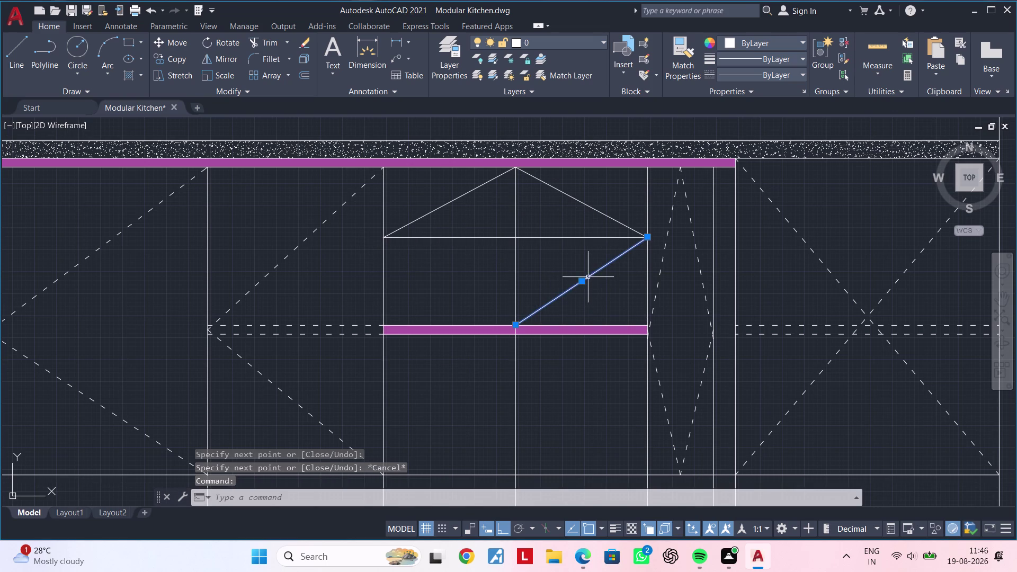
key(Delete)
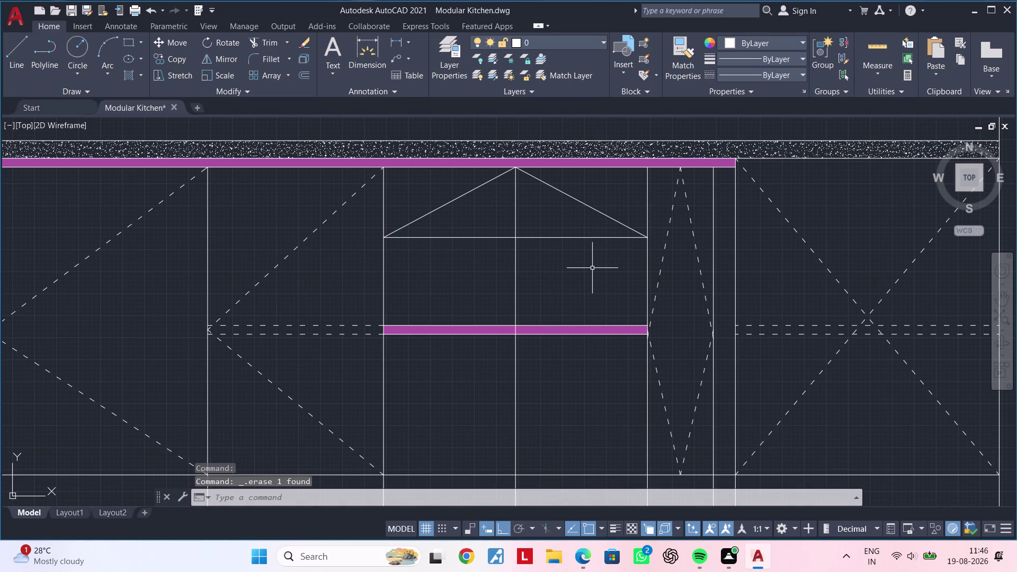
click(615, 218)
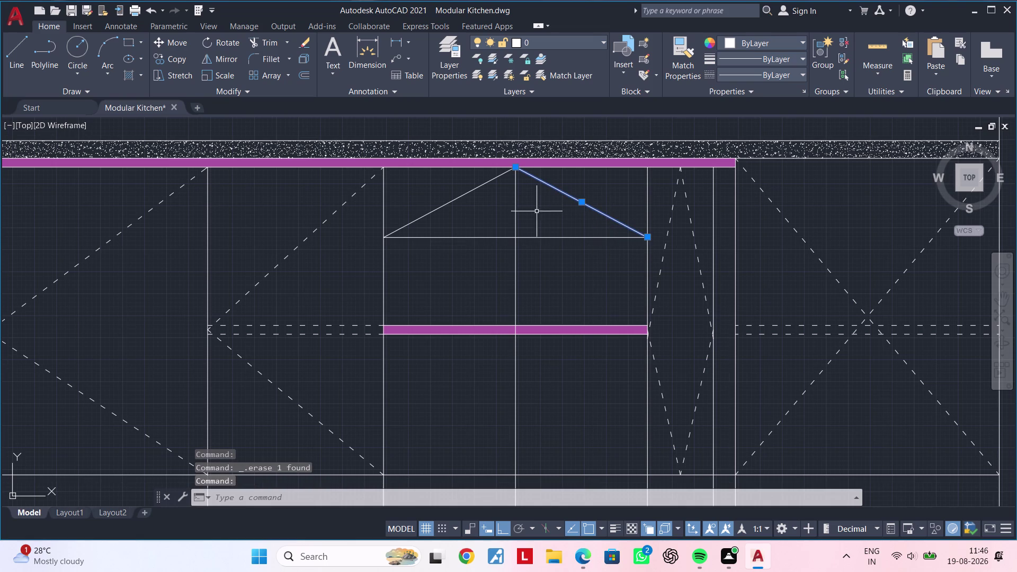
click(471, 190)
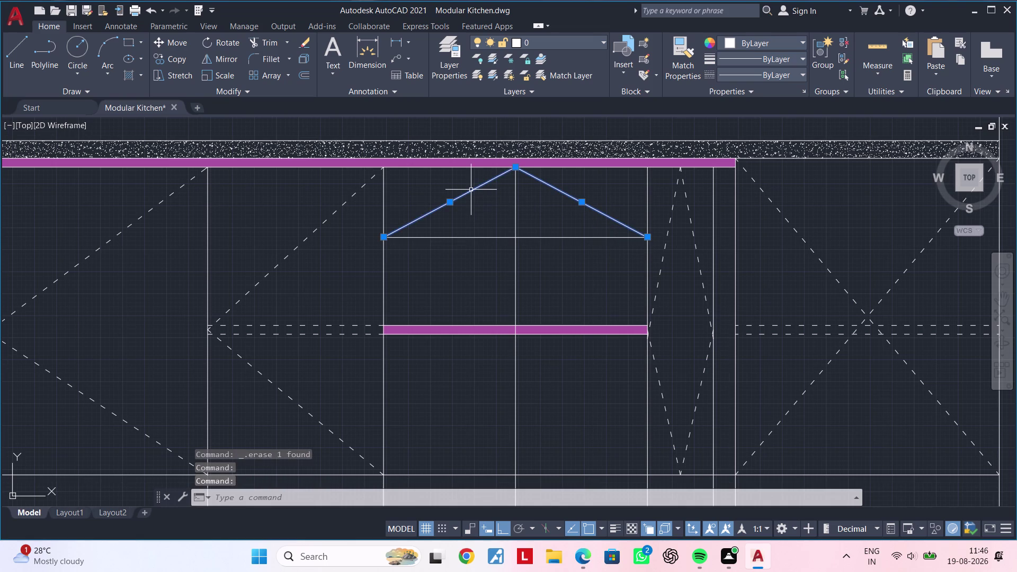
key(Delete)
key(Escape)
key(Escape)
key(Escape)
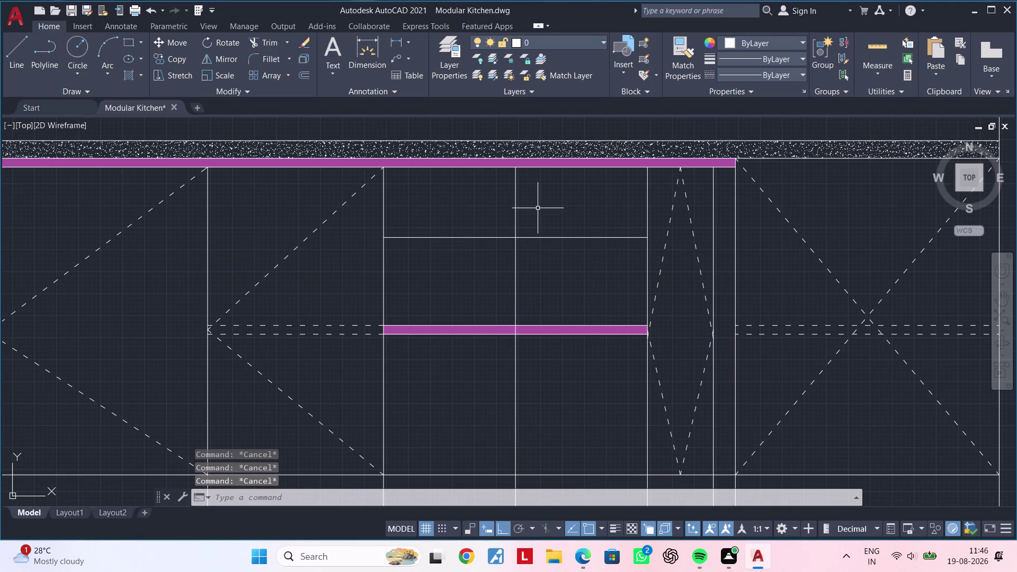
Abandon the new LINE command and clear any pending commands.
text(l)
key(space)
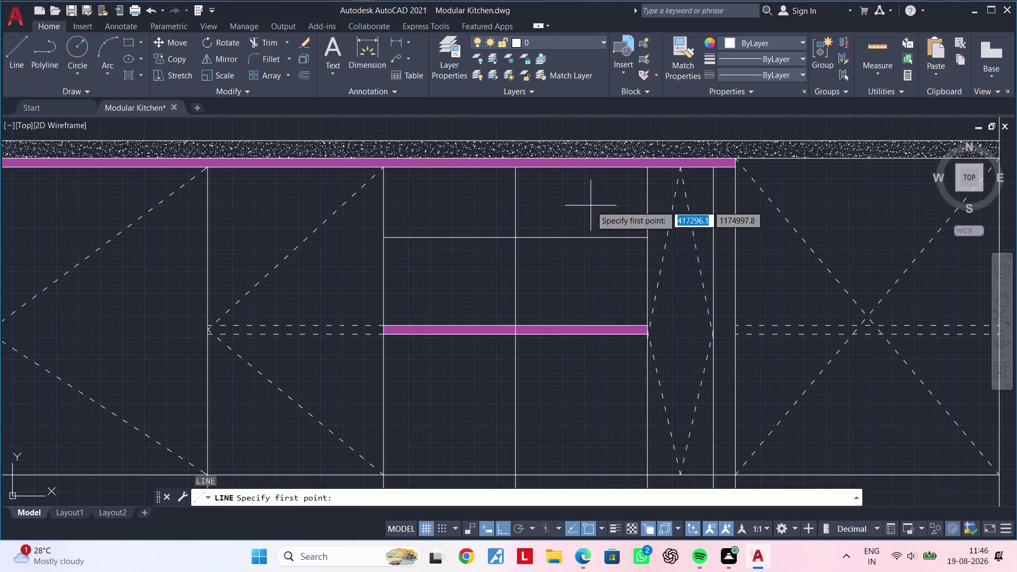
key(Escape)
key(Escape)
key(Escape)
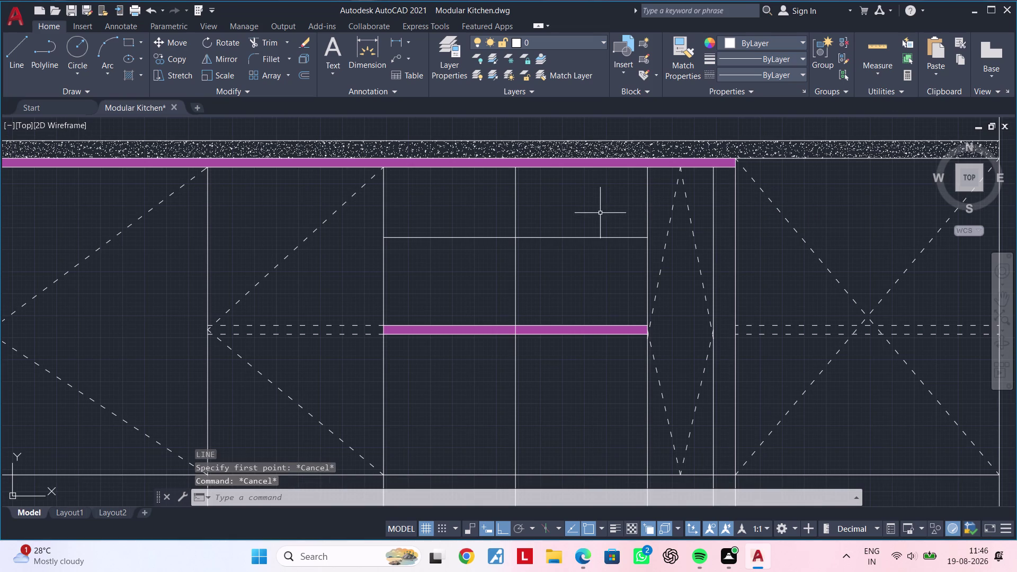
key(Escape)
key(Escape)
key(Escape)
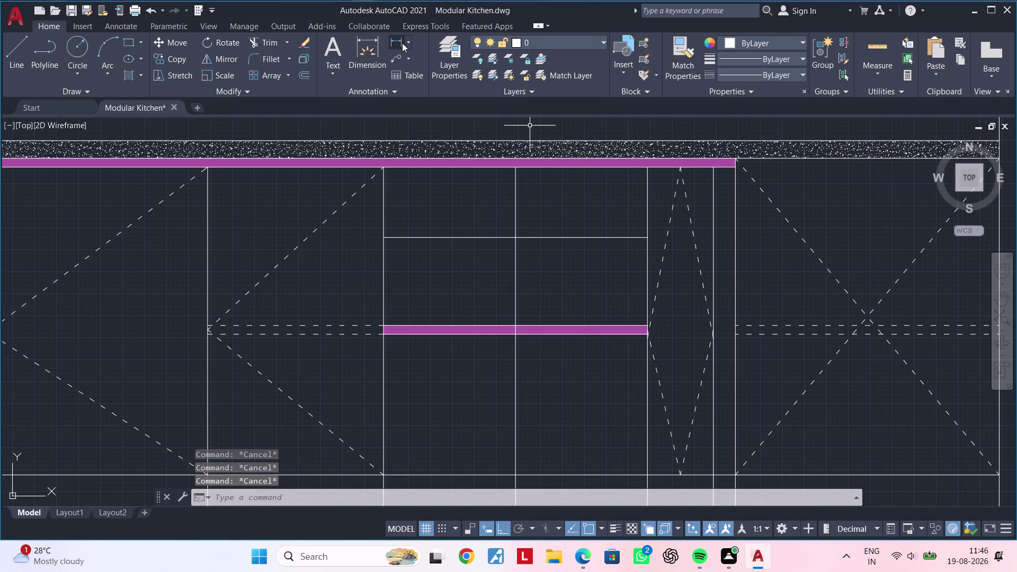
Preview a linear dimension from the magenta strip to the cross line, reading 160, without placing it.
click(398, 43)
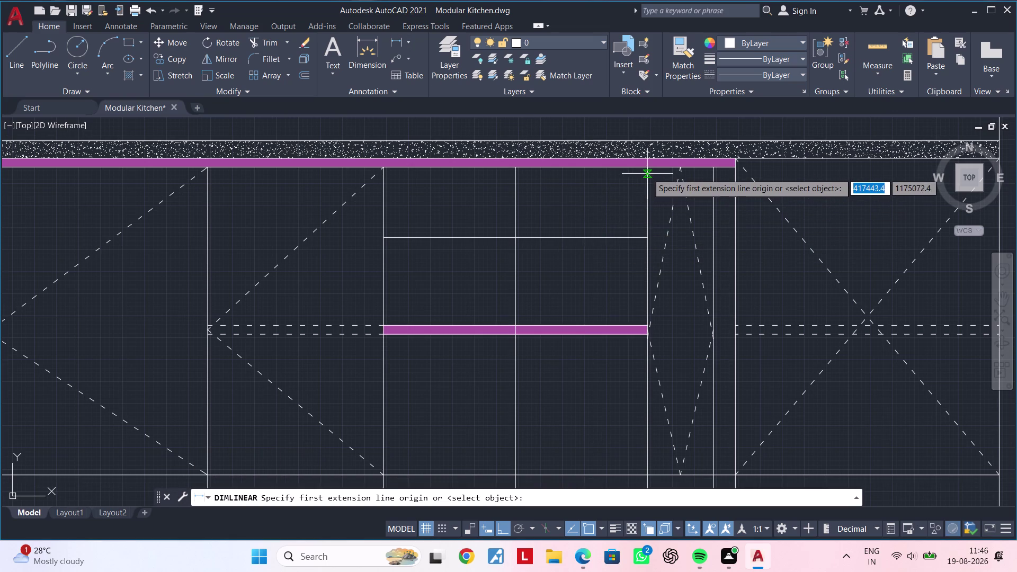
click(649, 169)
click(647, 235)
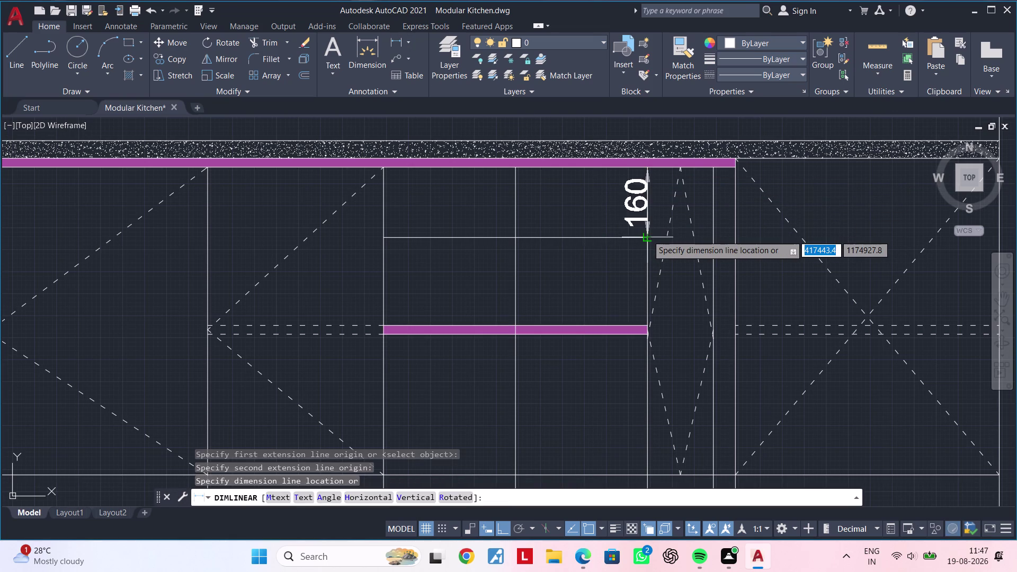
key(Escape)
key(Escape)
key(Escape)
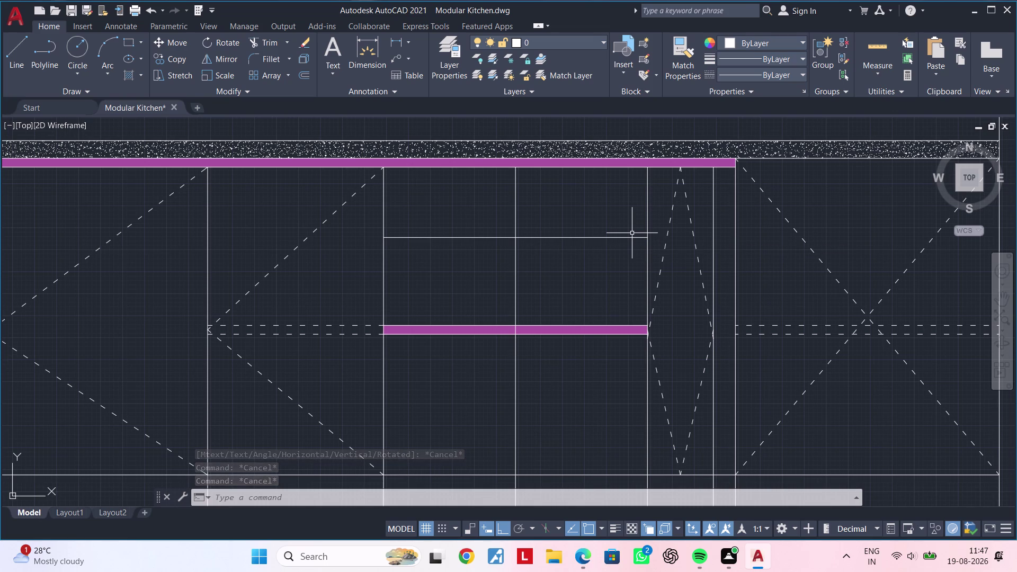
key(Escape)
key(Escape)
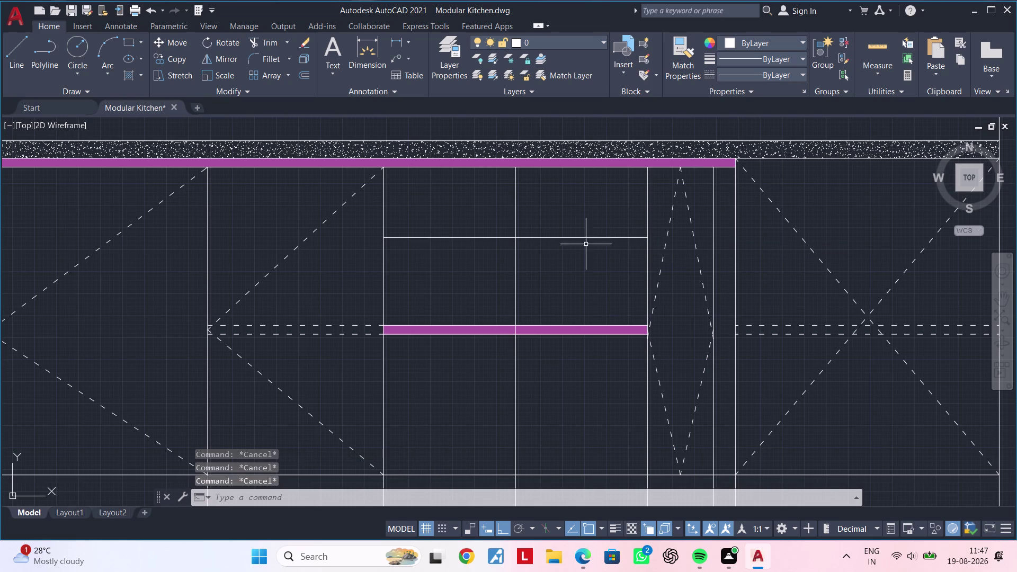
key(Escape)
key(Escape)
Offset the cross line 80 upward.
text(of)
key(space)
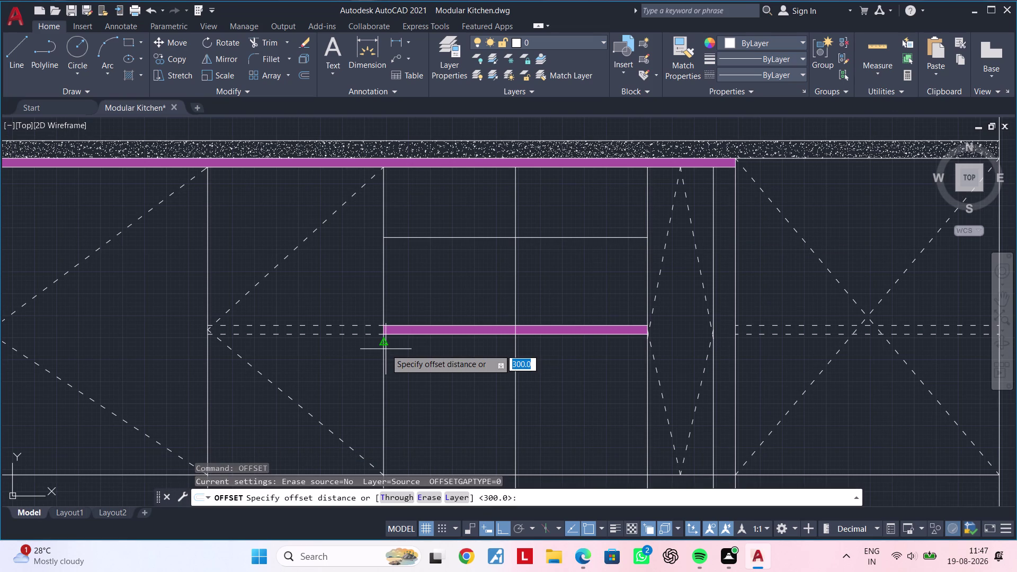
text(80)
key(Return)
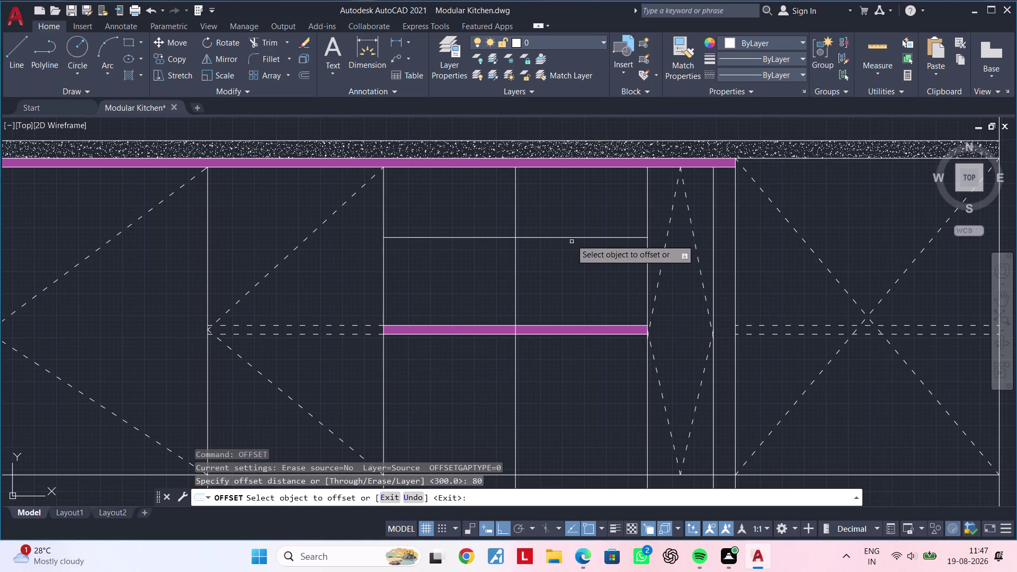
click(572, 236)
click(575, 210)
middle_drag(581, 216, 569, 235)
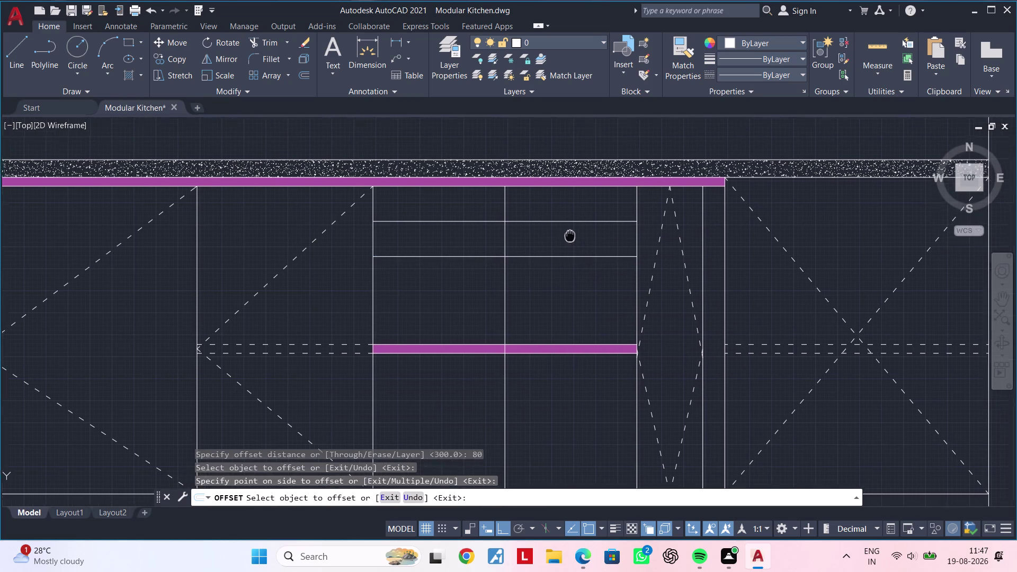
middle_drag(570, 234, 566, 238)
key(Escape)
key(Escape)
Draw diamond edges through the upper cross line's ends and midpoints, then delete a line.
text(l)
key(space)
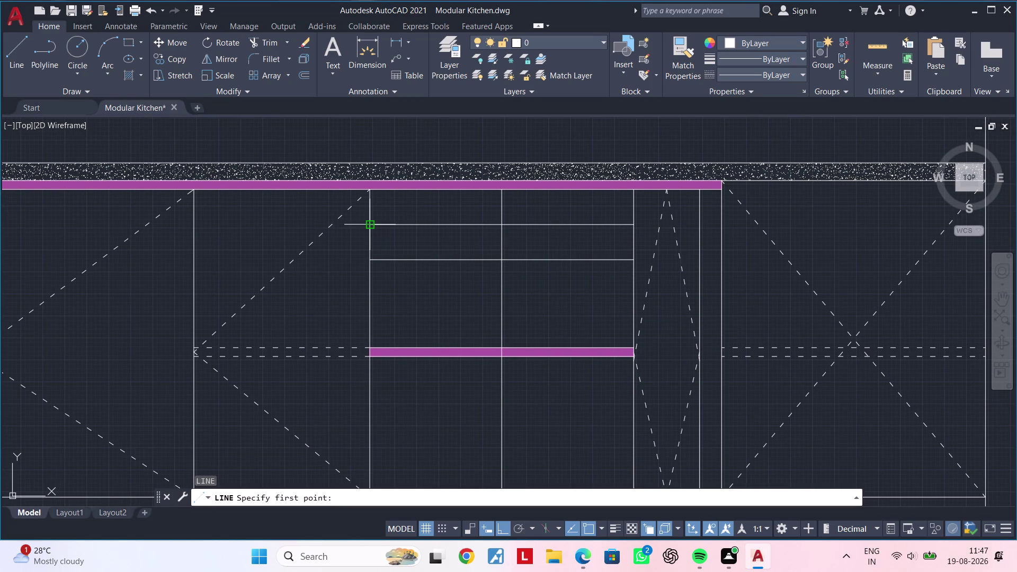
click(373, 224)
click(504, 188)
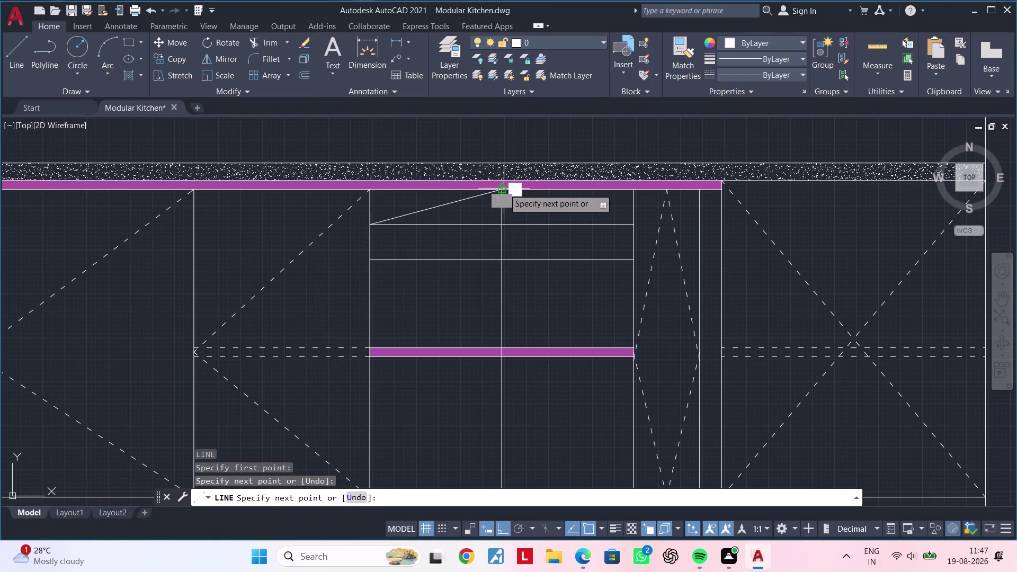
click(634, 224)
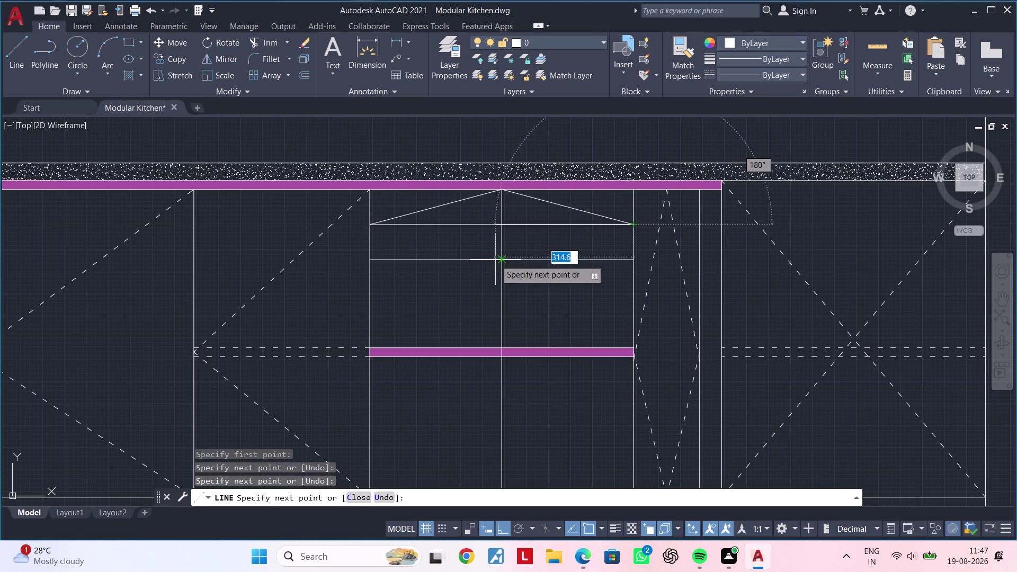
click(502, 259)
click(370, 225)
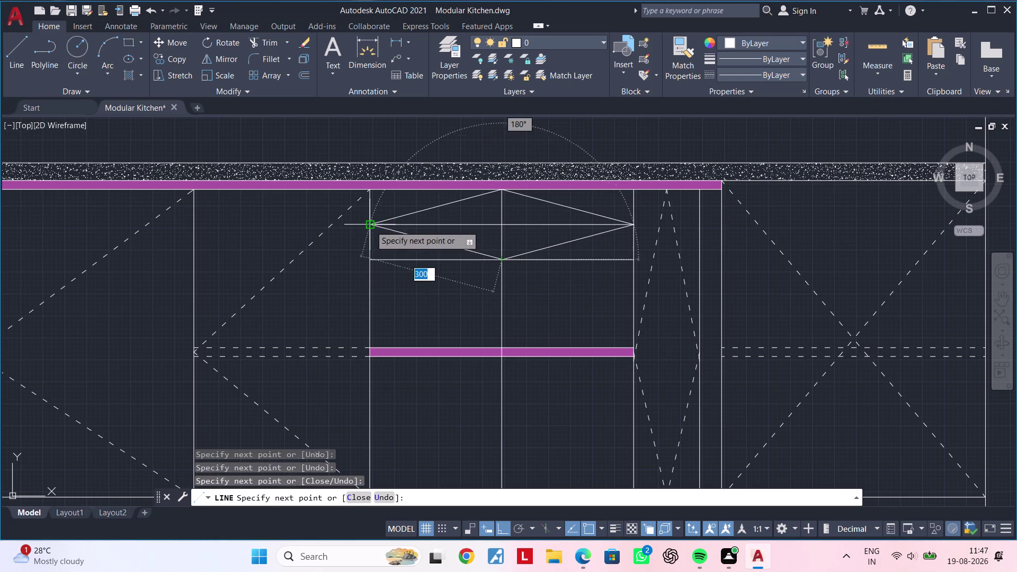
key(Escape)
click(463, 224)
key(Delete)
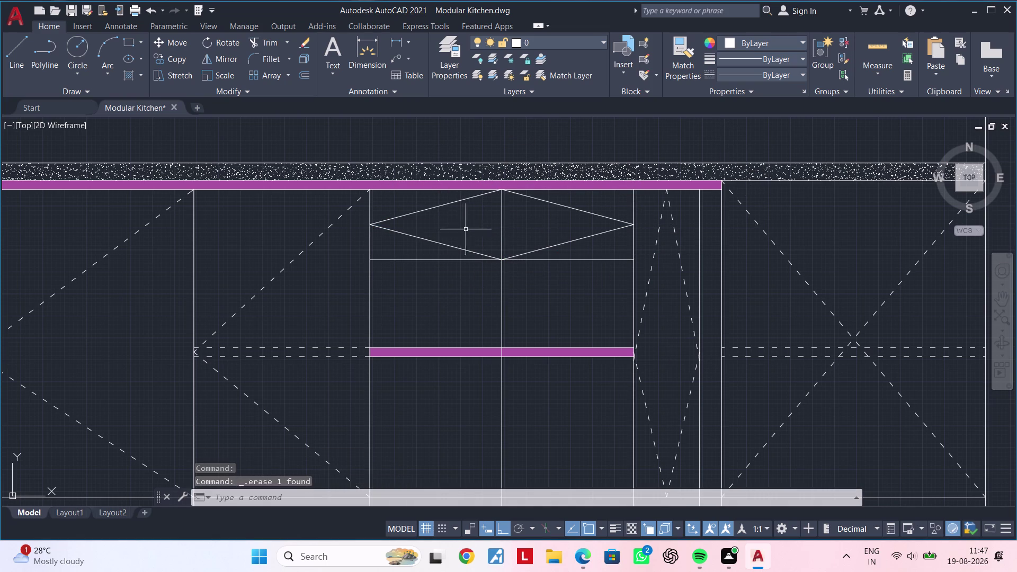
Measure the vertical distance from the lower cross line down to the magenta handle strip.
middle_drag(591, 323, 590, 270)
key(Escape)
key(Escape)
key(Escape)
key(Escape)
key(Escape)
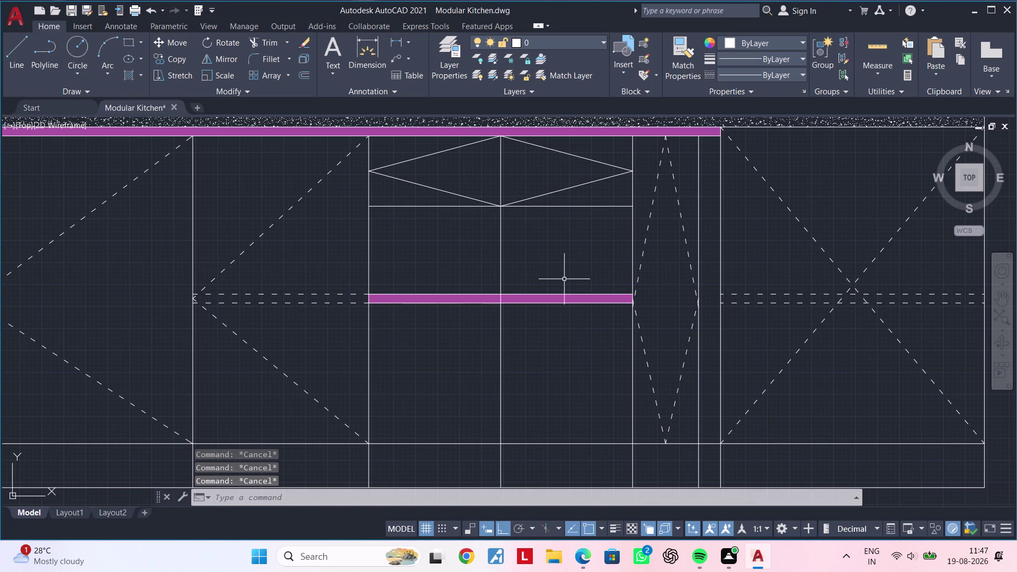
middle_drag(551, 275, 548, 285)
key(Escape)
key(Escape)
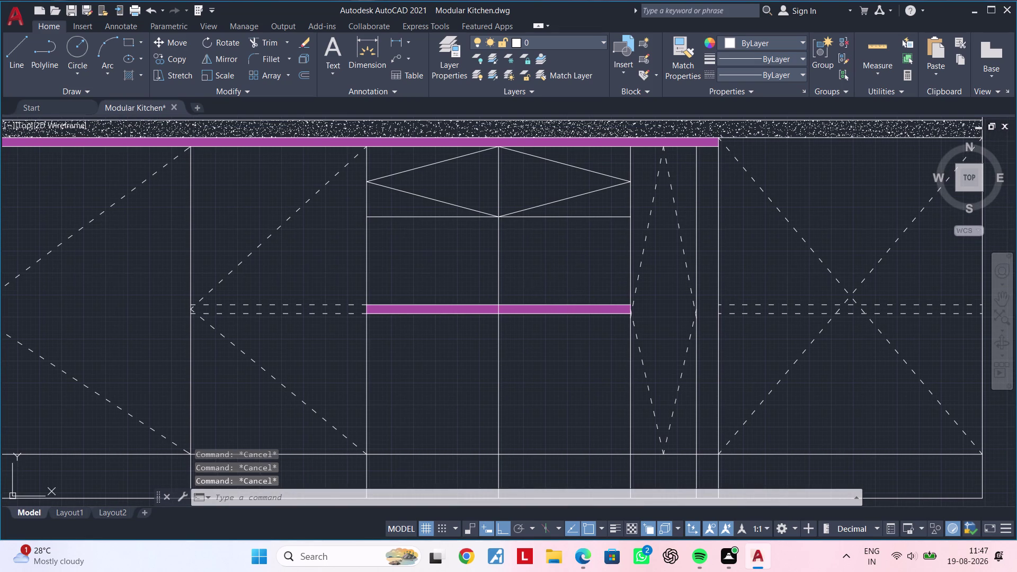
key(l)
key(space)
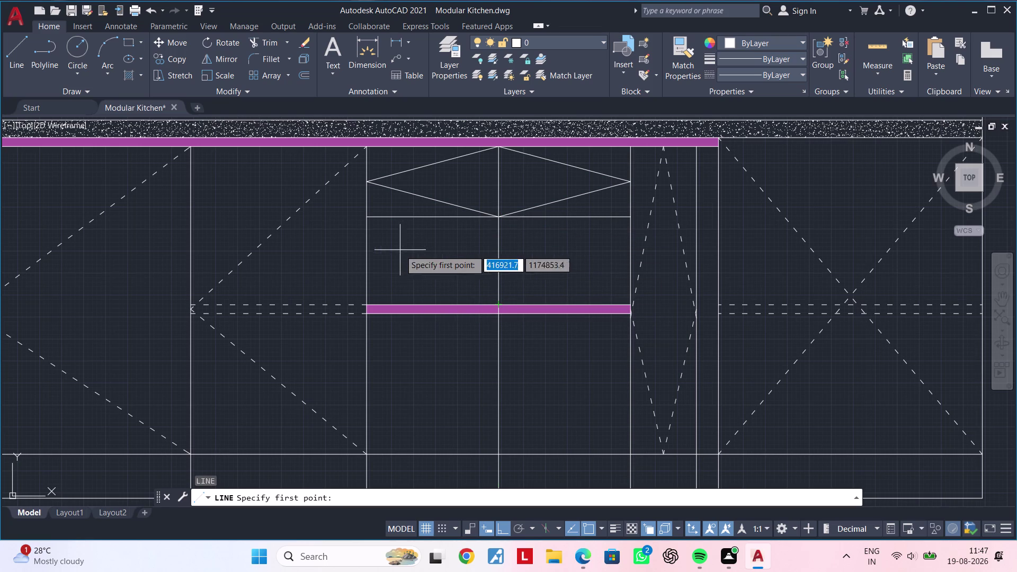
key(Escape)
key(Escape)
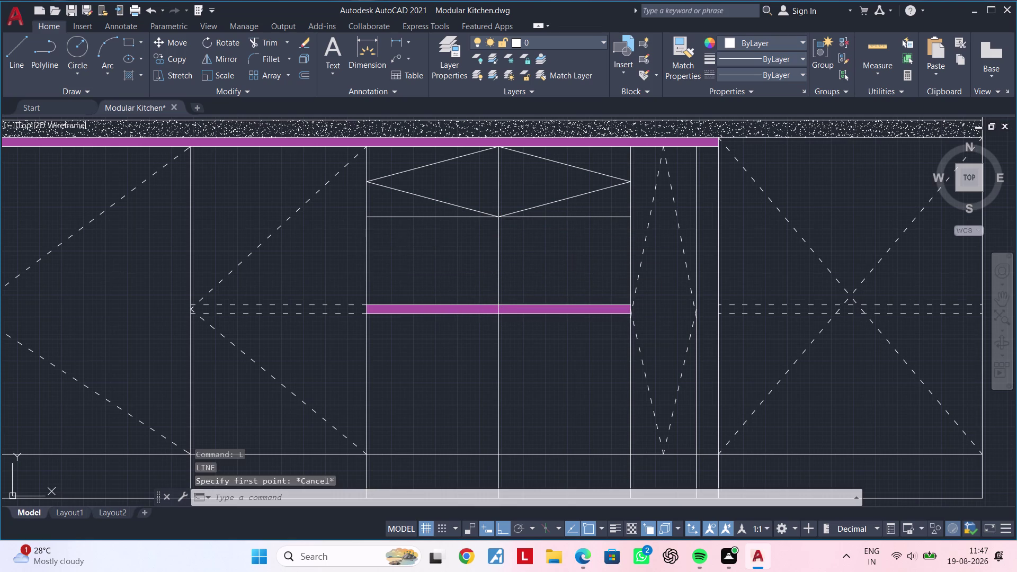
key(Escape)
key(Escape)
key(Escape)
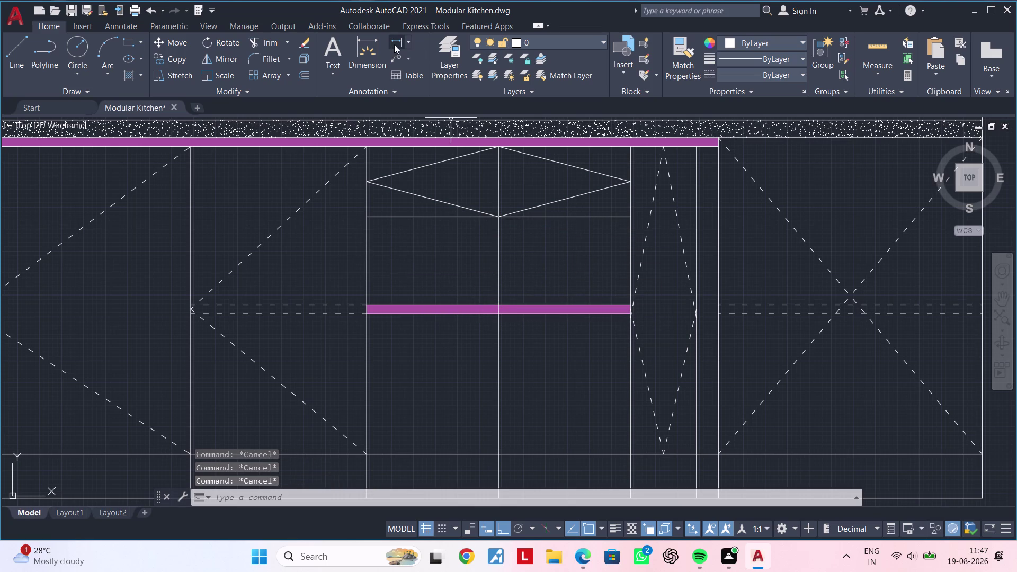
click(394, 44)
click(629, 215)
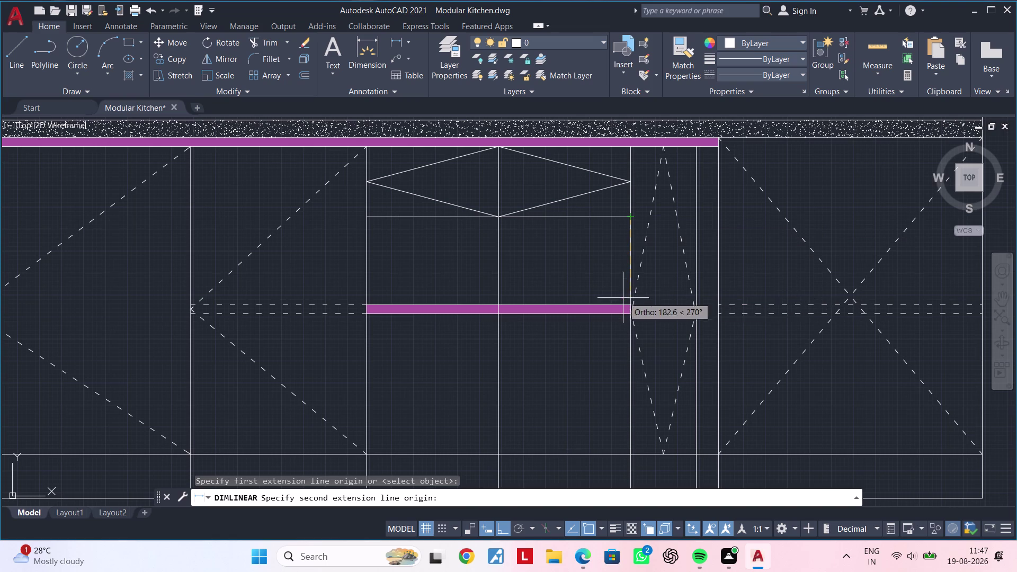
click(632, 303)
key(Escape)
key(Escape)
key(Escape)
key(Escape)
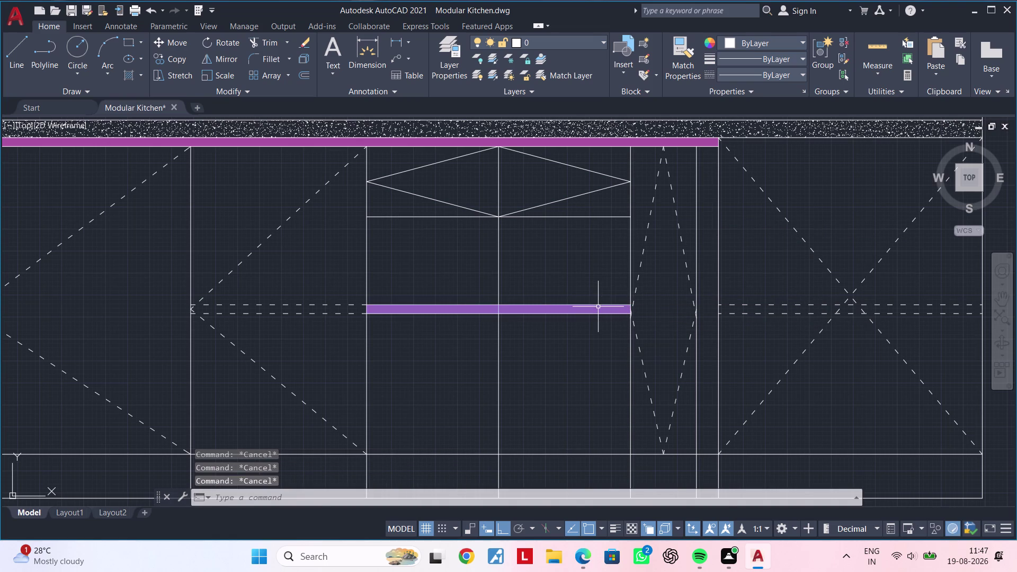
Offset the handle strip's line 100 upward as a guide line.
text(of 100)
key(Return)
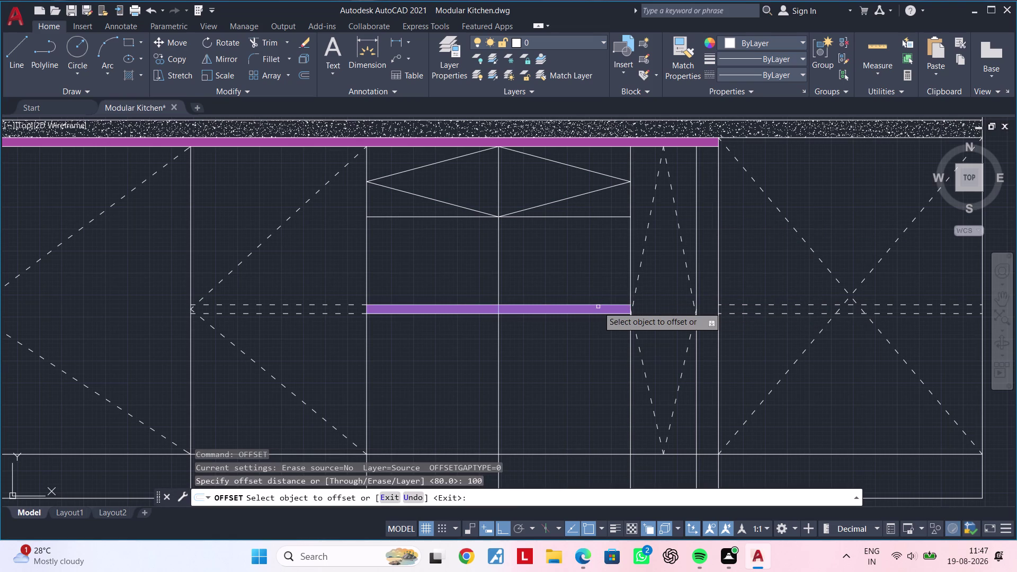
click(584, 304)
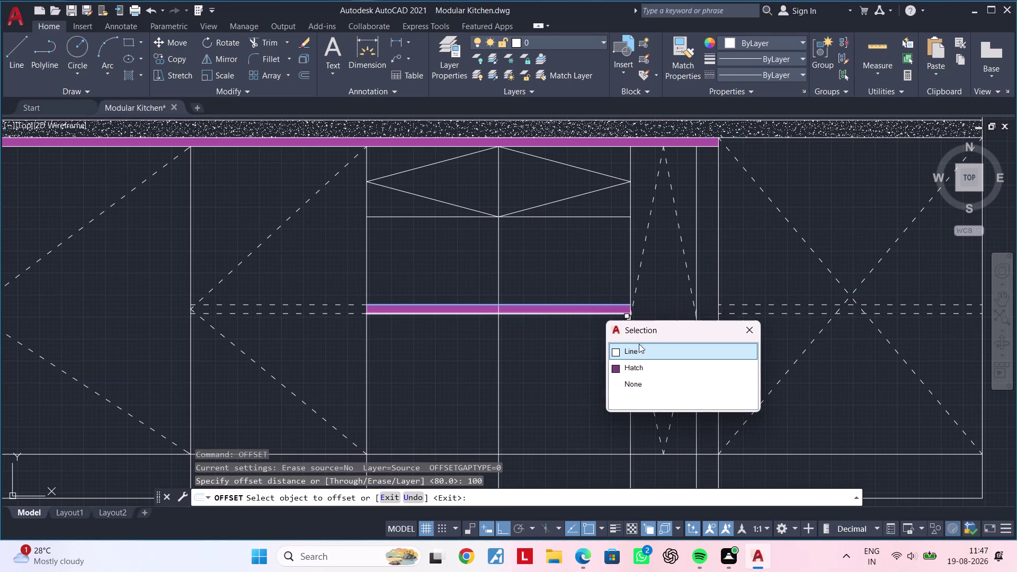
click(644, 353)
click(586, 272)
key(Escape)
key(Escape)
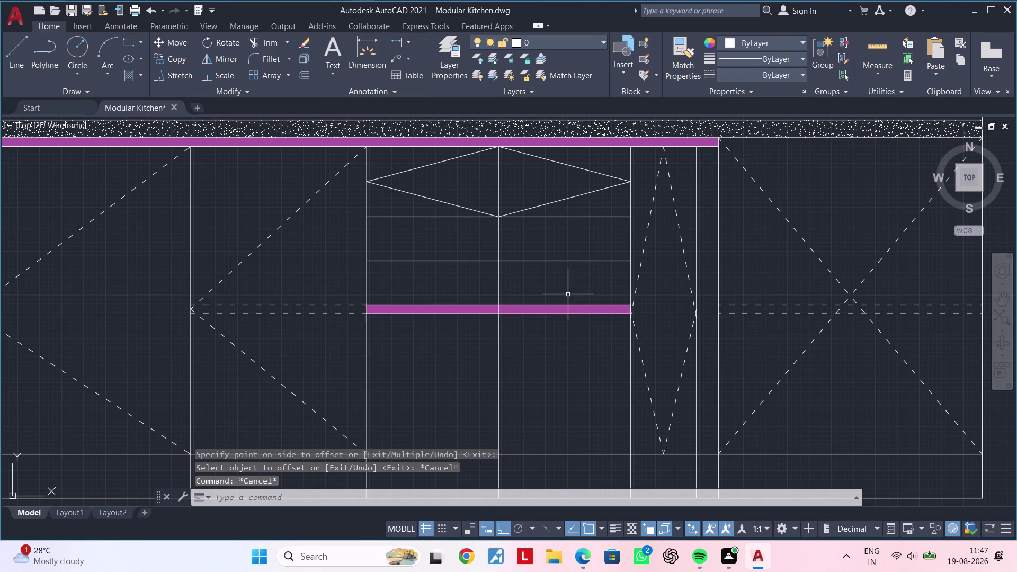
Draw the four-edge diamond through the guide midpoints and ends, then delete the guide line.
key(l)
key(space)
click(501, 218)
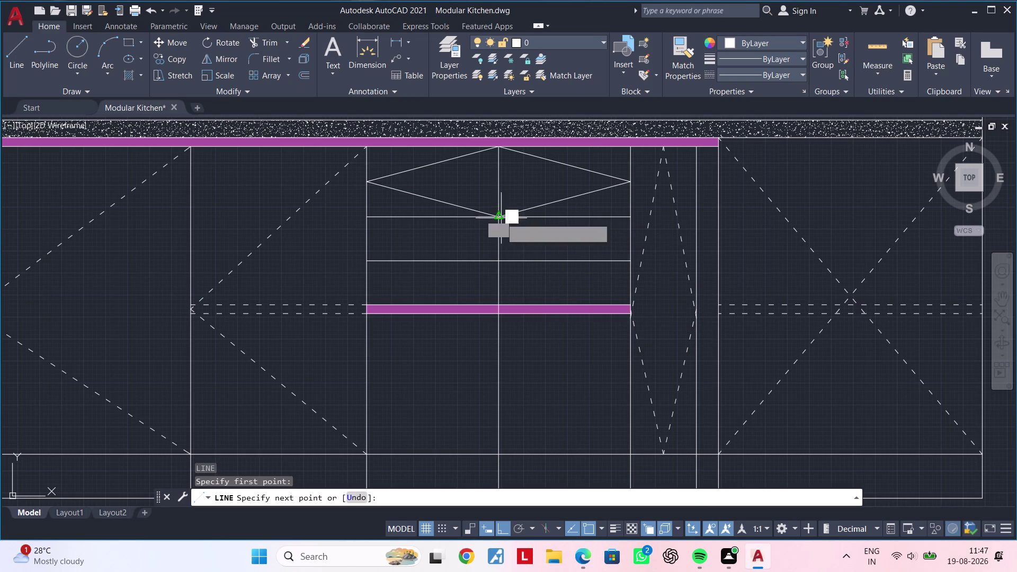
click(367, 263)
click(495, 302)
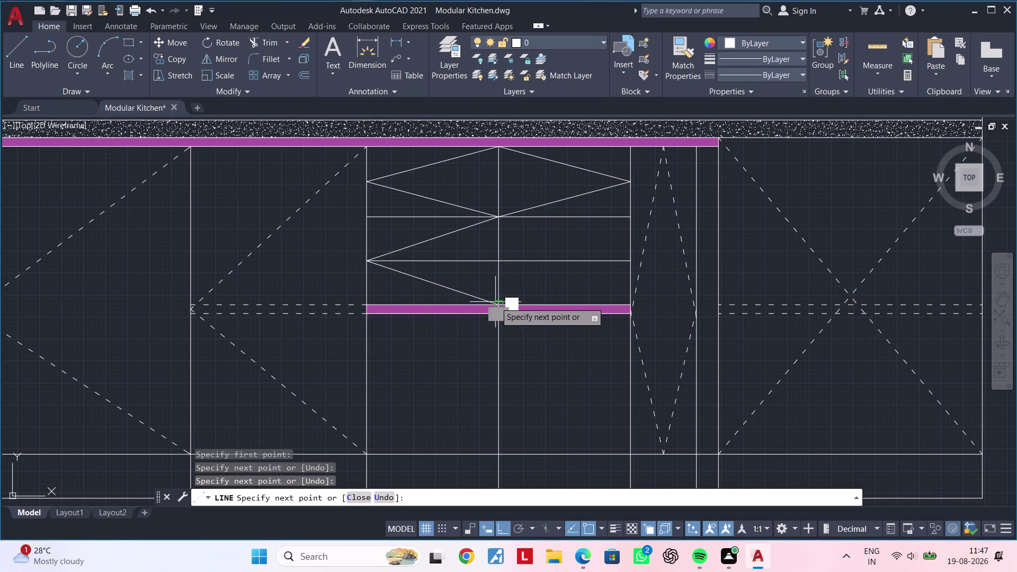
click(633, 267)
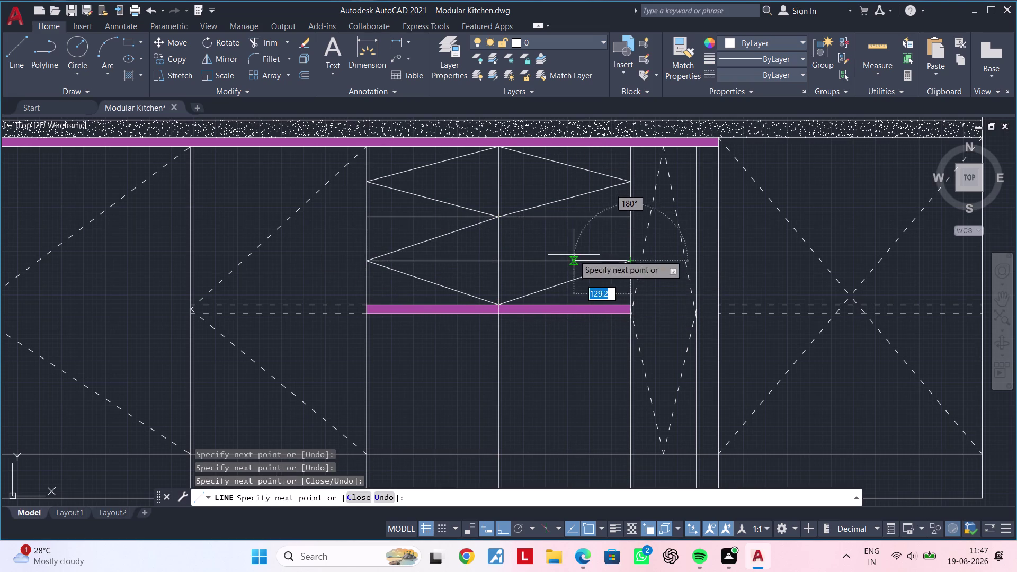
click(500, 218)
key(Escape)
key(Escape)
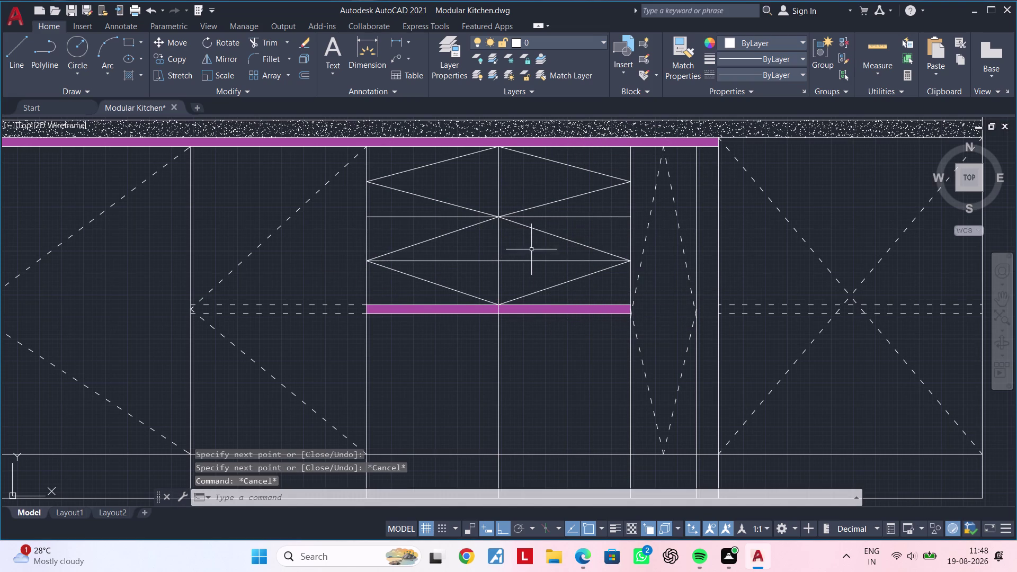
click(531, 262)
key(Delete)
Pan to the lower cabinets and measure from the handle strip down to the bottom line.
middle_drag(568, 342, 582, 246)
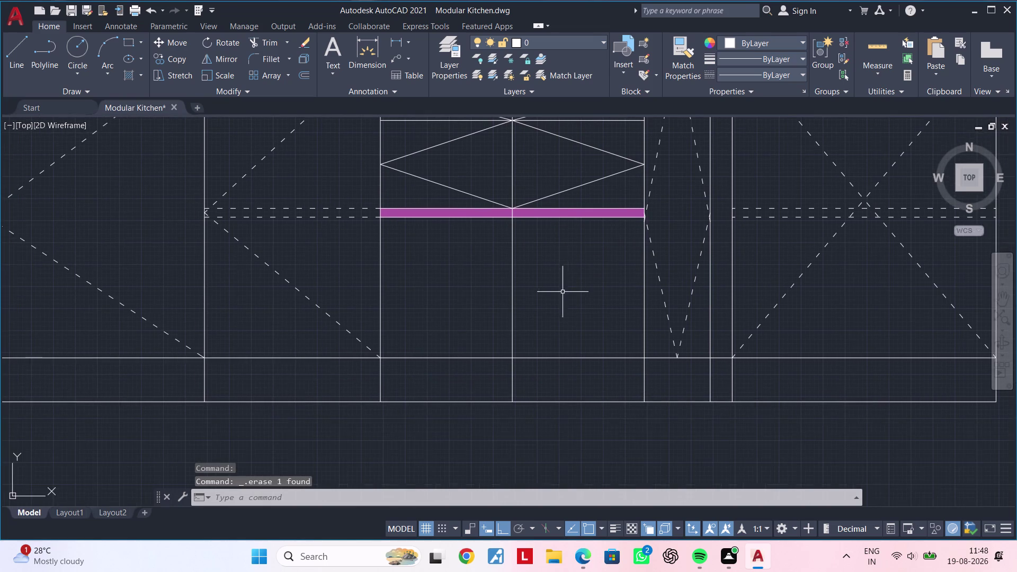
middle_drag(561, 294, 549, 320)
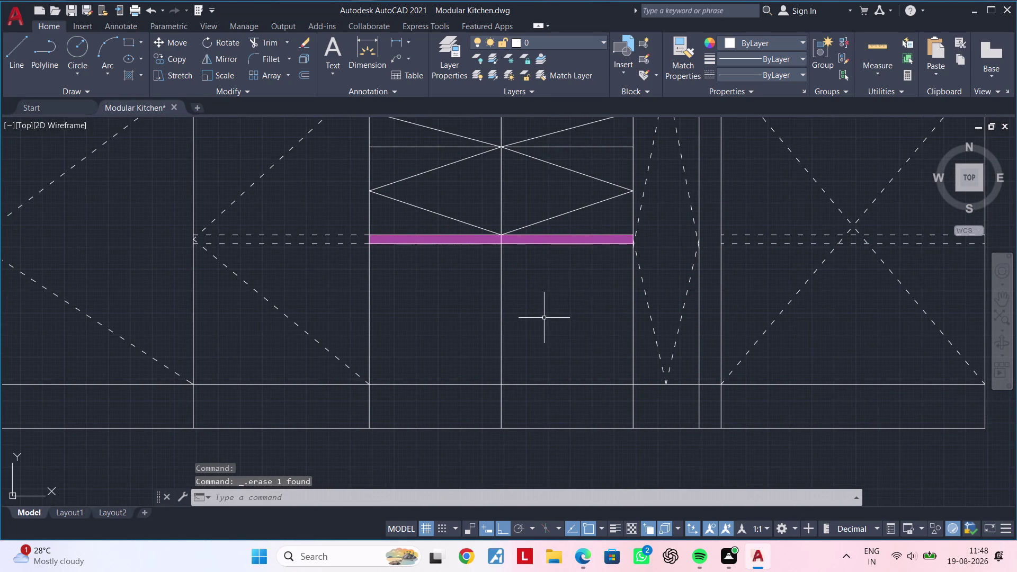
middle_drag(541, 312, 540, 284)
middle_drag(537, 300, 541, 279)
key(Escape)
key(Escape)
key(Escape)
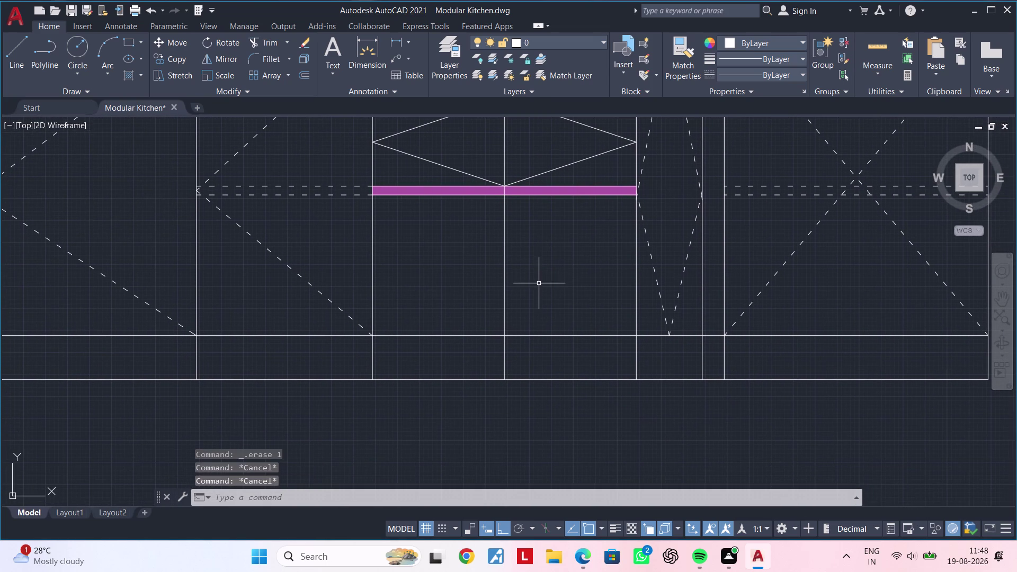
key(Escape)
key(Escape)
key(Escape)
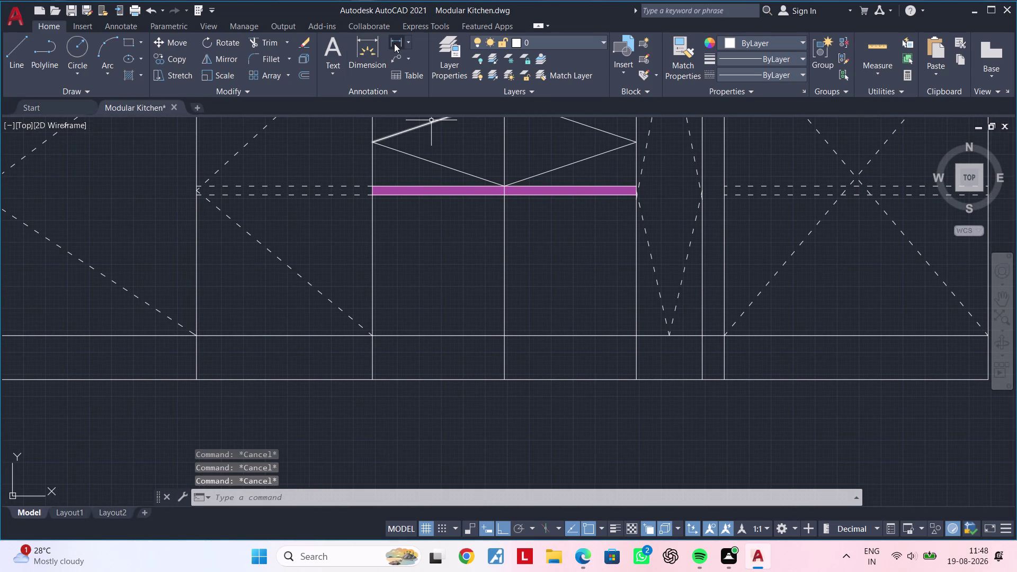
click(394, 44)
click(638, 196)
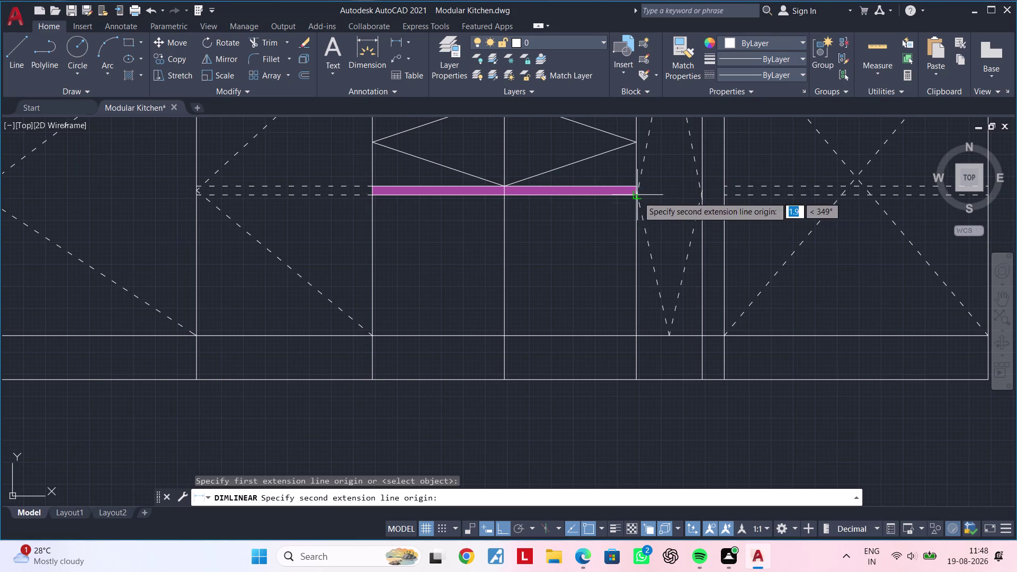
click(639, 332)
key(Escape)
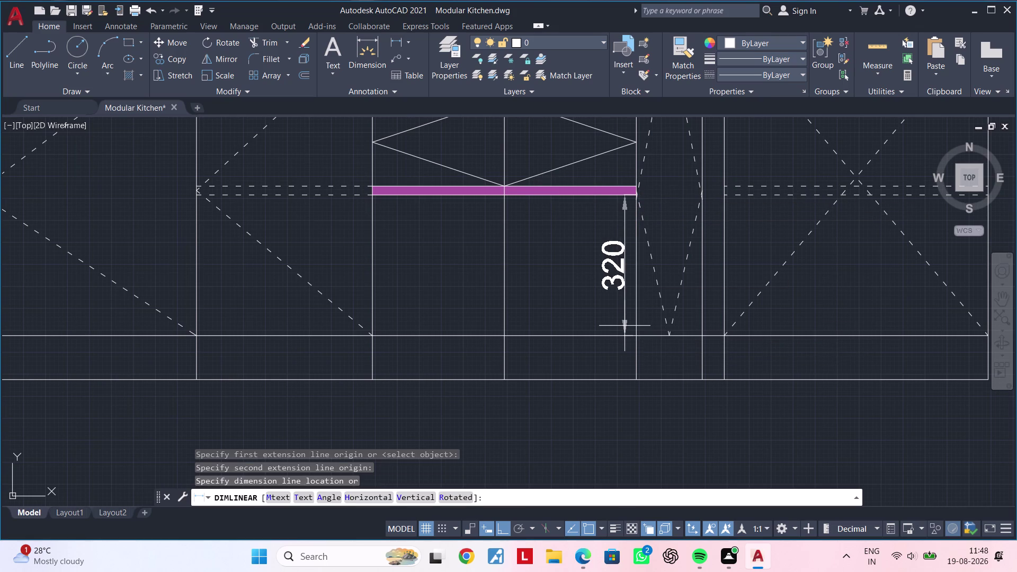
key(Escape)
key(Escape)
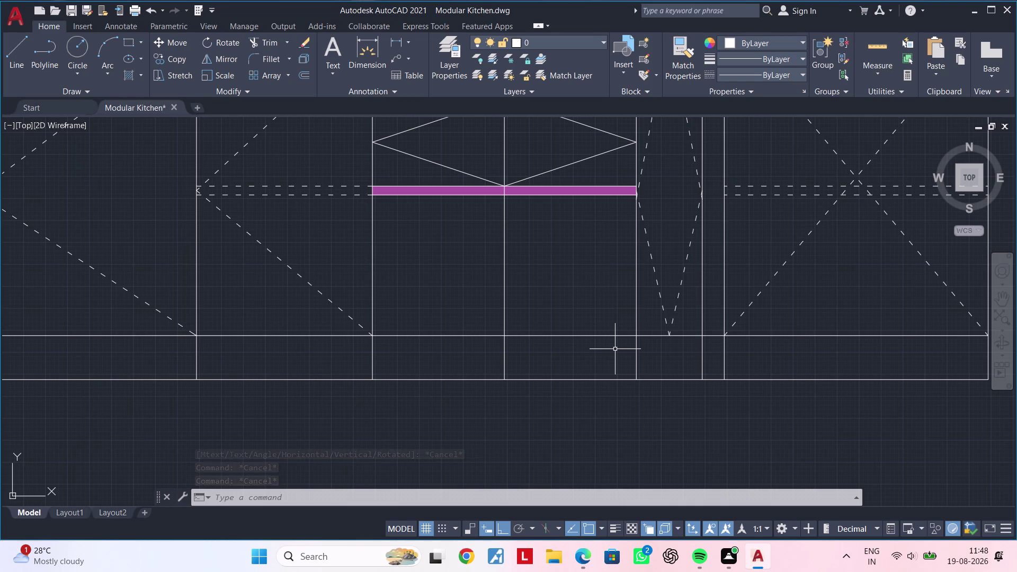
Offset the cabinet's bottom line 160 upward as a guide line.
key(Escape)
key(Escape)
key(Escape)
text(of)
key(space)
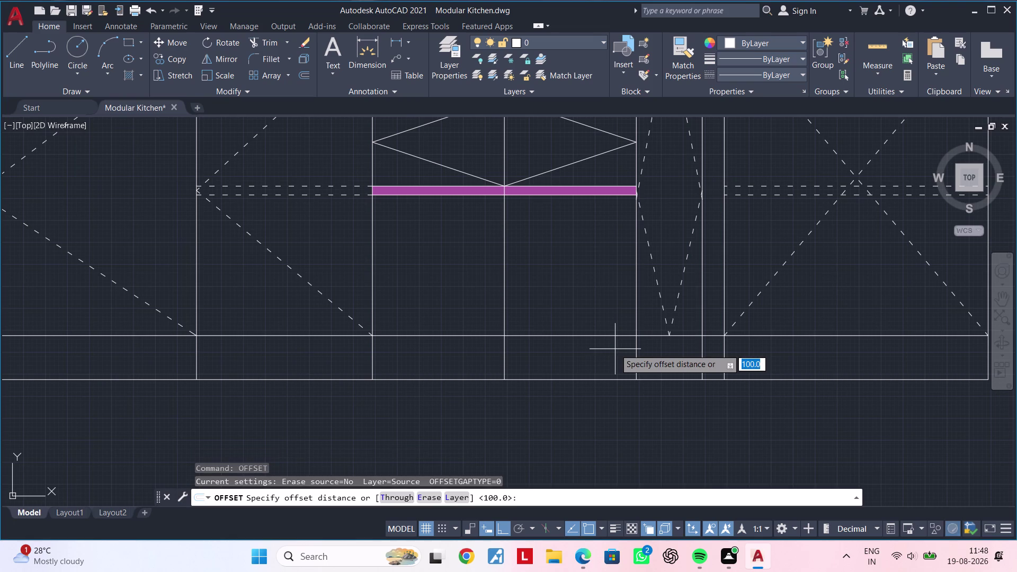
text(160)
key(Return)
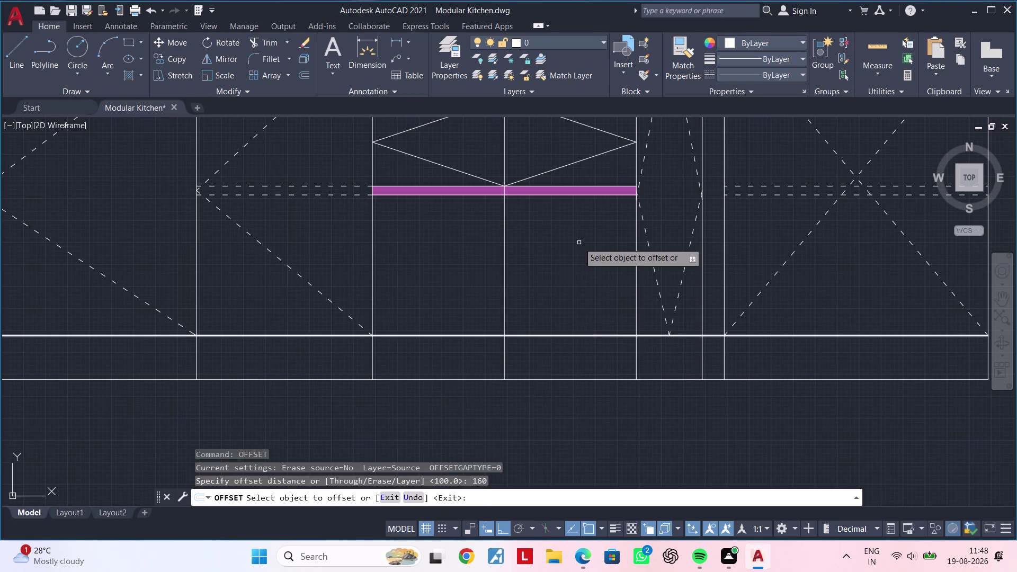
click(578, 195)
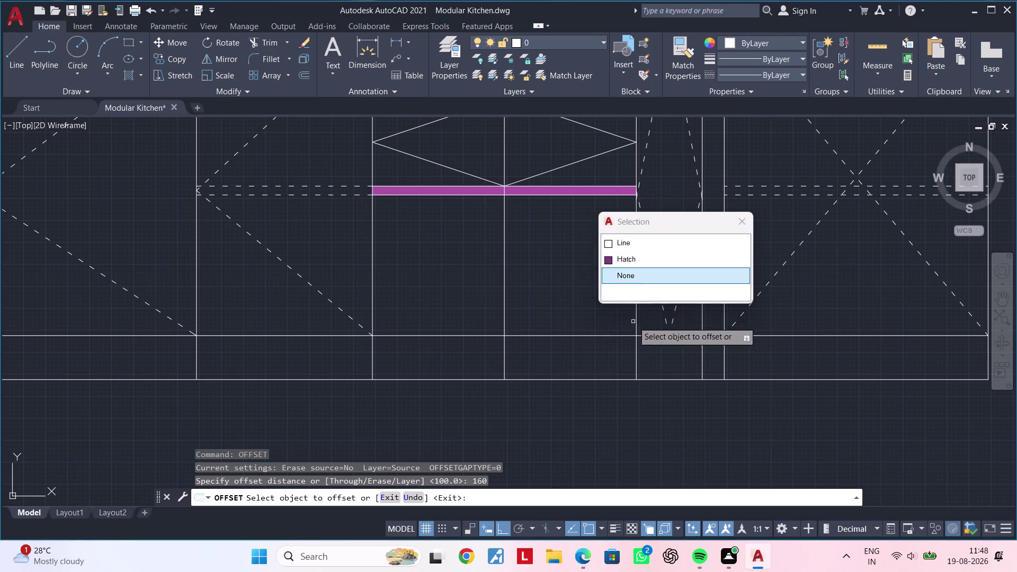
click(639, 243)
click(554, 273)
key(Escape)
key(Escape)
key(Escape)
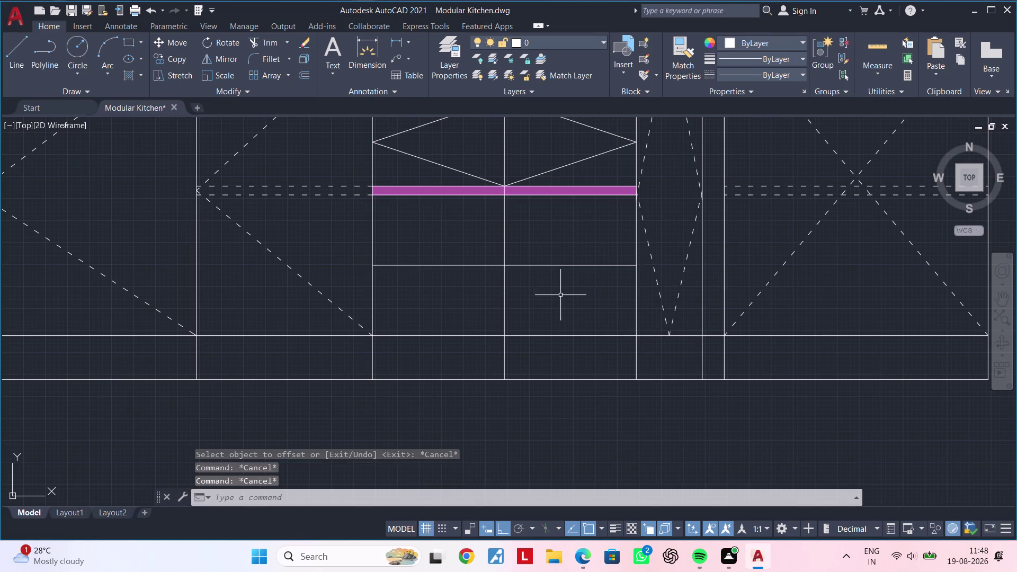
key(Escape)
Draw the diamond from the handle strip midpoint around the guide ends, then delete the guide line.
text(l)
key(space)
click(374, 269)
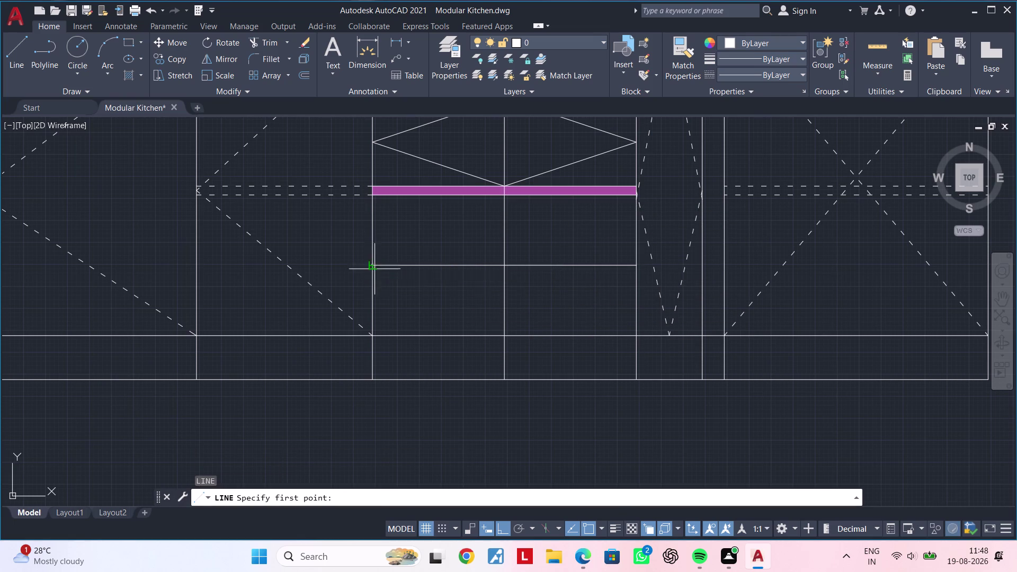
click(504, 196)
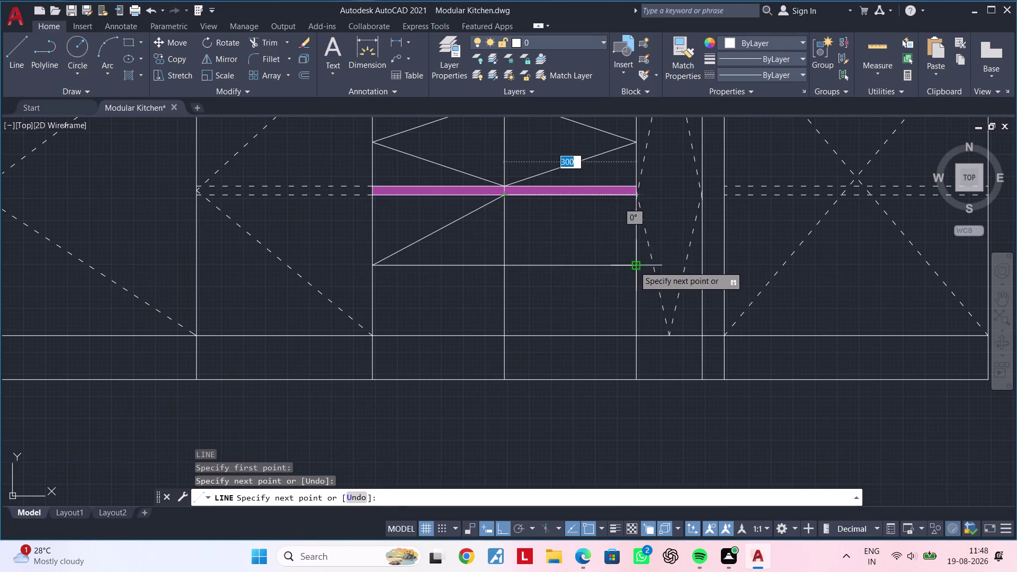
click(634, 266)
click(503, 340)
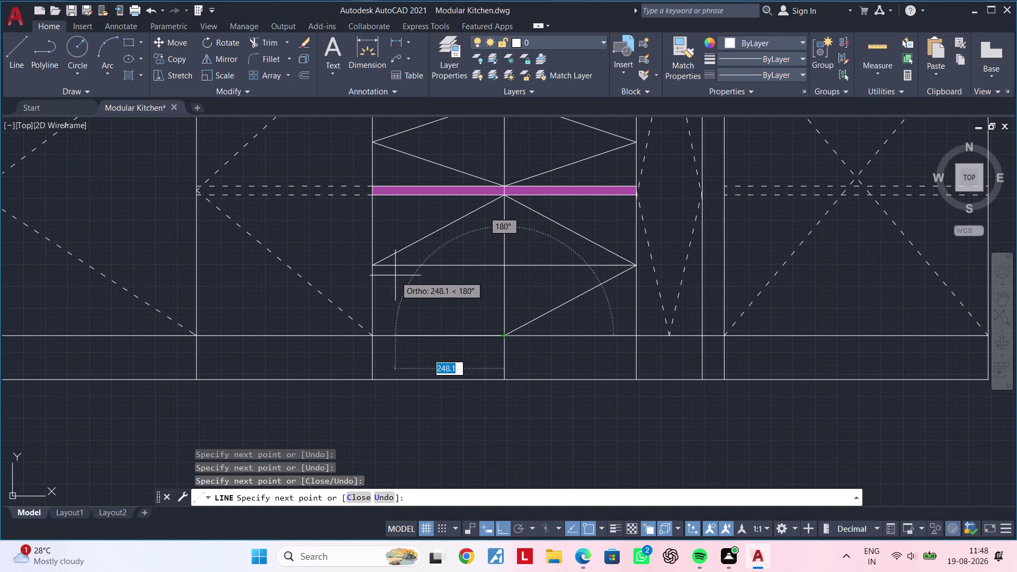
click(375, 267)
key(Escape)
key(Escape)
click(431, 265)
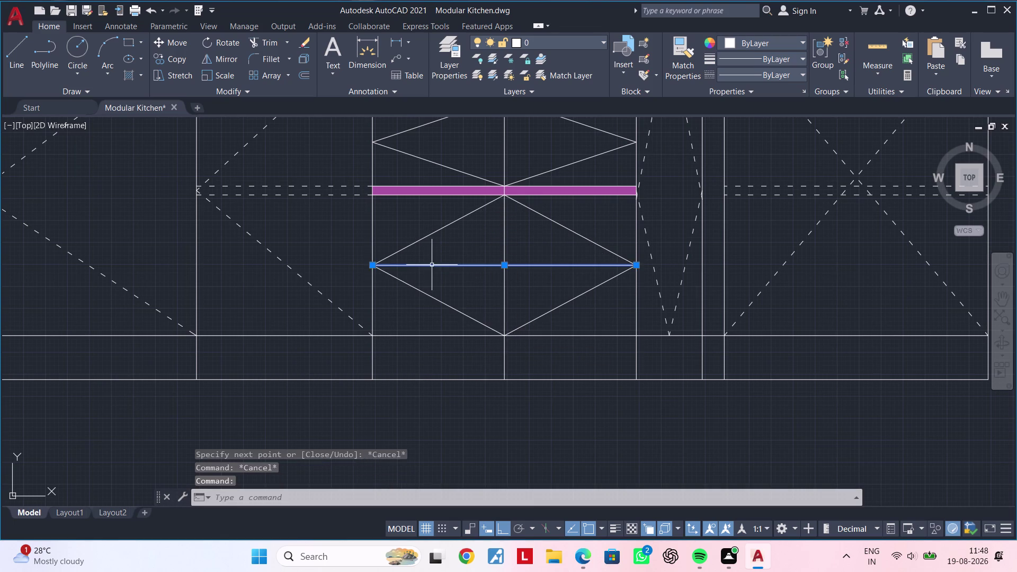
key(Delete)
Zoom out to the whole kitchen elevation, deleting one stray object.
scroll(down, 3)
middle_drag(507, 292, 492, 309)
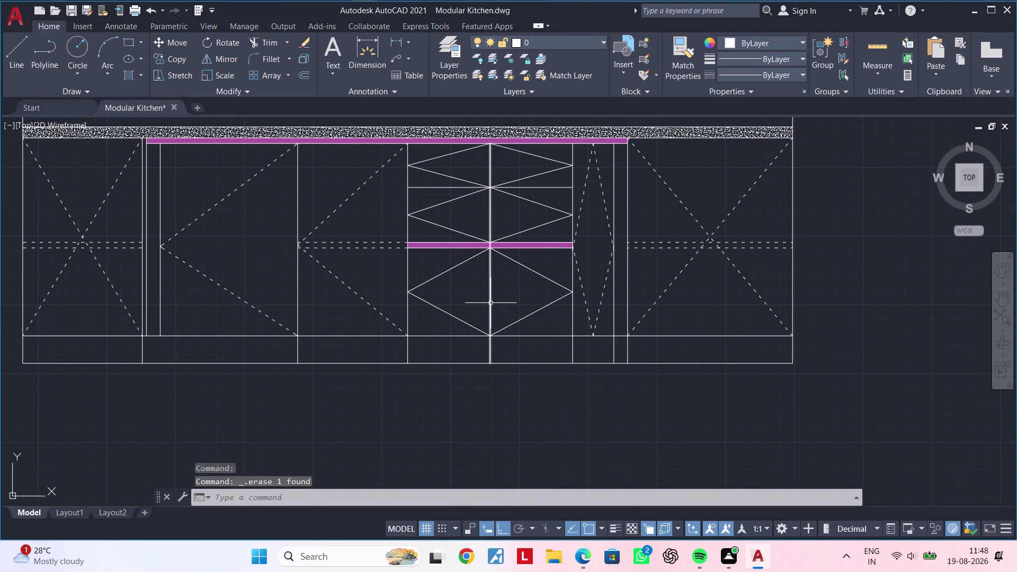
click(491, 302)
key(Delete)
middle_drag(495, 304, 493, 312)
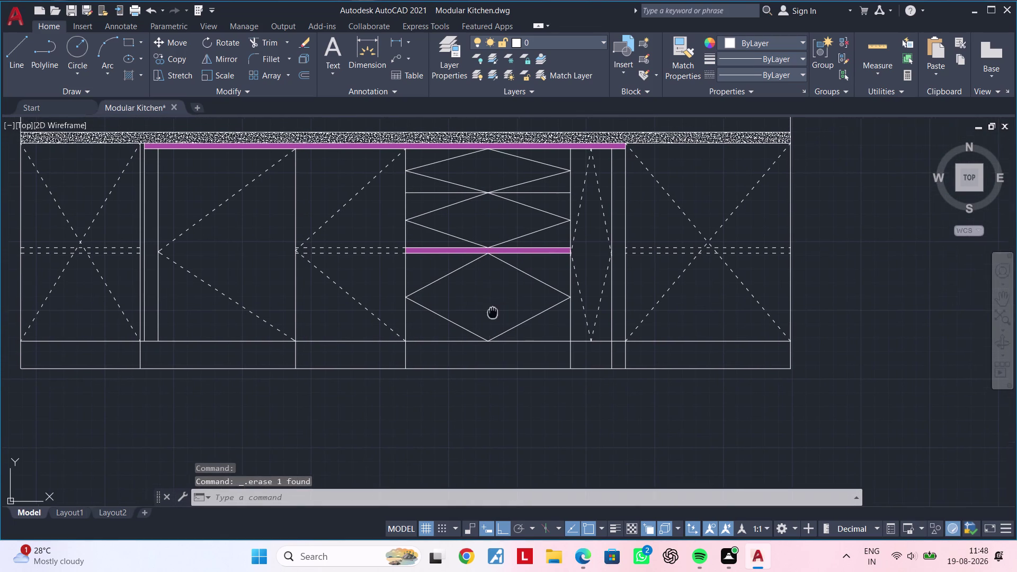
middle_drag(493, 313, 489, 330)
key(Escape)
key(Escape)
key(Escape)
key(Escape)
key(Escape)
key(Escape)
key(Escape)
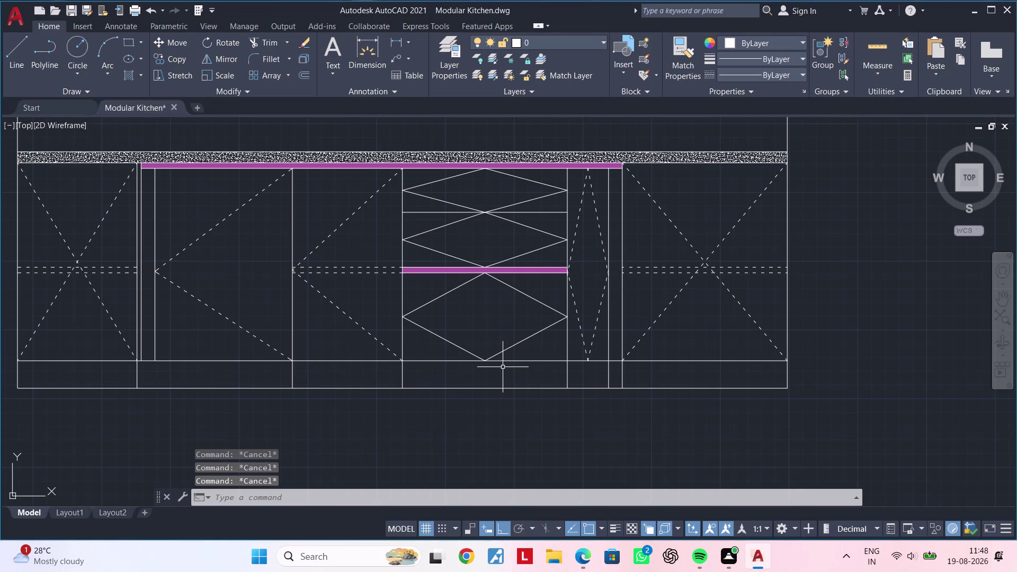
Use MATCHPROP to copy a dashed diamond line's style onto the lower diamond's edges.
key(m)
text(a)
key(space)
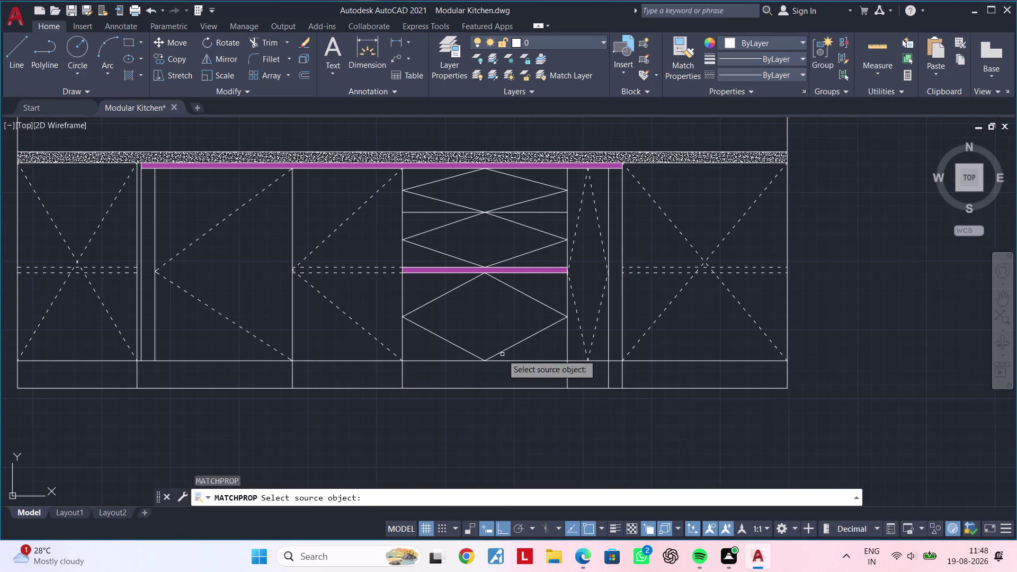
click(580, 330)
click(522, 353)
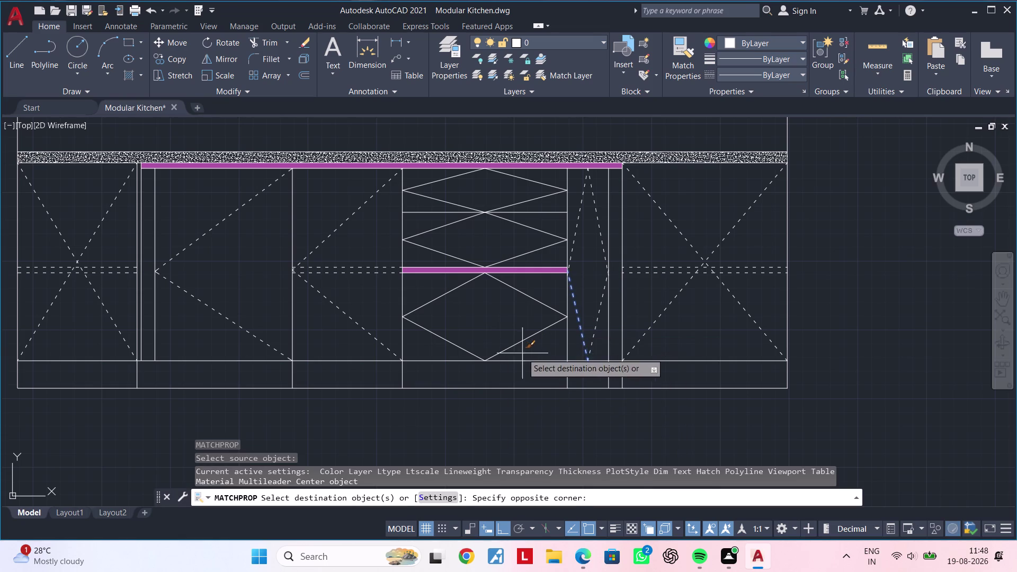
click(436, 292)
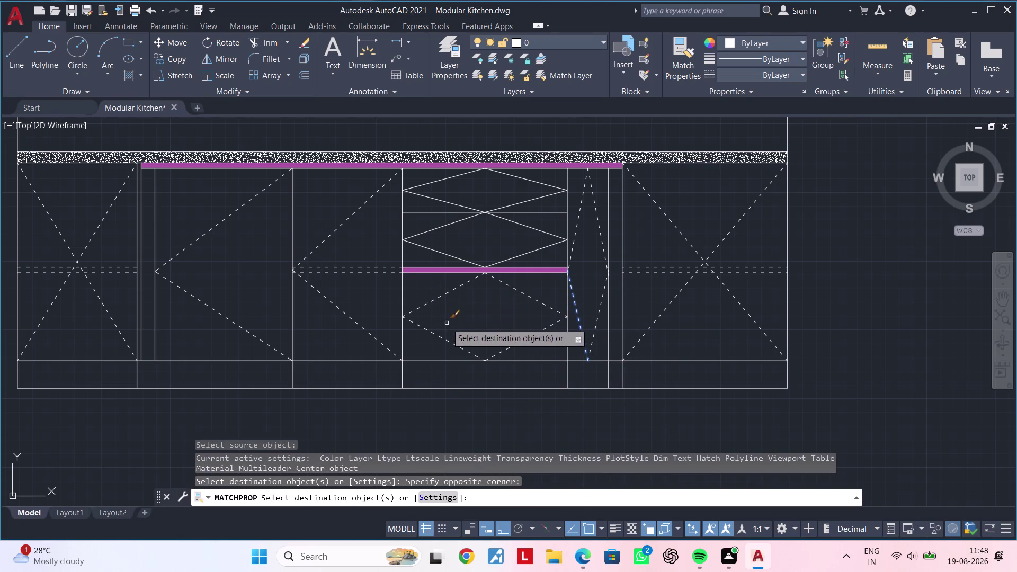
Make the upper diamond edges and the narrow panel's diagonal line dashed, then finish matching.
middle_drag(454, 336, 453, 375)
scroll(up, 3)
double_click(530, 289)
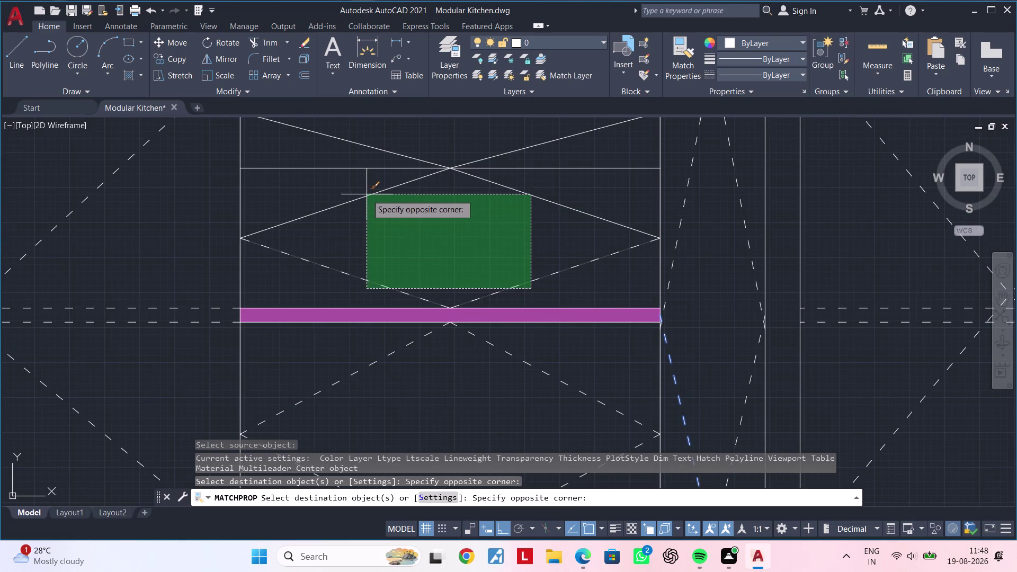
click(365, 189)
middle_drag(433, 213, 443, 326)
click(549, 265)
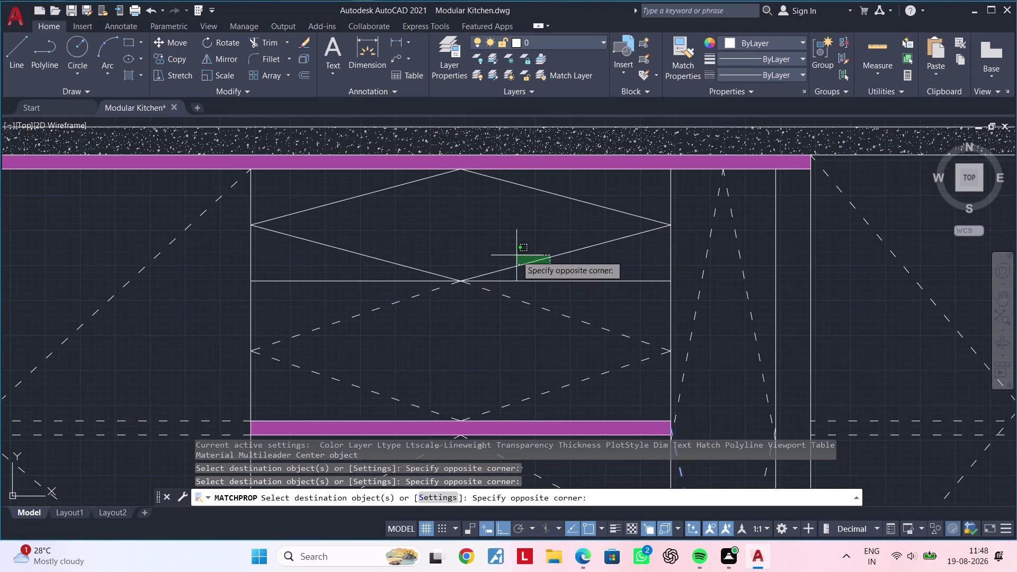
click(370, 188)
scroll(down, 3)
middle_drag(466, 266, 480, 266)
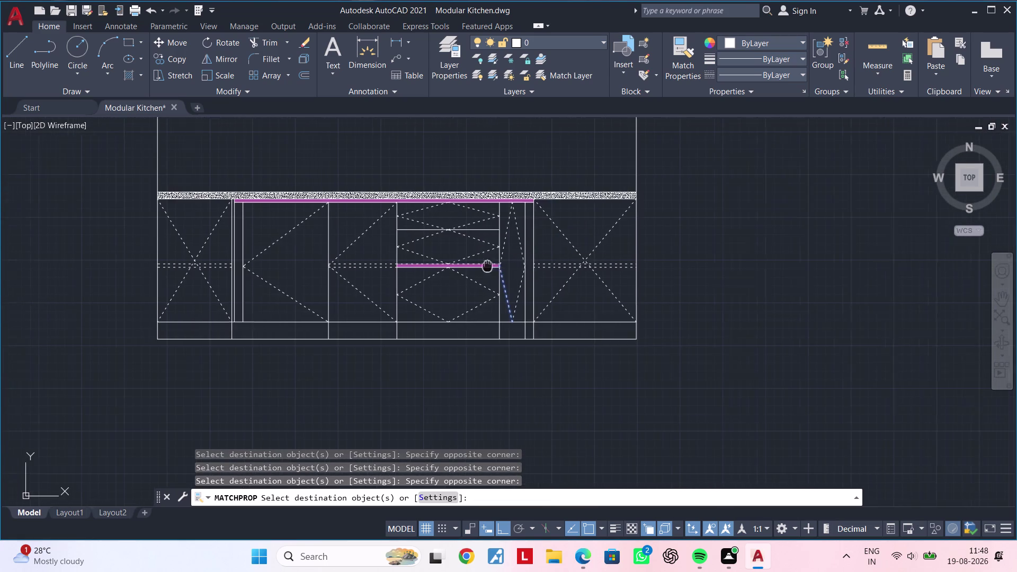
middle_drag(480, 266, 555, 266)
key(Escape)
key(Escape)
Cancel any remaining commands while panning across the kitchen elevation.
middle_drag(500, 284, 565, 285)
key(Escape)
key(Escape)
key(Escape)
key(Escape)
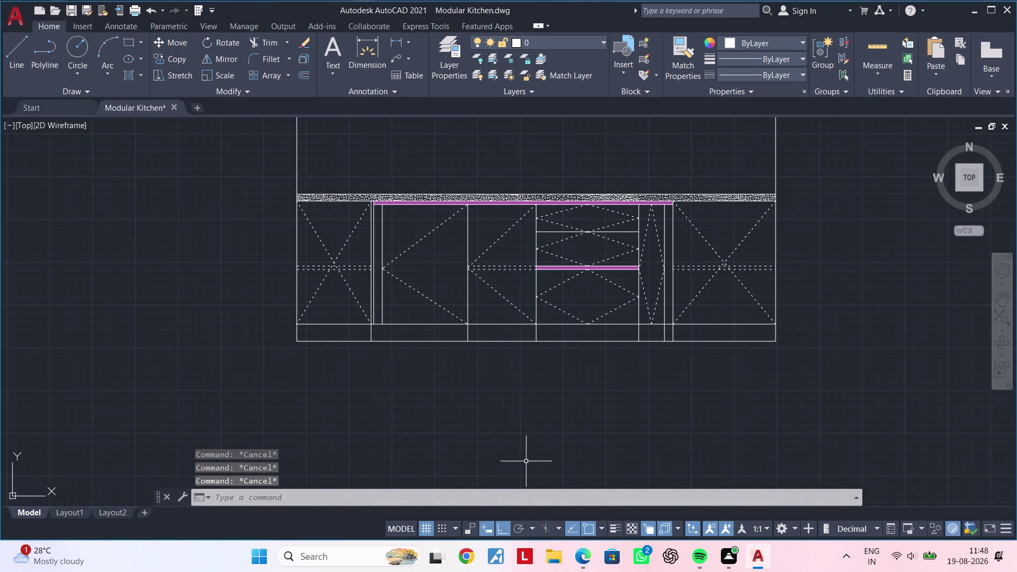
key(Escape)
key(Escape)
middle_drag(555, 379, 618, 381)
key(Escape)
key(Escape)
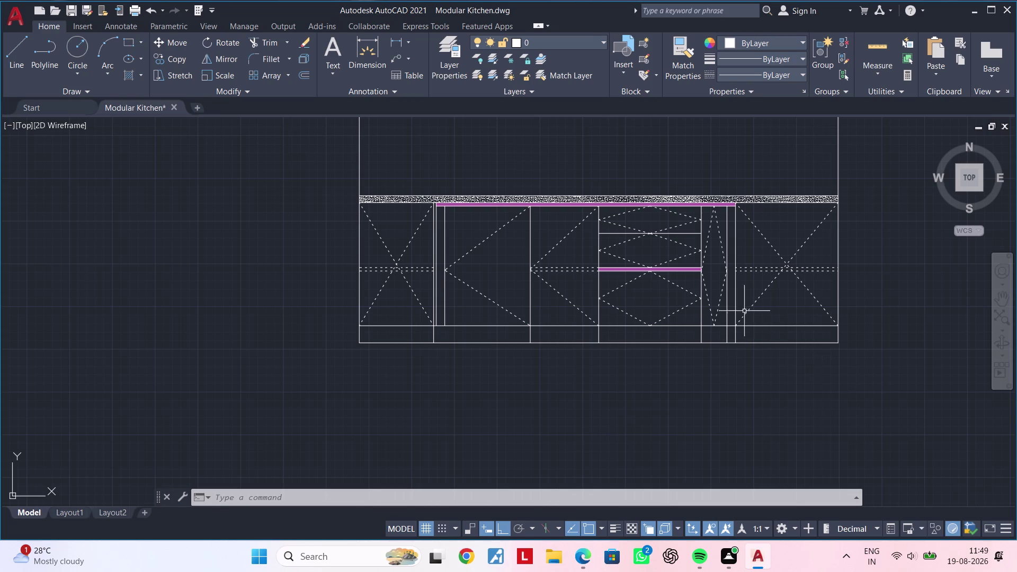
Pan and zoom back to the narrow panel area to inspect the dashed diamonds.
scroll(up, 3)
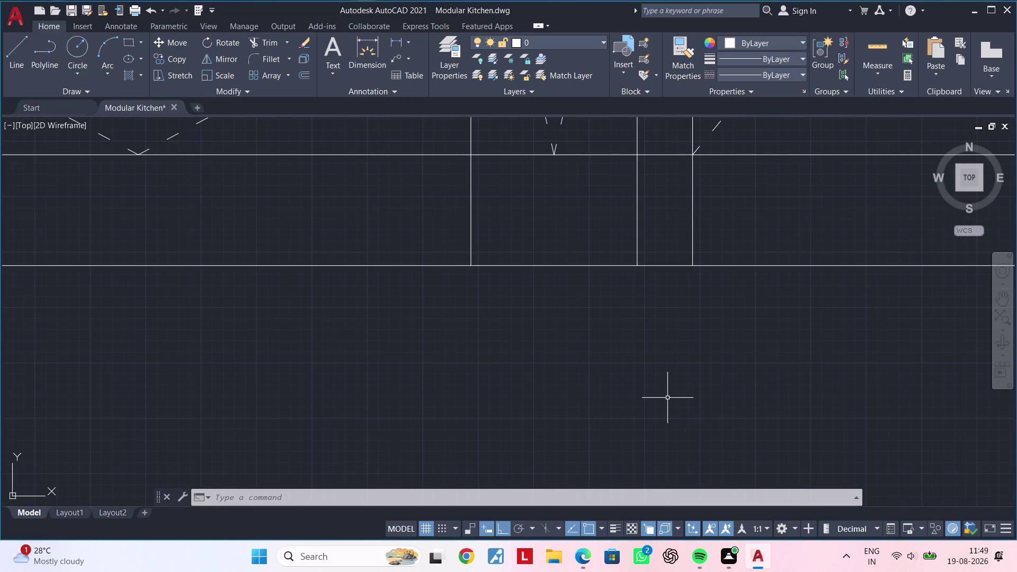
scroll(down, 3)
scroll(down, 3)
middle_drag(676, 393, 589, 465)
middle_drag(617, 330, 605, 435)
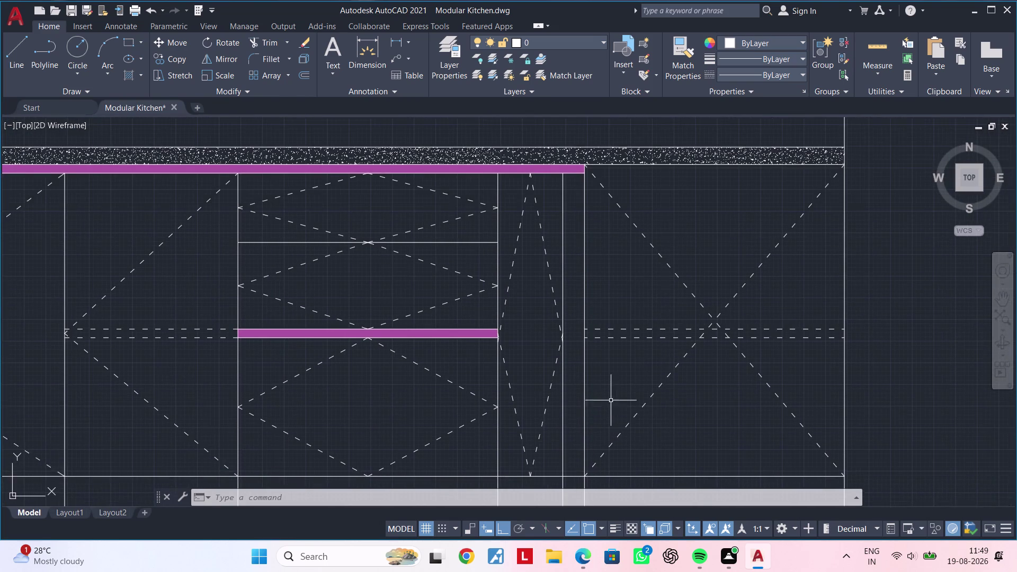
middle_drag(610, 400, 639, 394)
scroll(down, 3)
middle_drag(639, 393, 669, 379)
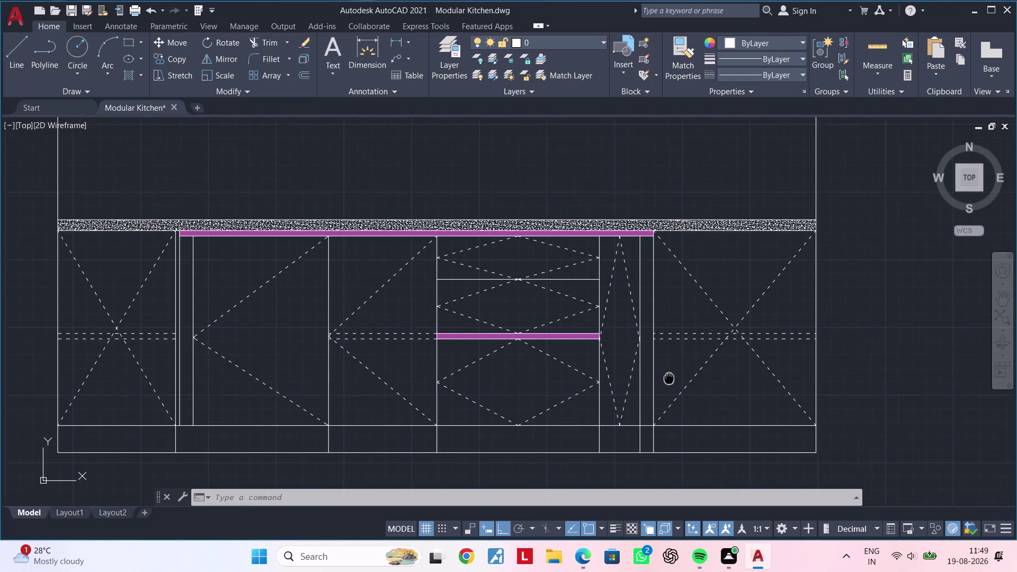
middle_drag(668, 378, 688, 335)
scroll(up, 3)
Offset the narrow panel's vertical line 10 units to the right, forming a double line.
middle_drag(676, 341, 663, 382)
key(Escape)
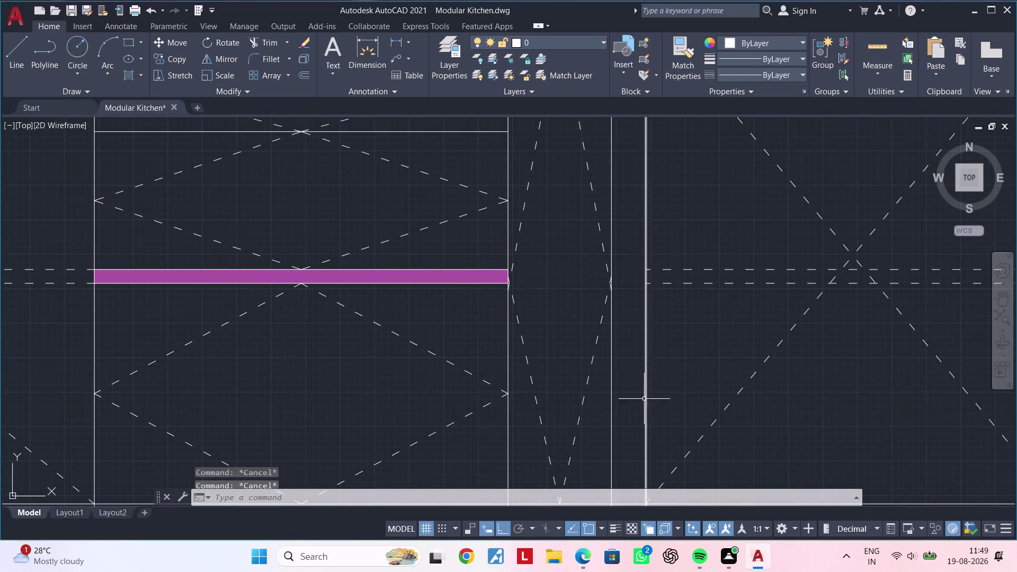
key(Escape)
text(of)
key(space)
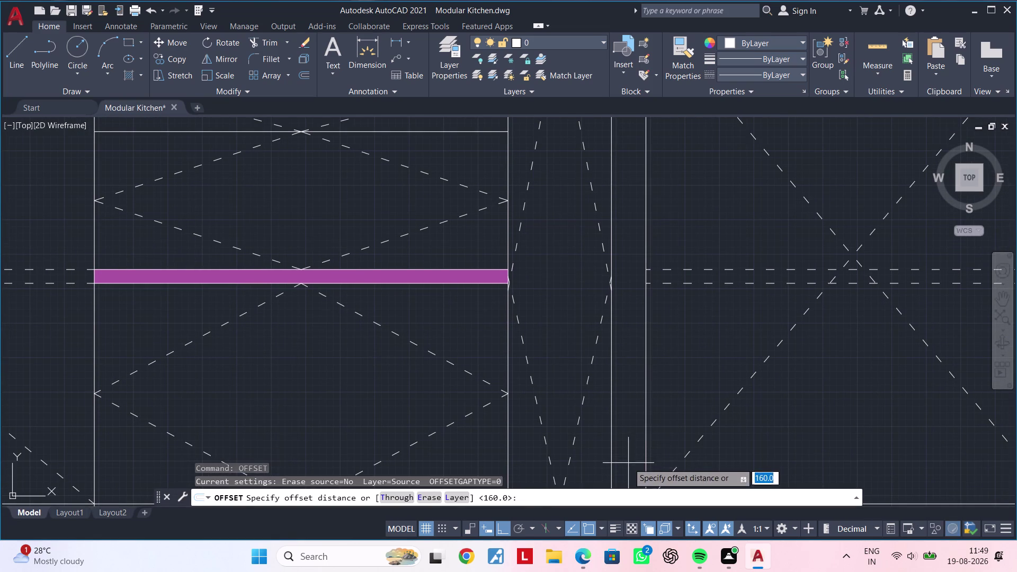
text(10)
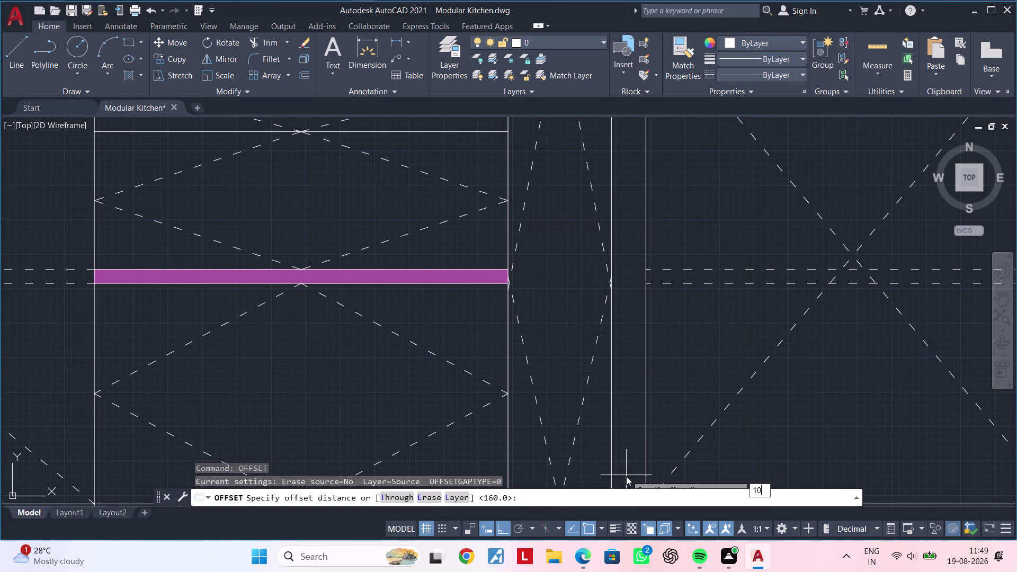
key(Return)
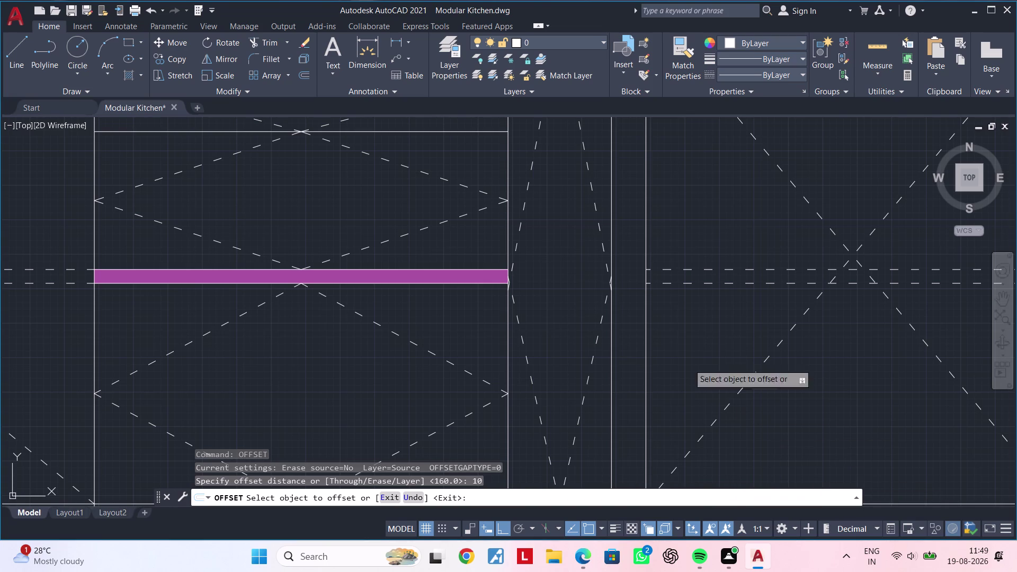
click(646, 321)
click(680, 320)
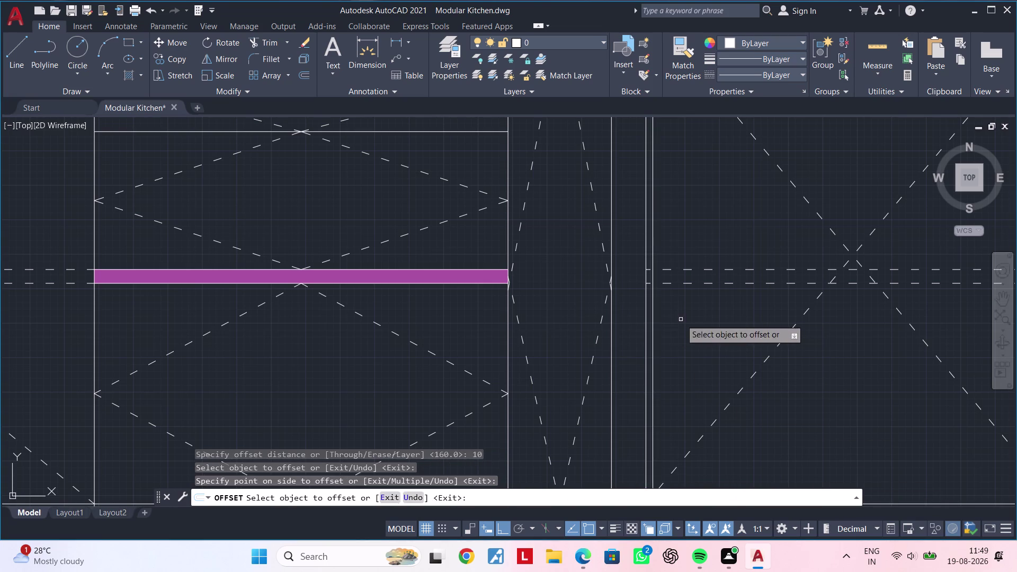
key(Escape)
key(Escape)
Trim the dashed pieces lying between the two parallel vertical lines.
text(tr)
text(c)
key(space)
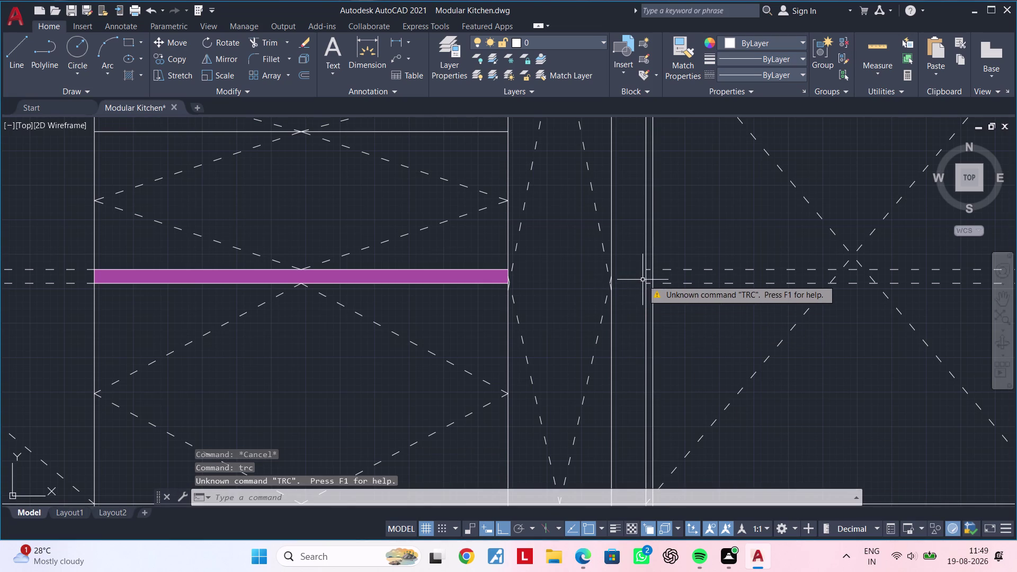
key(Escape)
text(tr)
key(space)
scroll(up, 3)
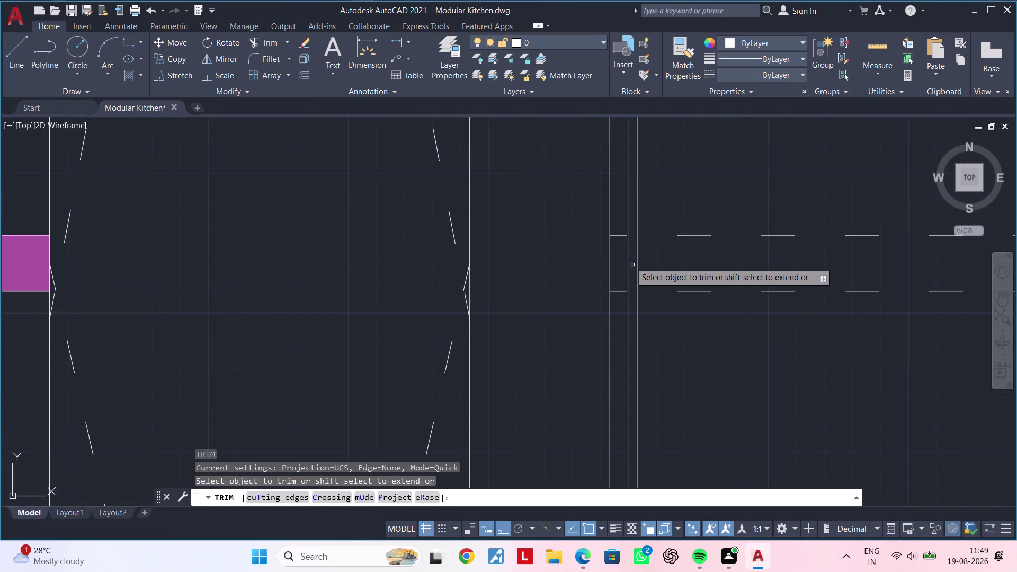
click(622, 235)
click(618, 292)
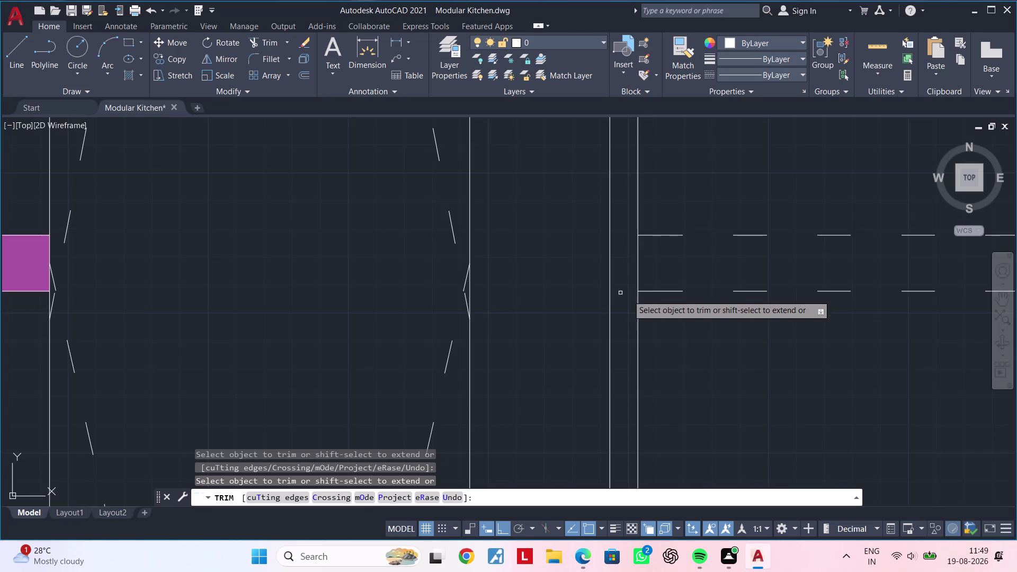
Trim a line piece near the plinth and fence-cut the plinth segments.
scroll(down, 3)
middle_drag(670, 332, 679, 165)
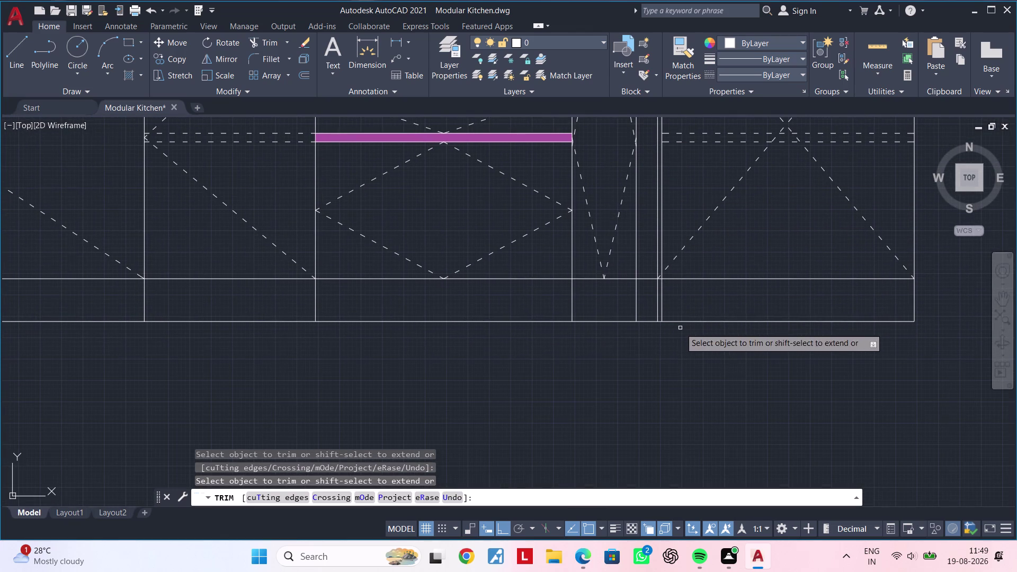
click(658, 314)
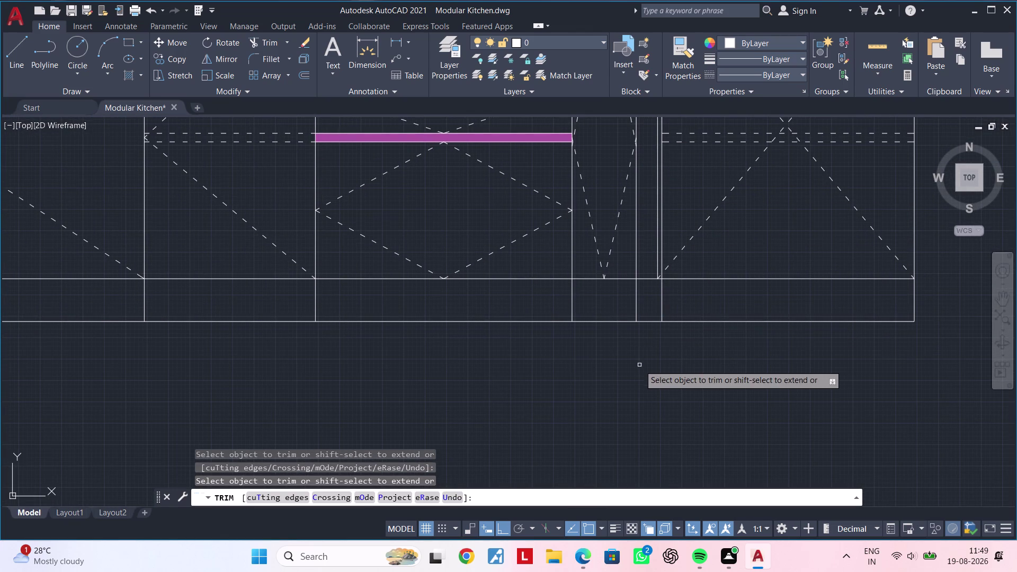
scroll(down, 3)
middle_drag(606, 364, 715, 340)
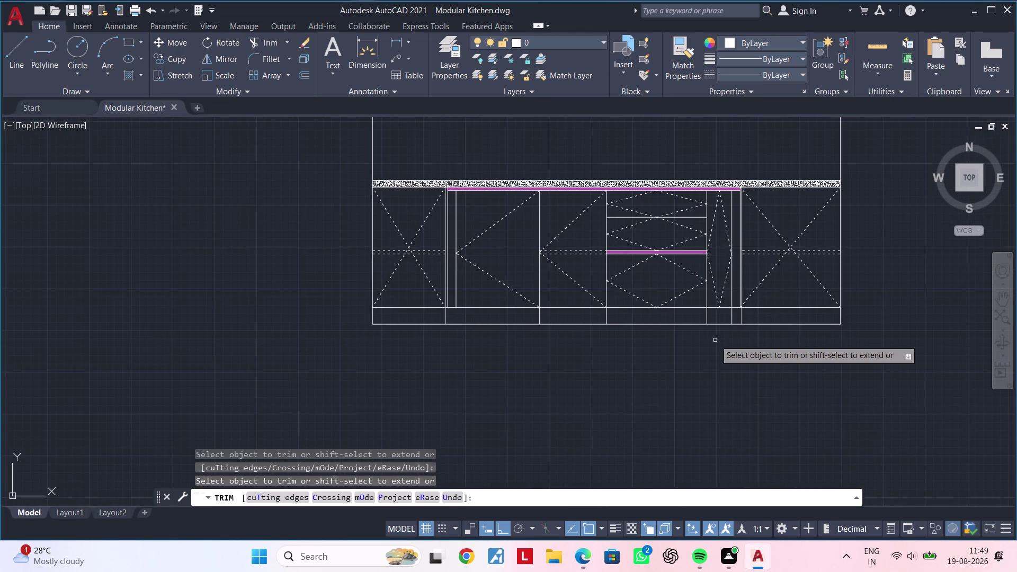
click(732, 320)
click(732, 315)
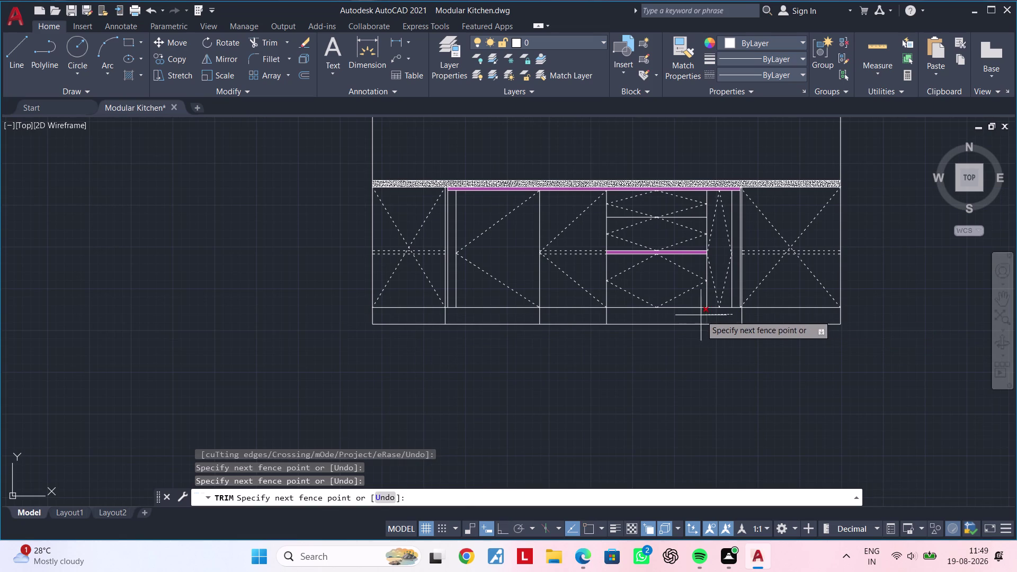
click(682, 316)
Trim the leftover plinth line segments and end the trim.
middle_drag(677, 318, 737, 318)
scroll(up, 3)
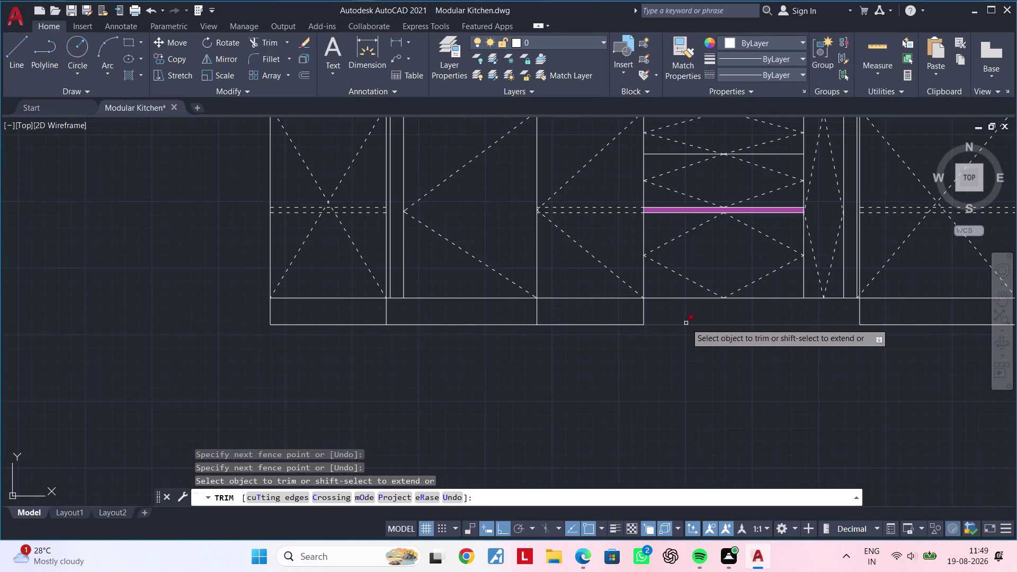
click(679, 319)
click(515, 318)
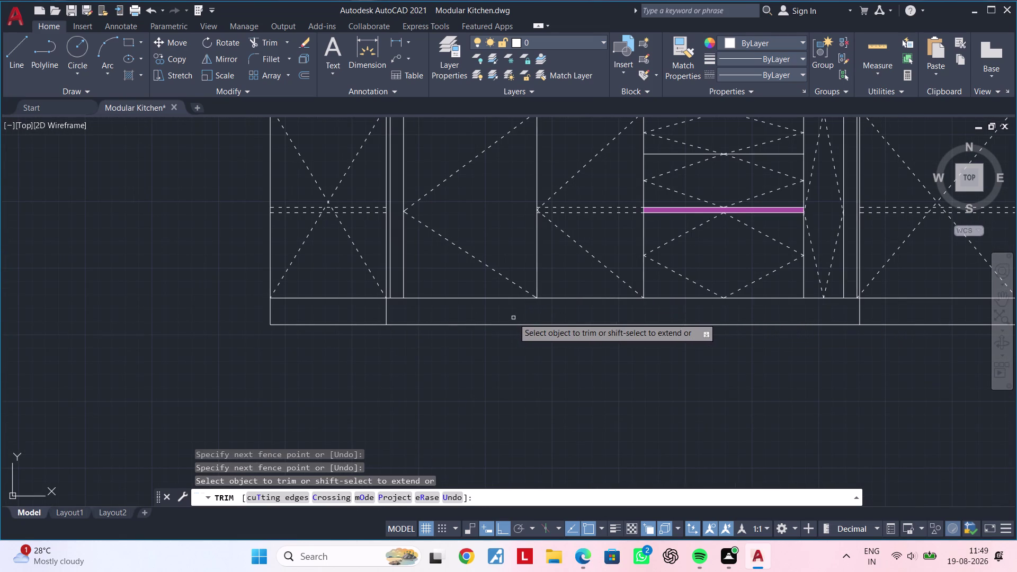
scroll(down, 3)
key(Escape)
key(Escape)
Trim the line end extending past the narrow panel's lower corner.
middle_drag(593, 347, 549, 371)
scroll(up, 3)
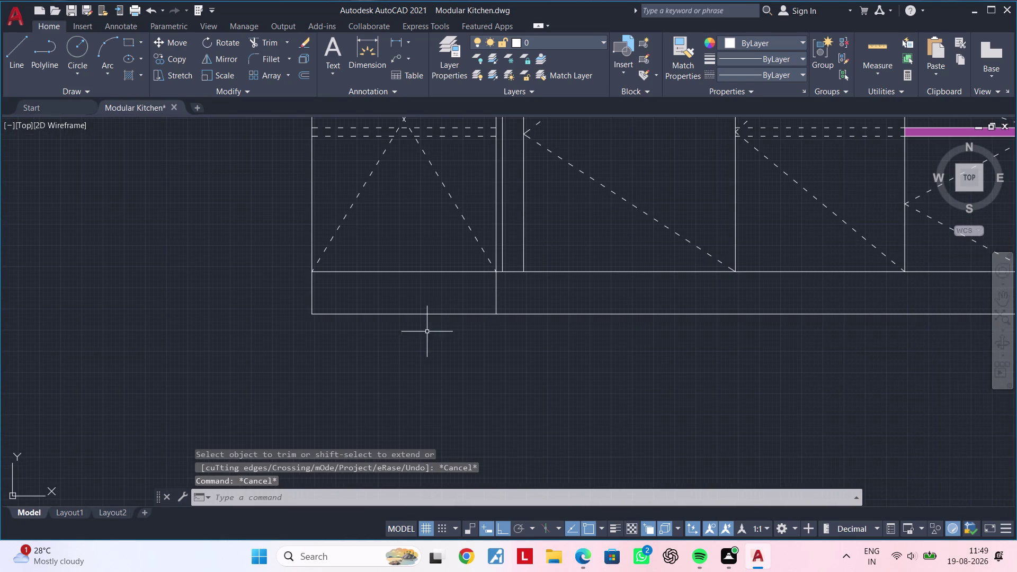
scroll(down, 3)
middle_drag(605, 343, 584, 347)
scroll(up, 3)
scroll(up, 3)
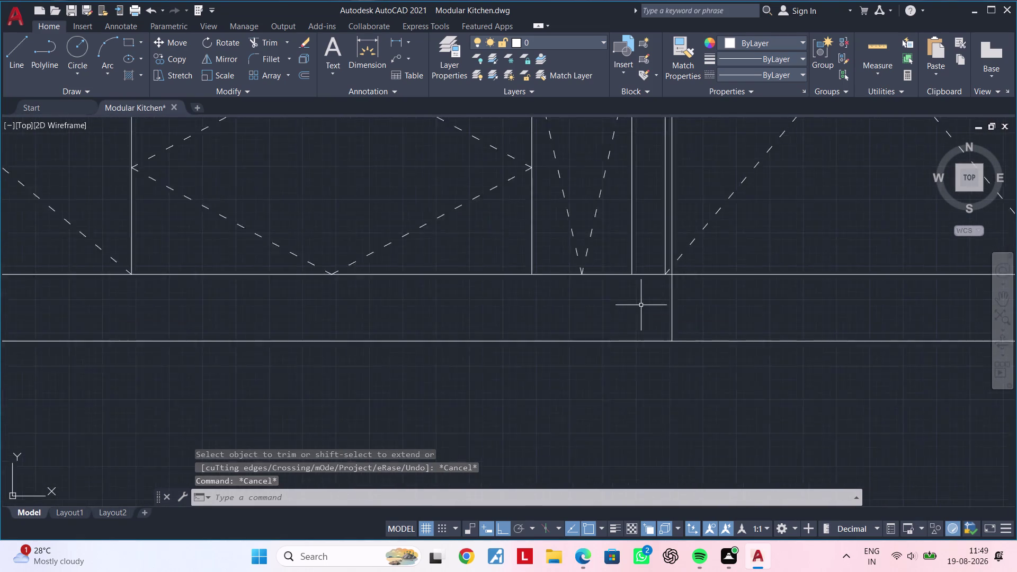
scroll(up, 3)
scroll(down, 3)
middle_drag(644, 304, 623, 375)
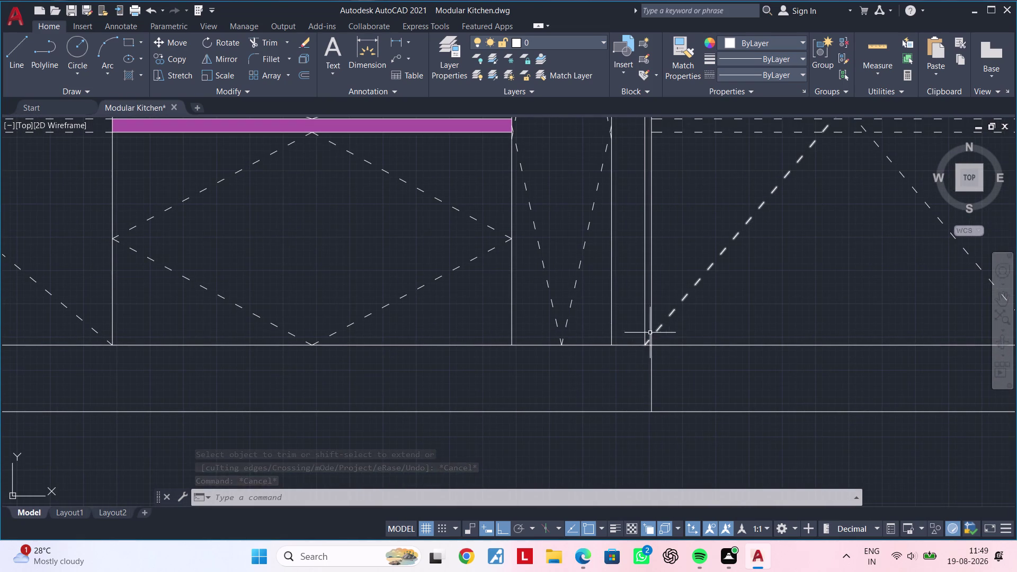
text(tr)
key(space)
scroll(up, 3)
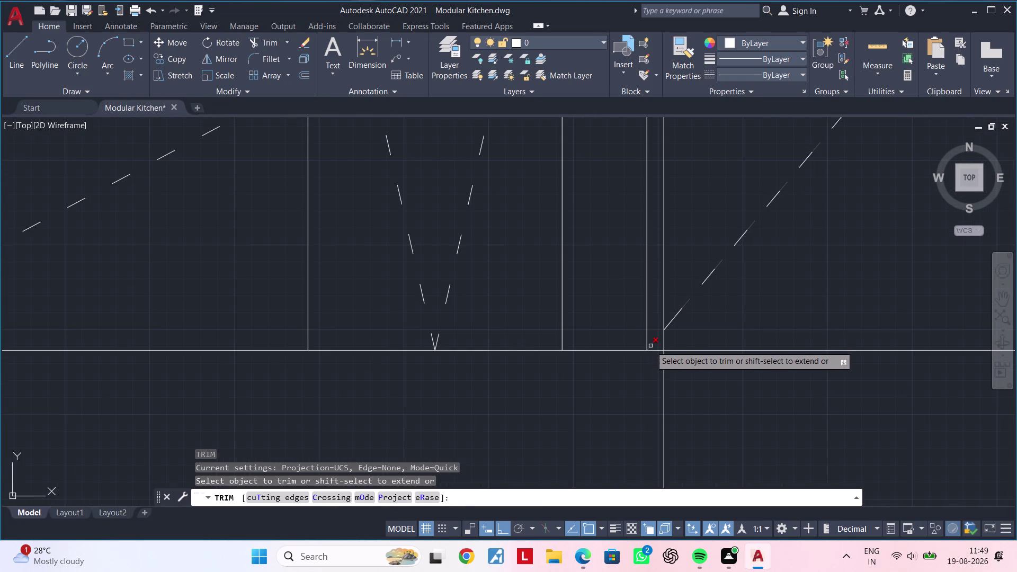
click(650, 345)
scroll(down, 3)
scroll(down, 3)
Trim the line piece beside the magenta handle strip and end the trim.
middle_drag(708, 331, 687, 395)
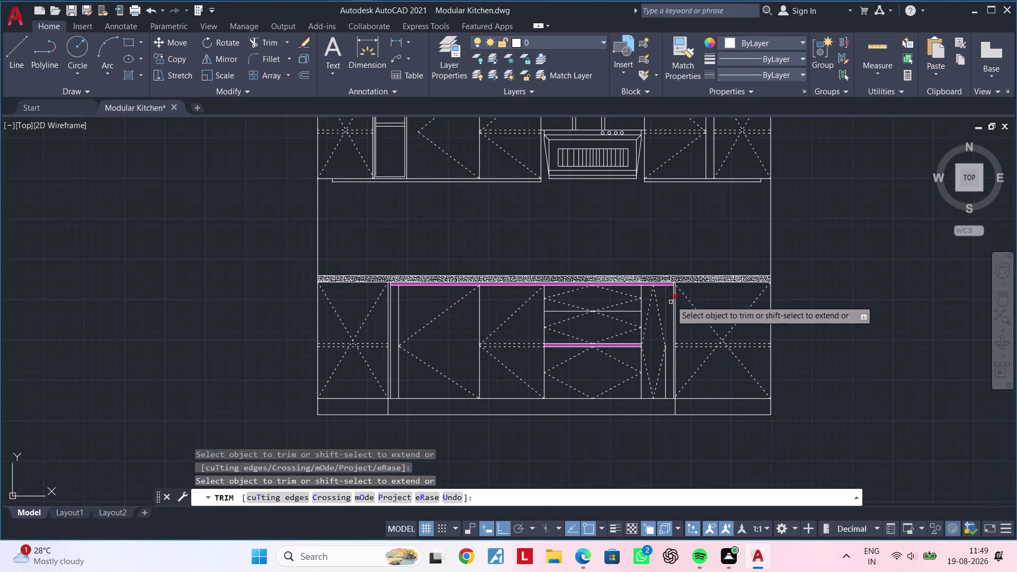
scroll(up, 3)
scroll(up, 3)
click(662, 267)
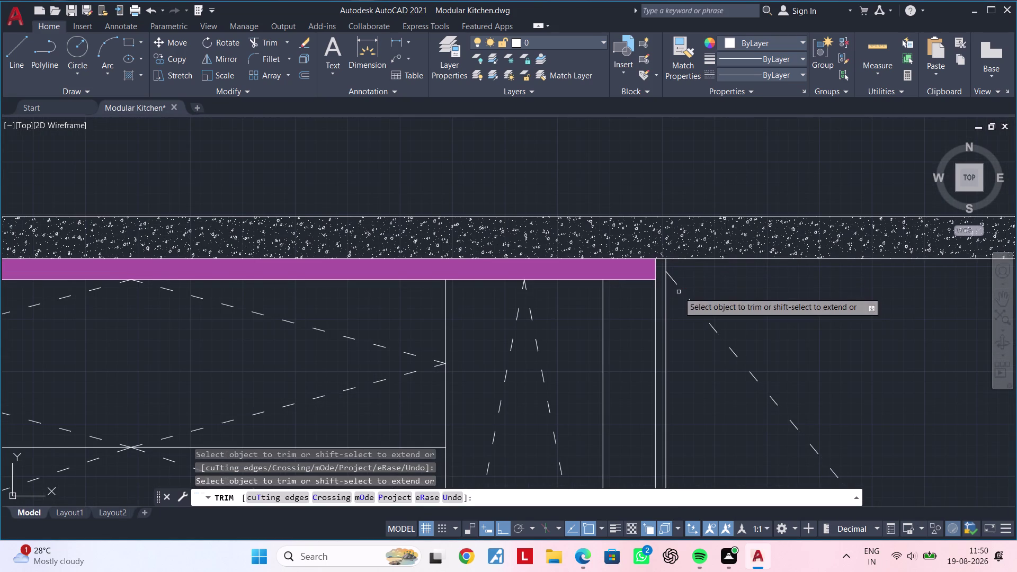
middle_drag(676, 295, 655, 319)
key(Escape)
key(Escape)
Select the vertical line at the magenta strip's end to check it, then deselect.
scroll(up, 3)
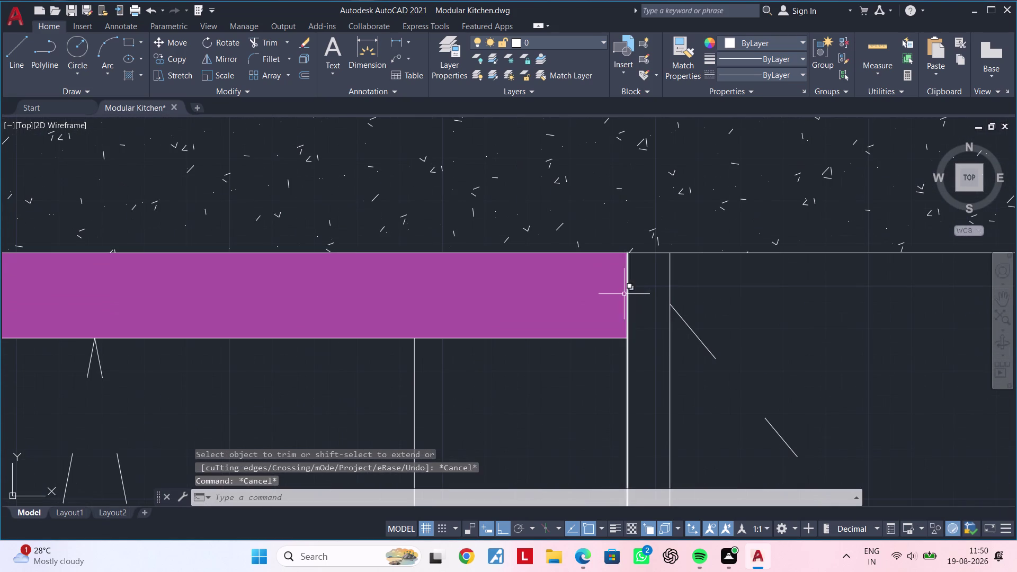
click(627, 293)
scroll(down, 3)
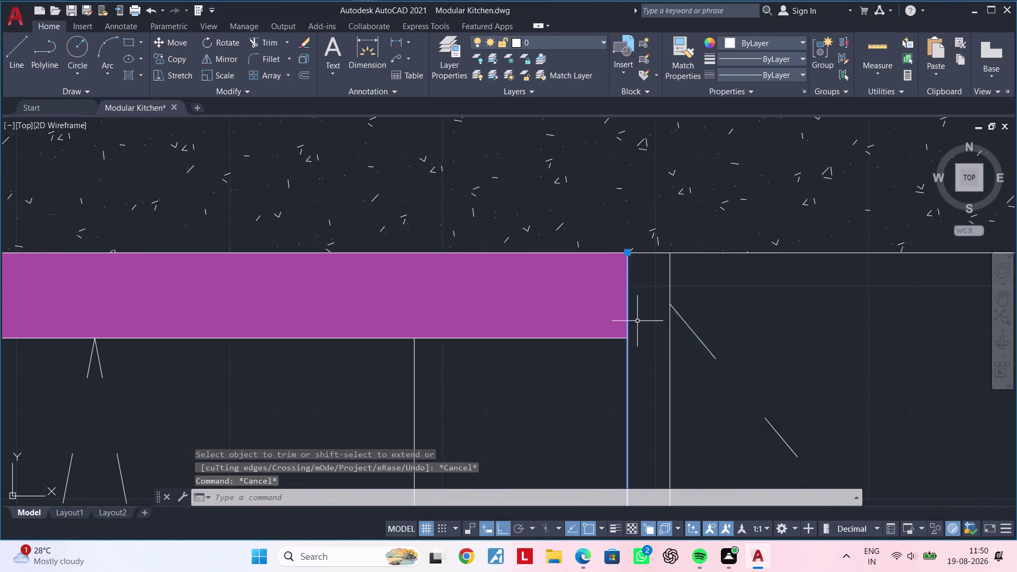
scroll(down, 3)
key(Escape)
key(Escape)
key(Escape)
key(Escape)
key(Escape)
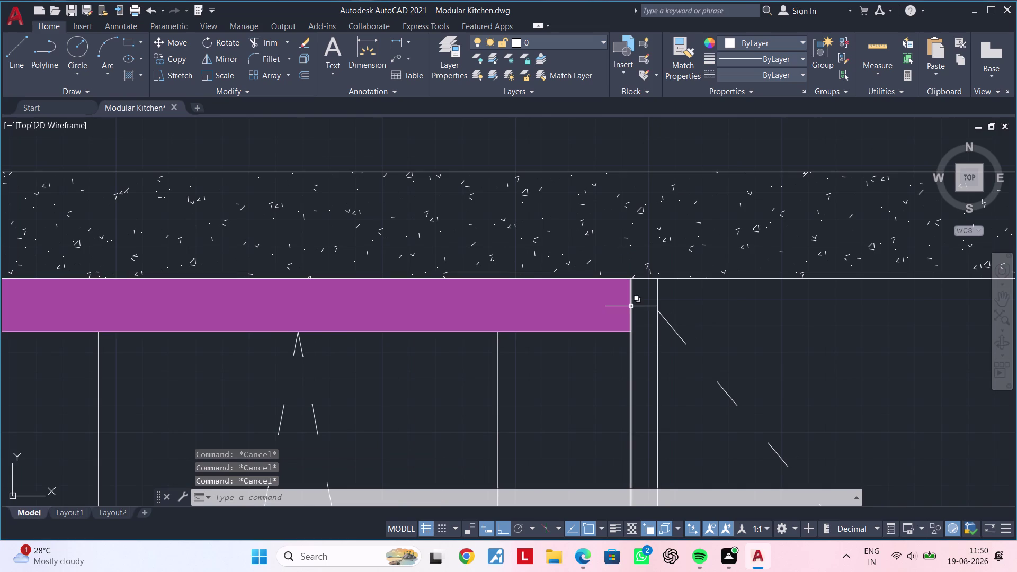
Cancel the running command and retry trimming a cabinet edge beside the magenta strip.
click(631, 306)
key(Escape)
key(Escape)
text(tr)
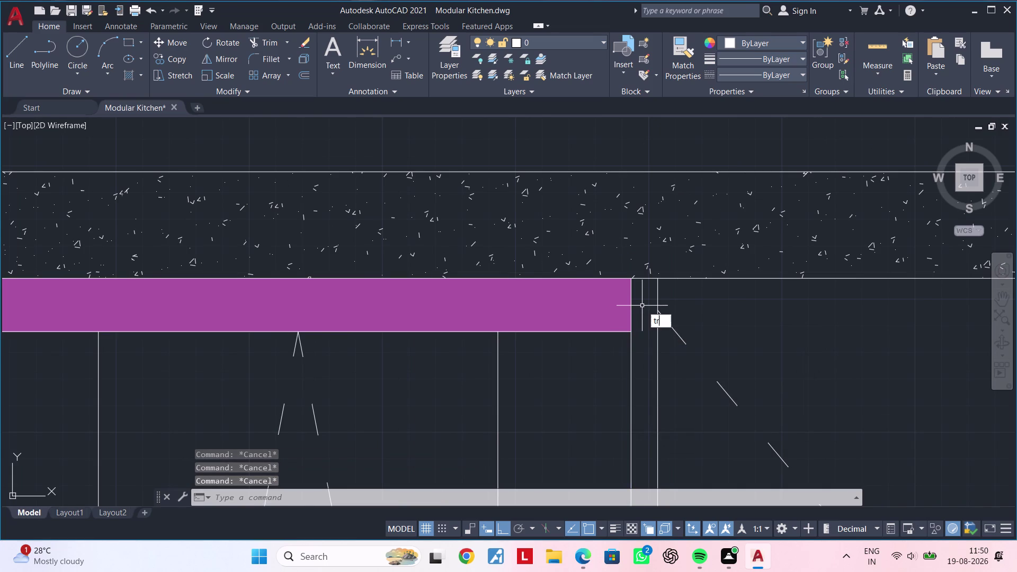
key(space)
click(631, 310)
key(Escape)
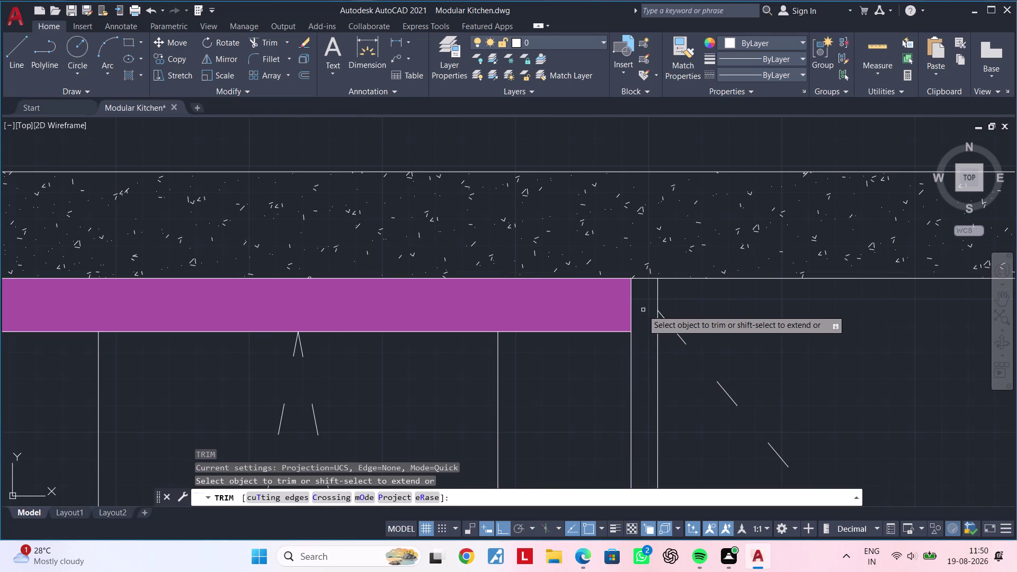
click(632, 309)
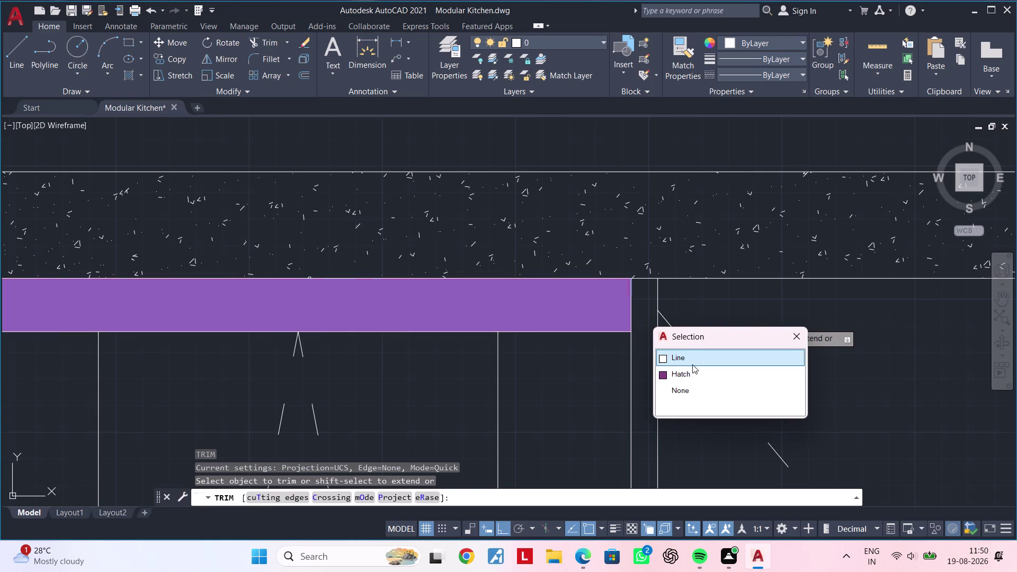
click(691, 360)
key(Escape)
key(Escape)
Start a line at the strip's corner, then cancel it.
key(l)
key(space)
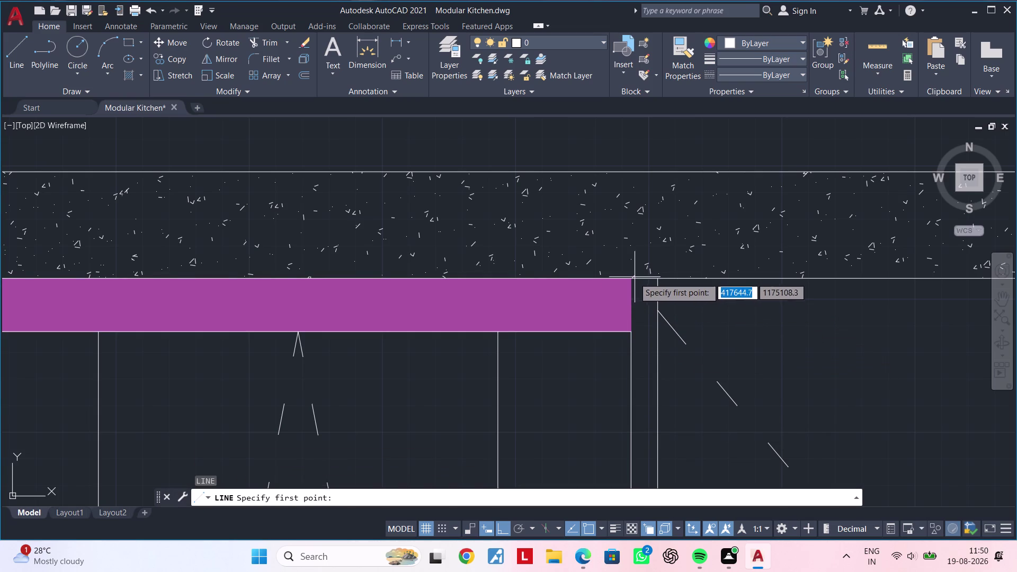
click(632, 333)
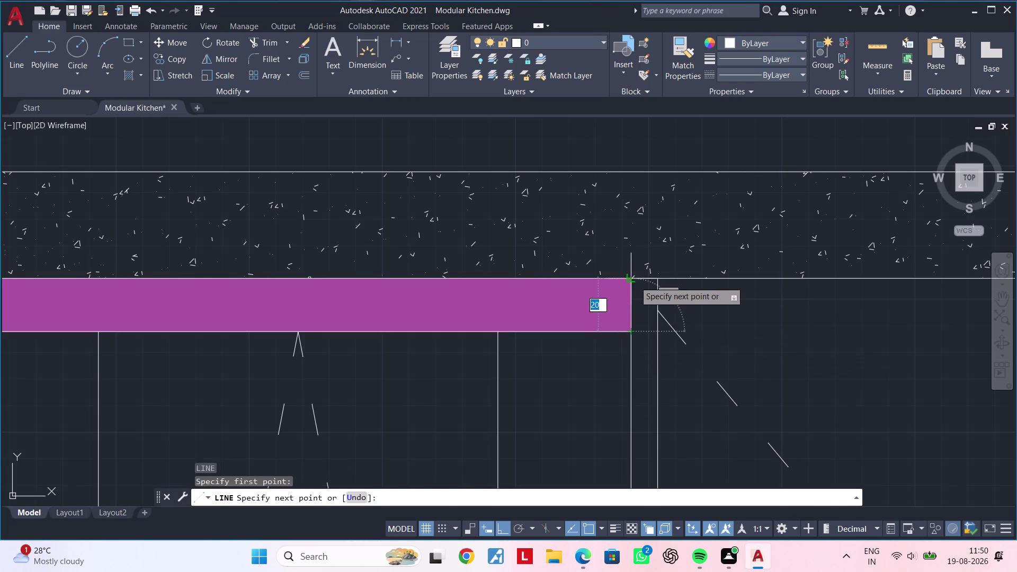
click(634, 280)
key(Escape)
Drag the magenta hatch's right boundary grip to the next vertical cabinet line.
click(632, 303)
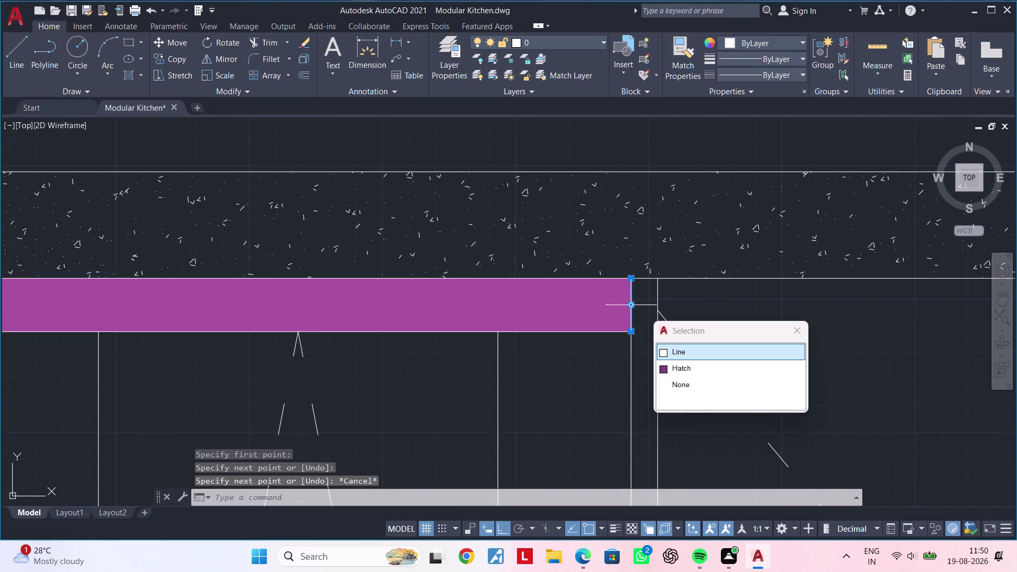
click(633, 304)
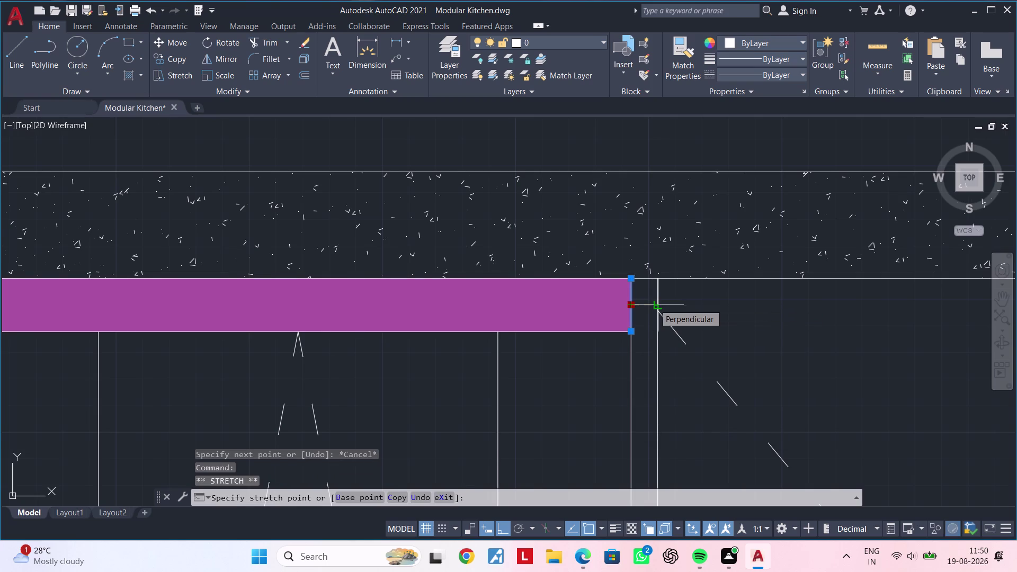
click(654, 304)
key(Escape)
key(Escape)
middle_drag(644, 327, 645, 320)
key(Escape)
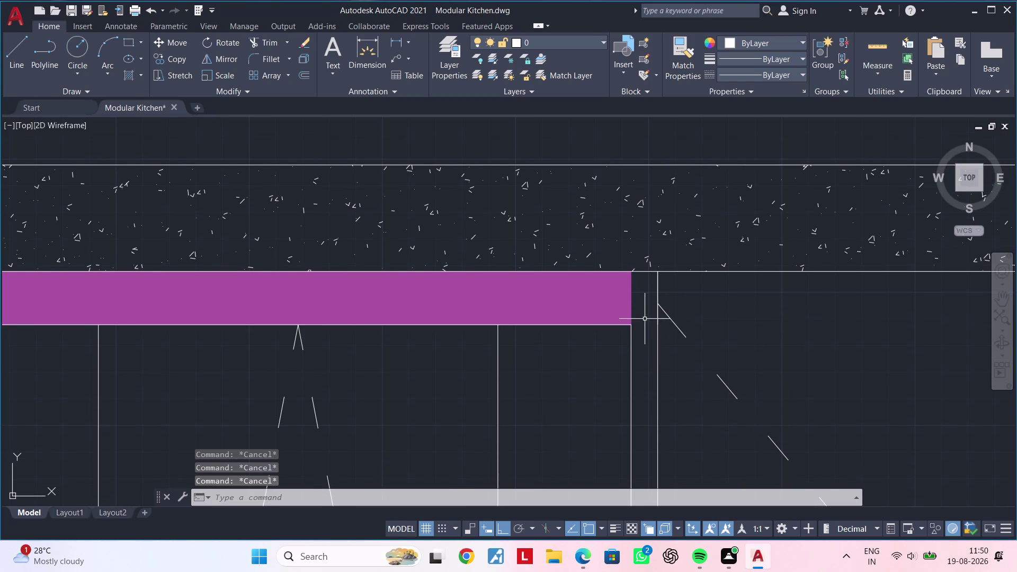
click(631, 308)
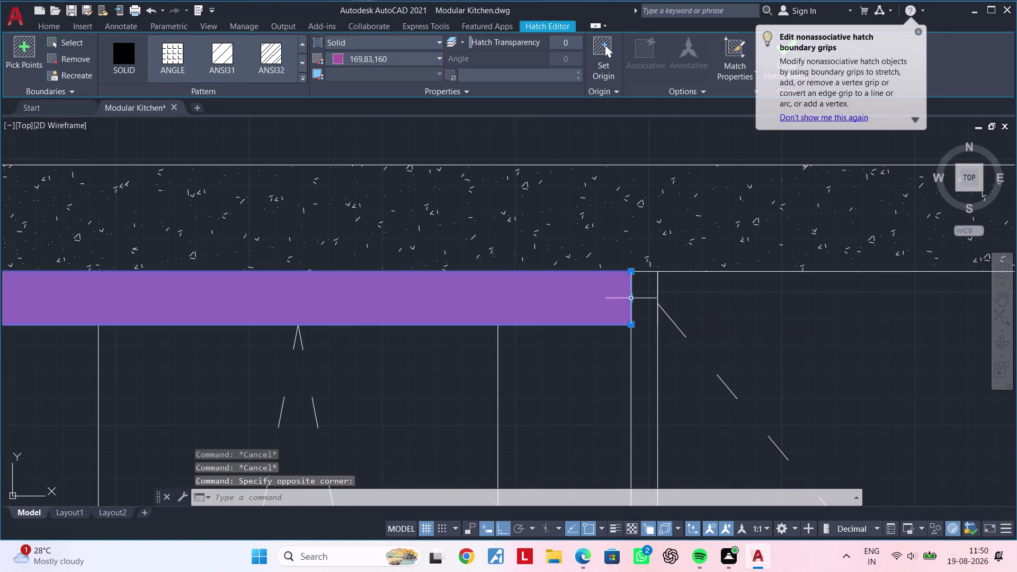
click(632, 300)
click(654, 299)
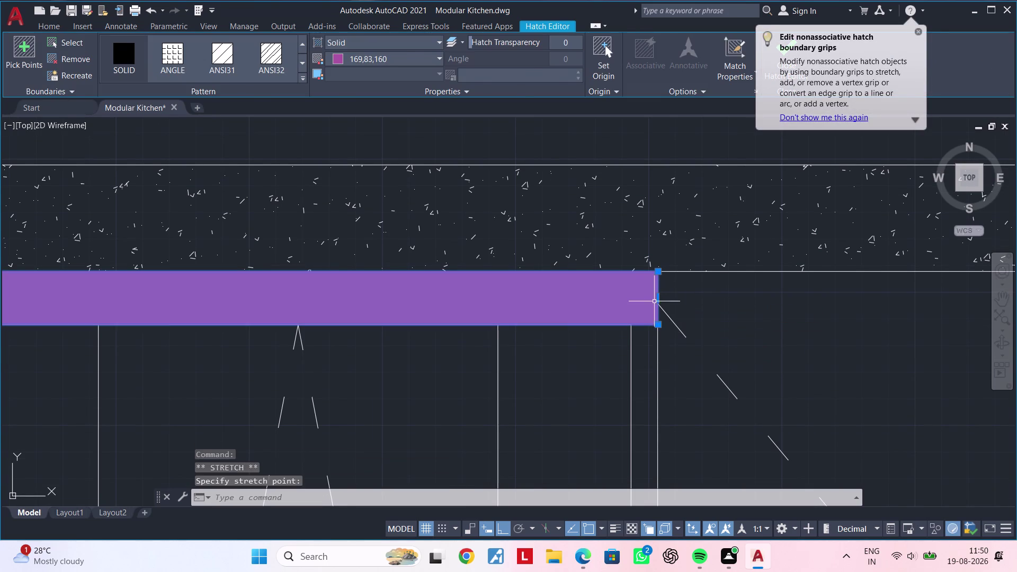
key(Escape)
Pan to check the strip's end and try a line along its lower edge.
scroll(down, 3)
scroll(up, 3)
middle_drag(641, 338, 621, 349)
scroll(up, 3)
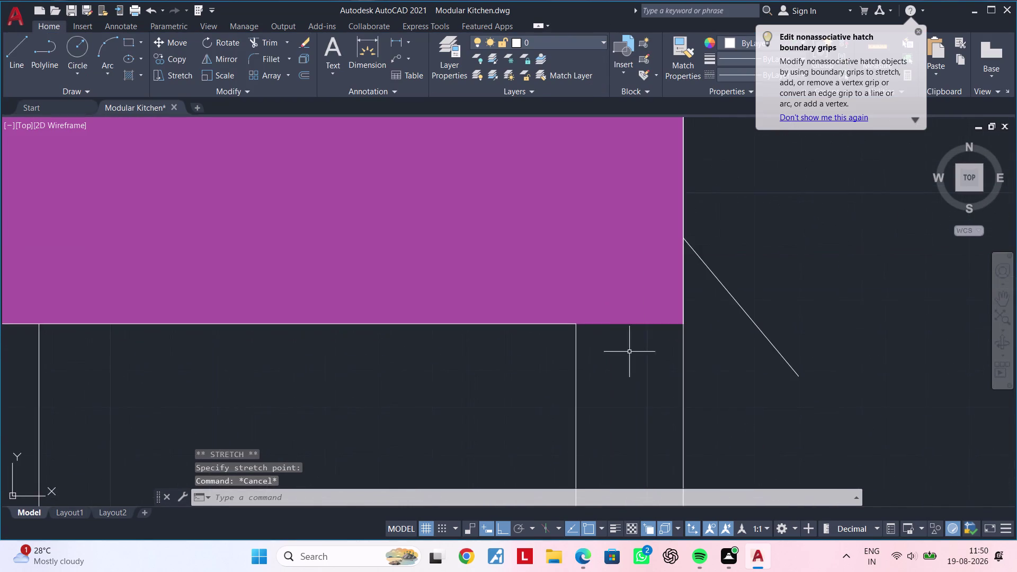
middle_drag(632, 353, 590, 357)
key(l)
key(space)
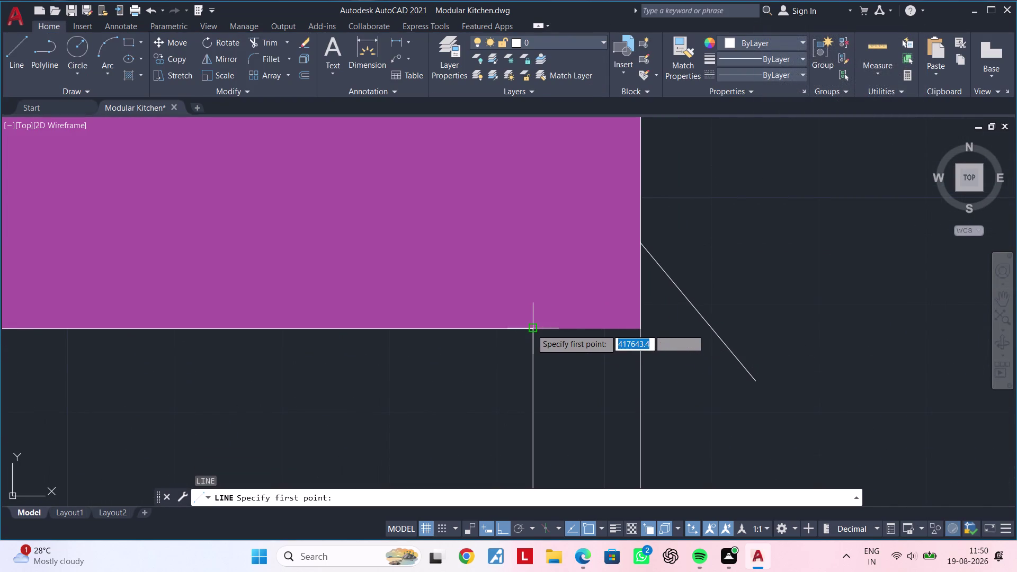
click(531, 328)
click(642, 329)
key(Escape)
Zoom out and pan to view the whole kitchen elevation.
scroll(down, 3)
middle_drag(614, 366, 617, 365)
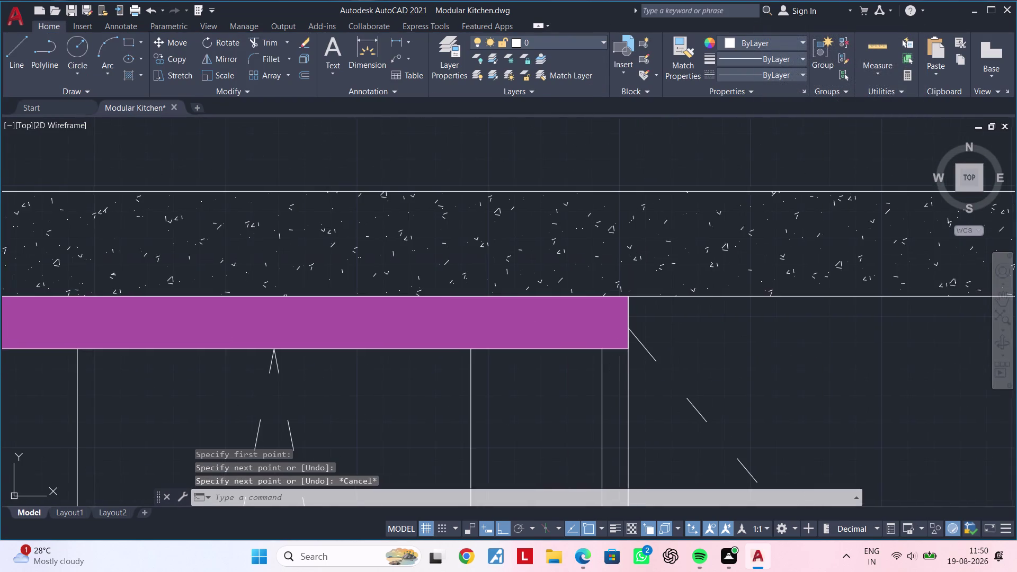
middle_drag(617, 364, 688, 353)
key(Escape)
scroll(down, 3)
middle_drag(591, 371, 694, 323)
key(Escape)
scroll(down, 3)
middle_drag(694, 334, 713, 284)
scroll(down, 3)
middle_drag(700, 313, 696, 313)
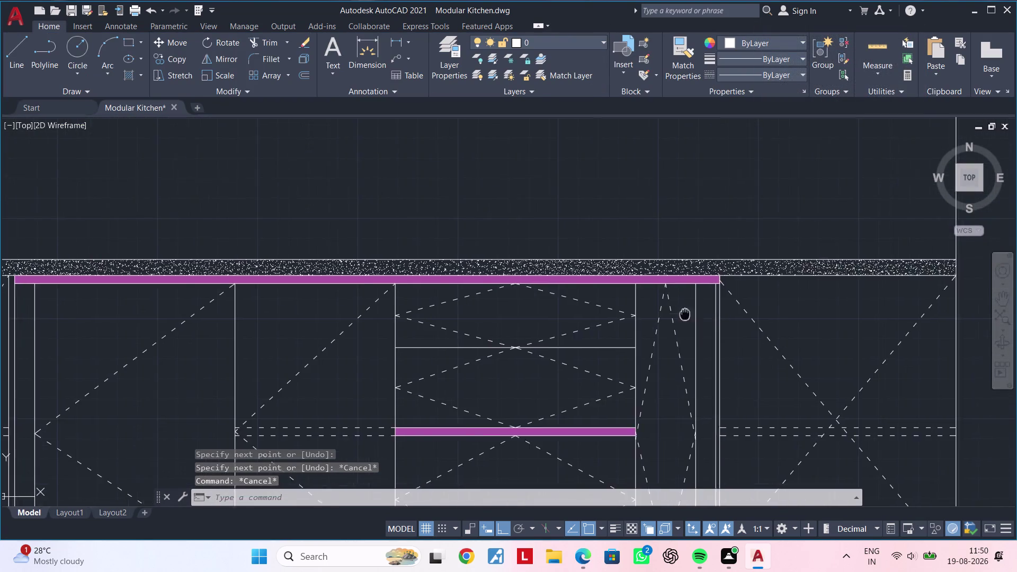
middle_drag(696, 314, 804, 262)
scroll(down, 3)
middle_drag(713, 293, 637, 294)
key(Escape)
key(Escape)
key(Escape)
key(Escape)
key(Escape)
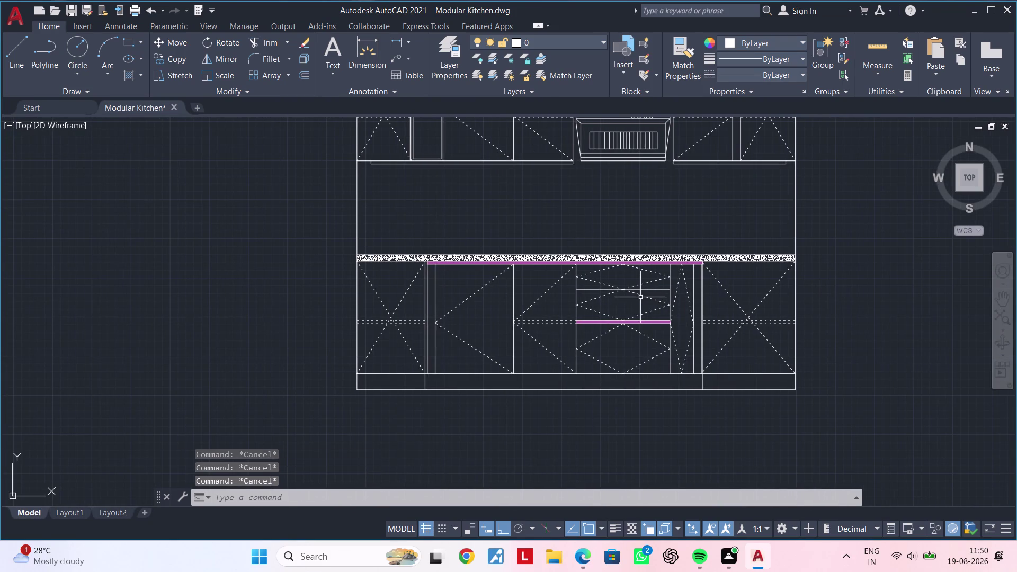
key(Escape)
key(Escape)
scroll(up, 3)
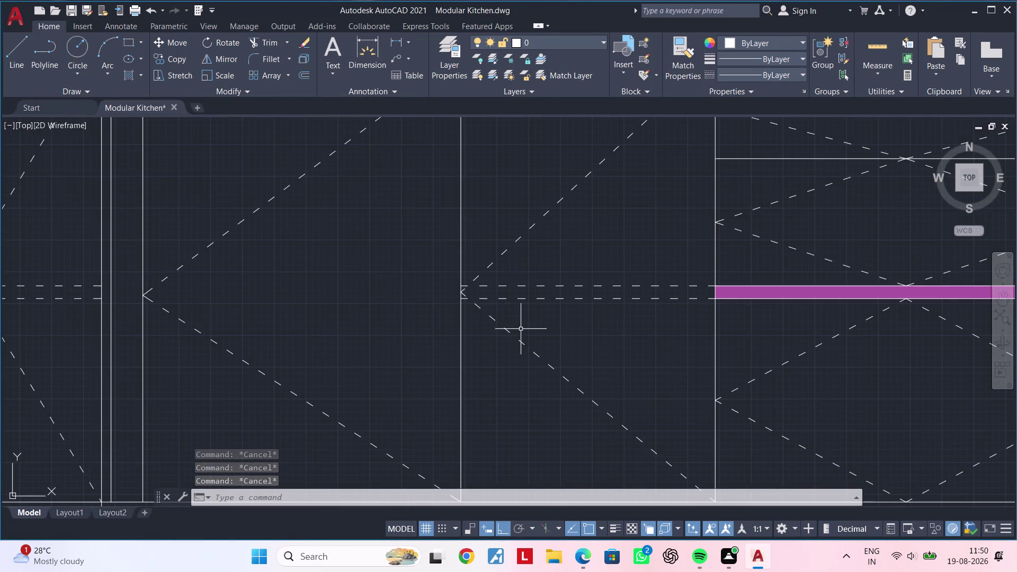
scroll(down, 3)
scroll(up, 3)
scroll(down, 3)
scroll(down, 3)
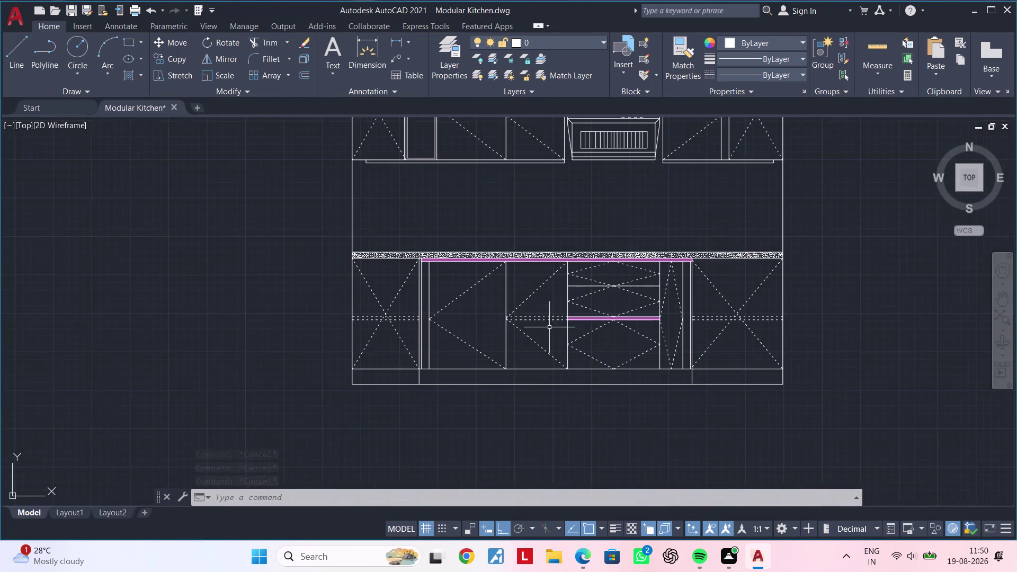
middle_drag(555, 329, 438, 369)
middle_drag(429, 250, 441, 362)
scroll(down, 3)
middle_drag(462, 357, 554, 338)
scroll(up, 3)
scroll(down, 3)
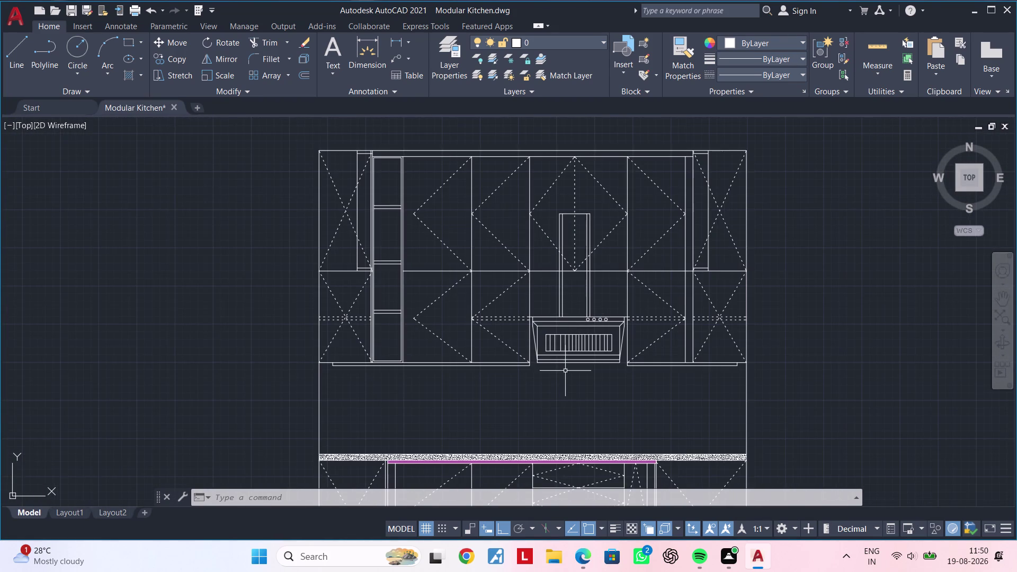
middle_drag(566, 367, 582, 260)
scroll(down, 3)
scroll(down, 3)
middle_drag(574, 305, 549, 323)
key(Escape)
key(Escape)
scroll(up, 3)
middle_drag(519, 317, 512, 331)
key(Escape)
key(Escape)
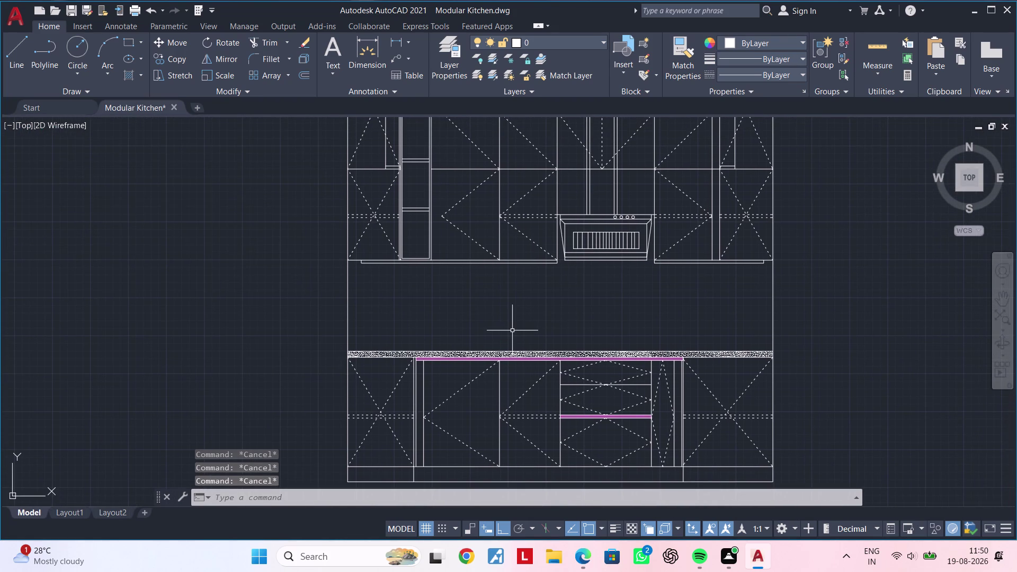
key(Escape)
key(Escape)
key(Escape)
middle_drag(739, 333, 564, 433)
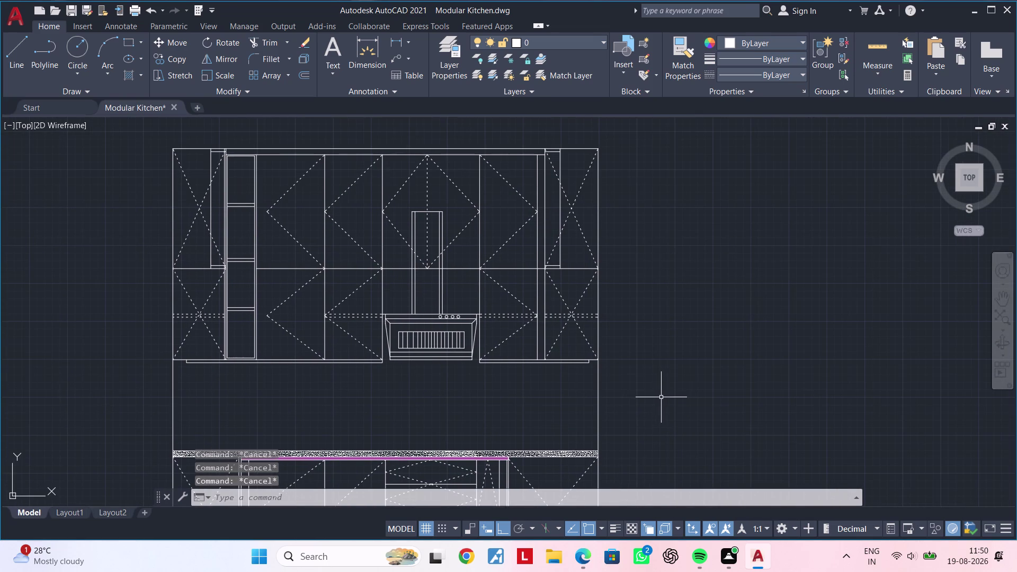
key(Escape)
key(Escape)
Offset the elevation's right edge by 100 units, then end the command.
text(of 1)
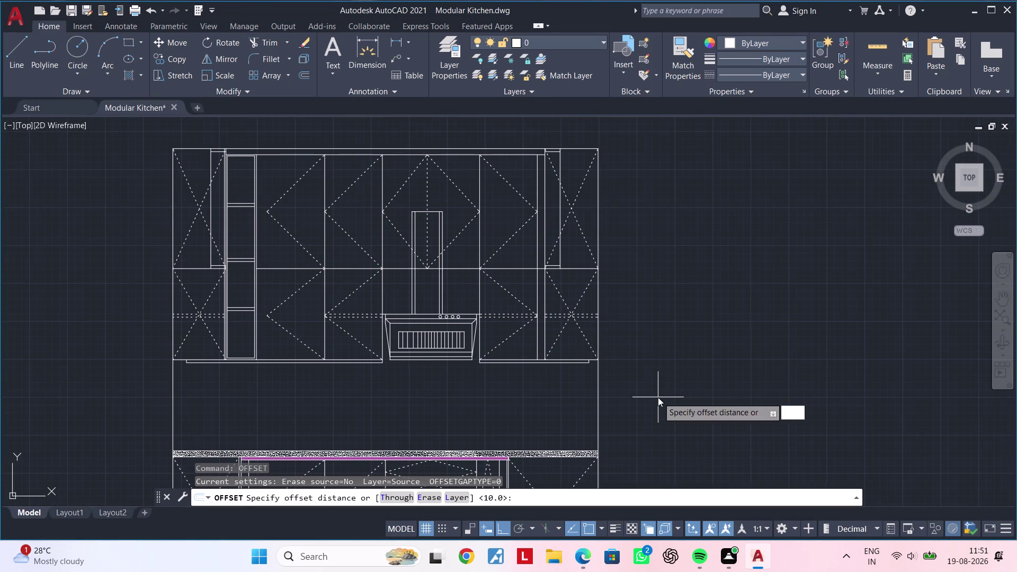
text(00)
key(Return)
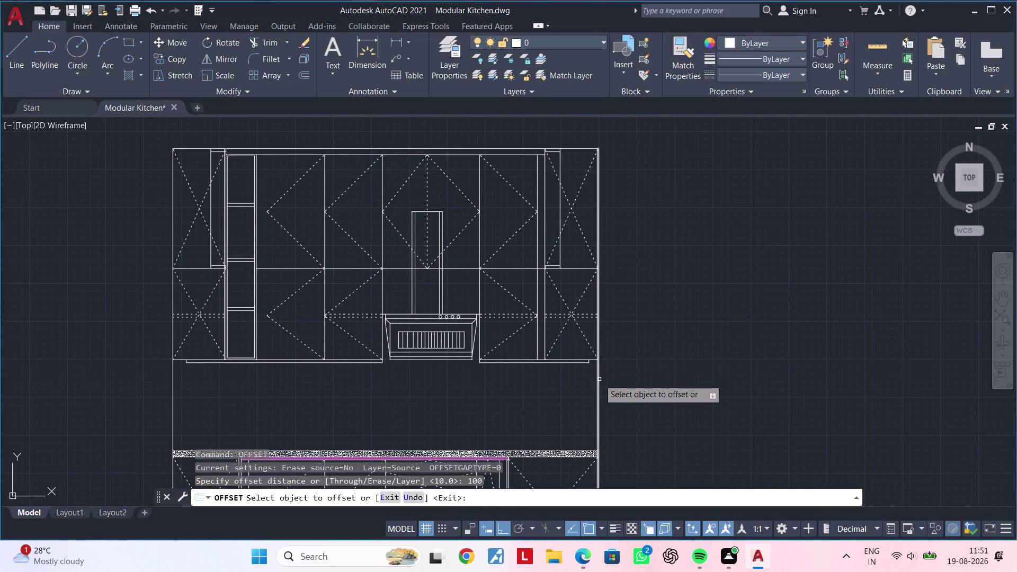
click(600, 380)
click(598, 382)
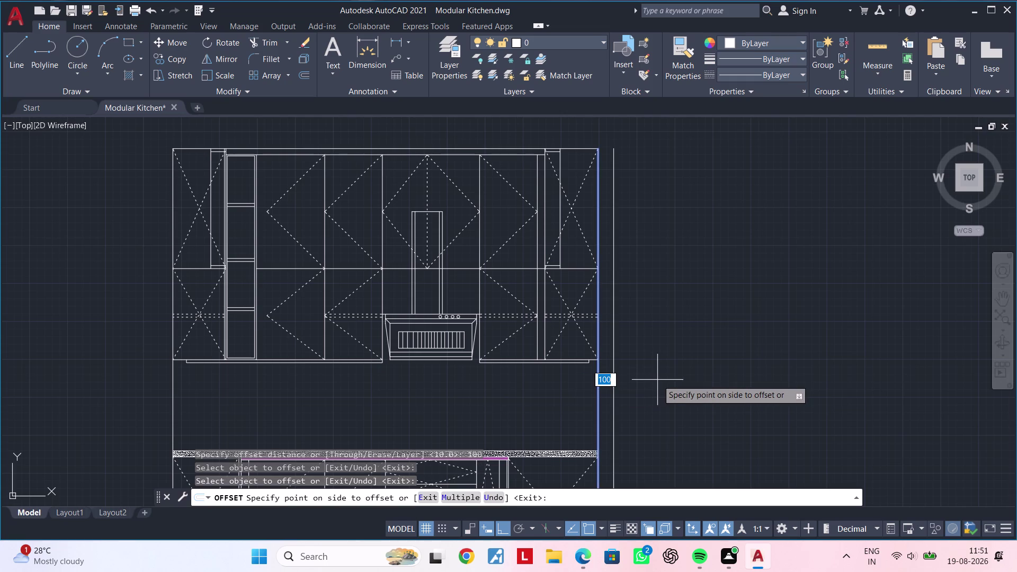
key(Escape)
key(Escape)
key(Escape)
key(Escape)
key(Escape)
Offset the right edge 200 units to the right and zoom out.
text(o)
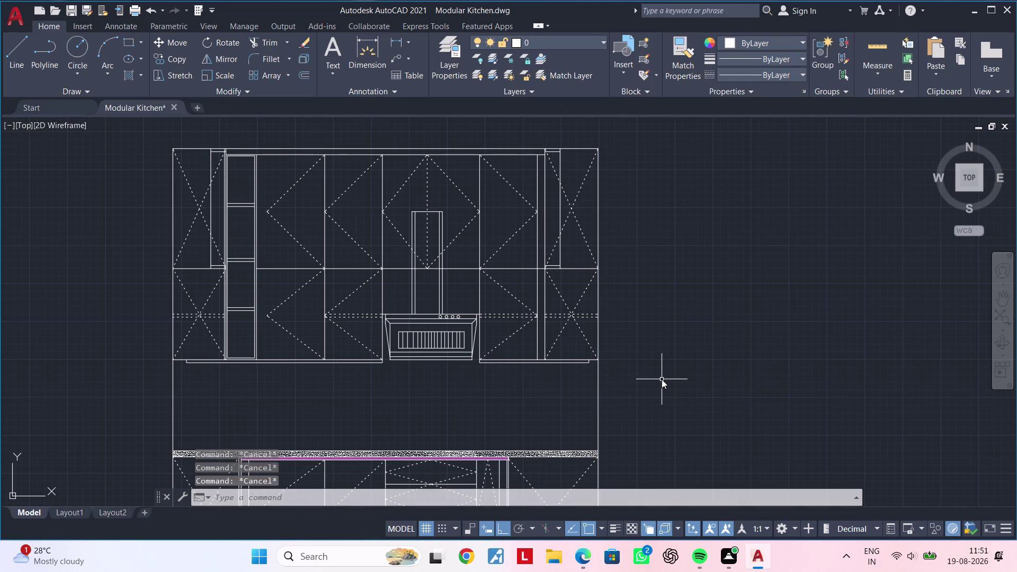
text(f 200)
key(Return)
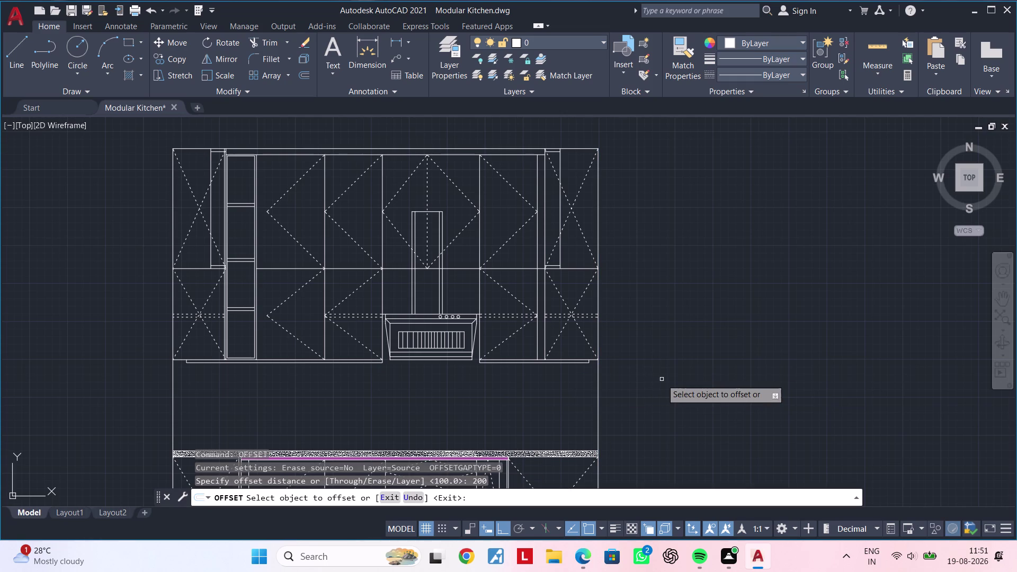
click(597, 394)
click(715, 385)
scroll(down, 3)
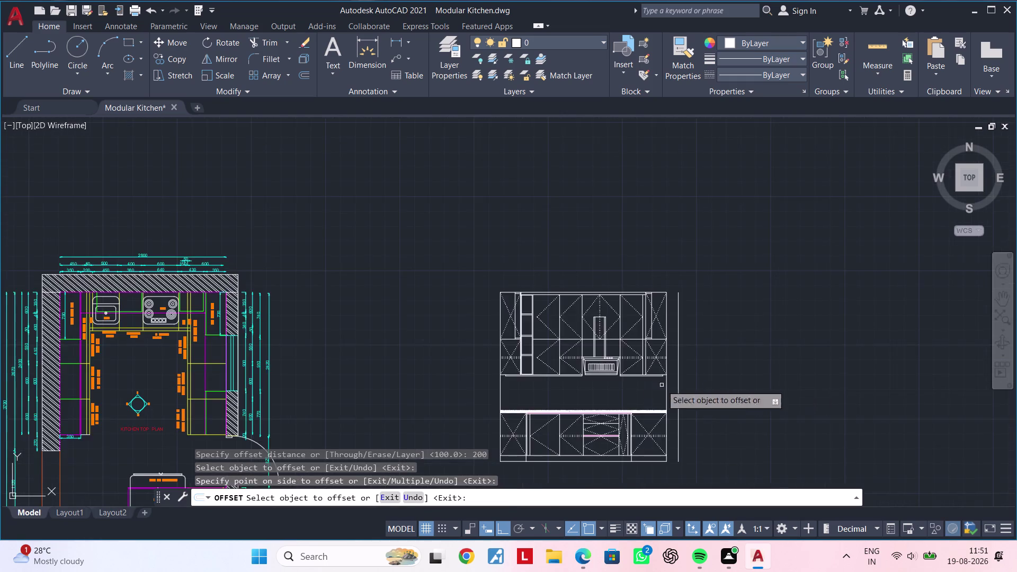
middle_drag(609, 391, 747, 326)
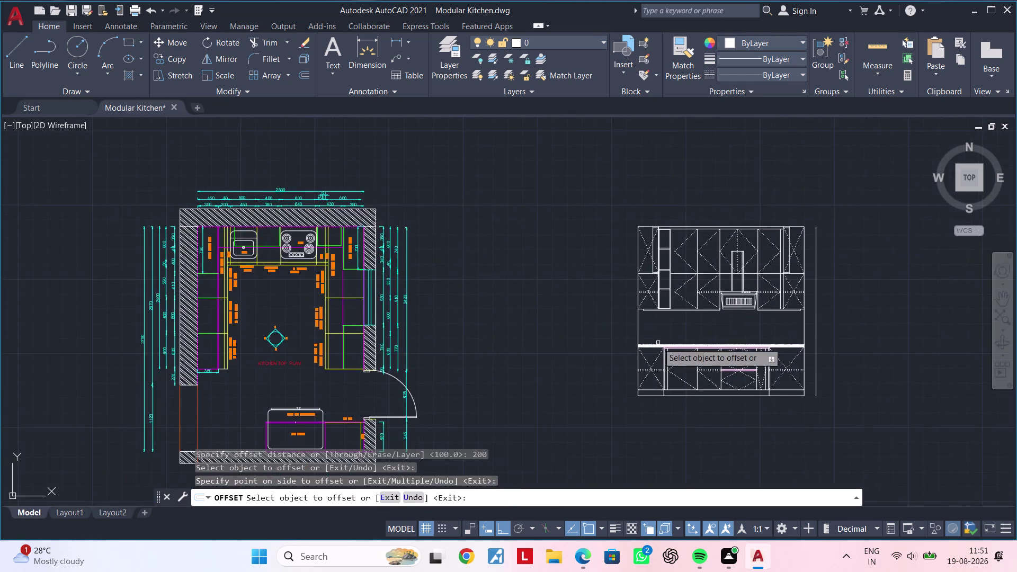